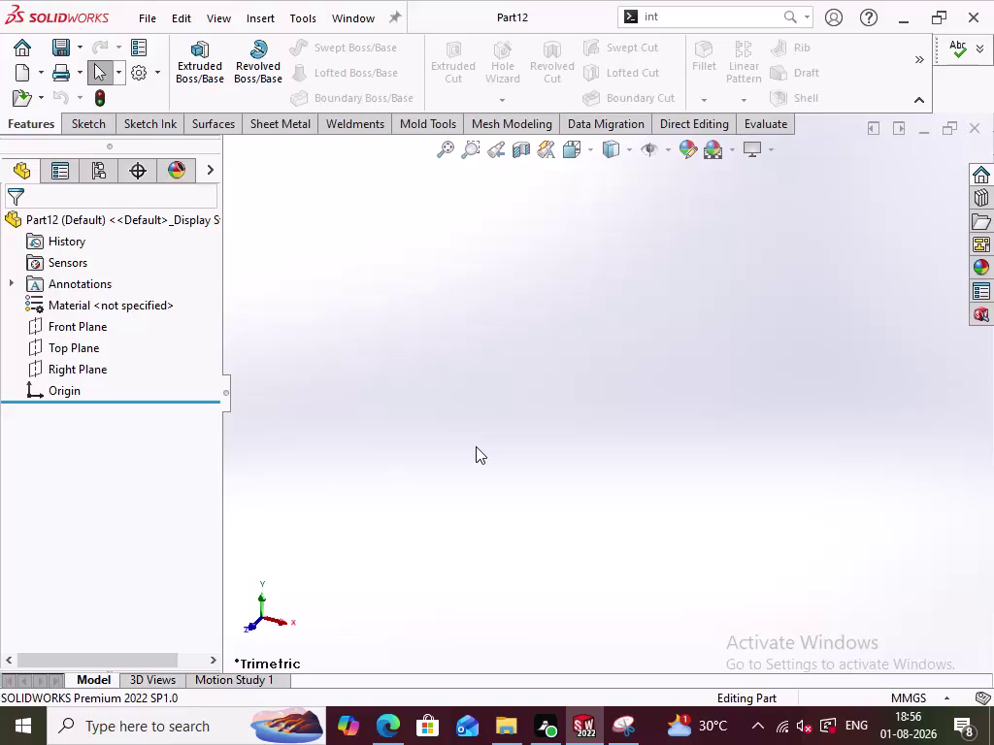
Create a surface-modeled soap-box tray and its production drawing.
Start a new sketch on the Top Plane.
click(79, 348)
click(96, 313)
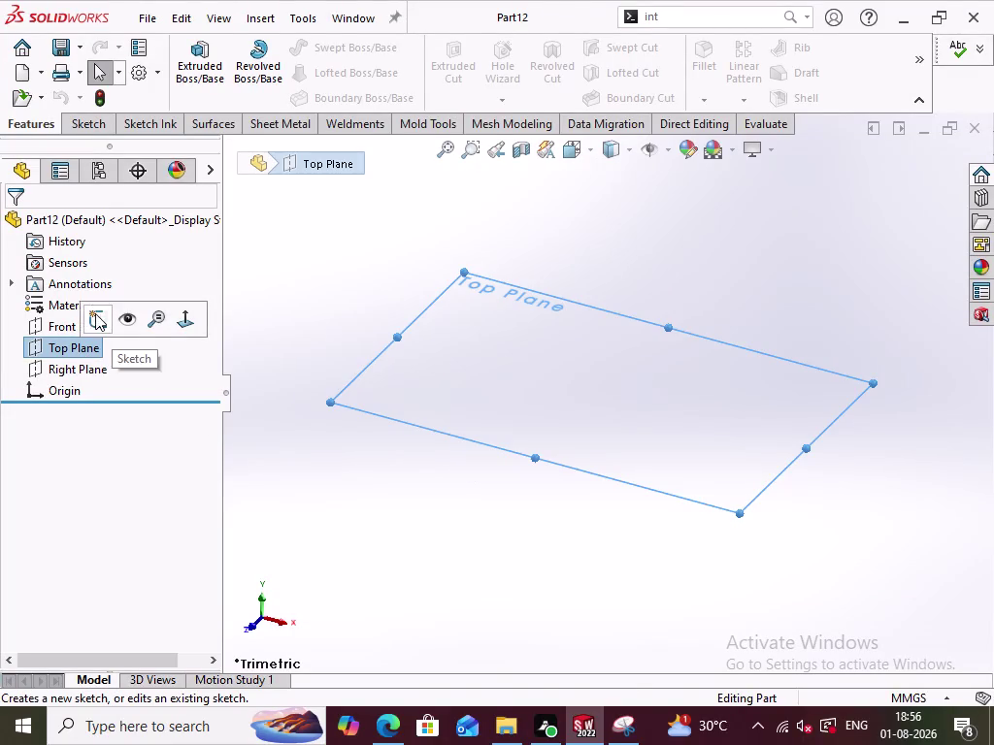
scroll(up, 3)
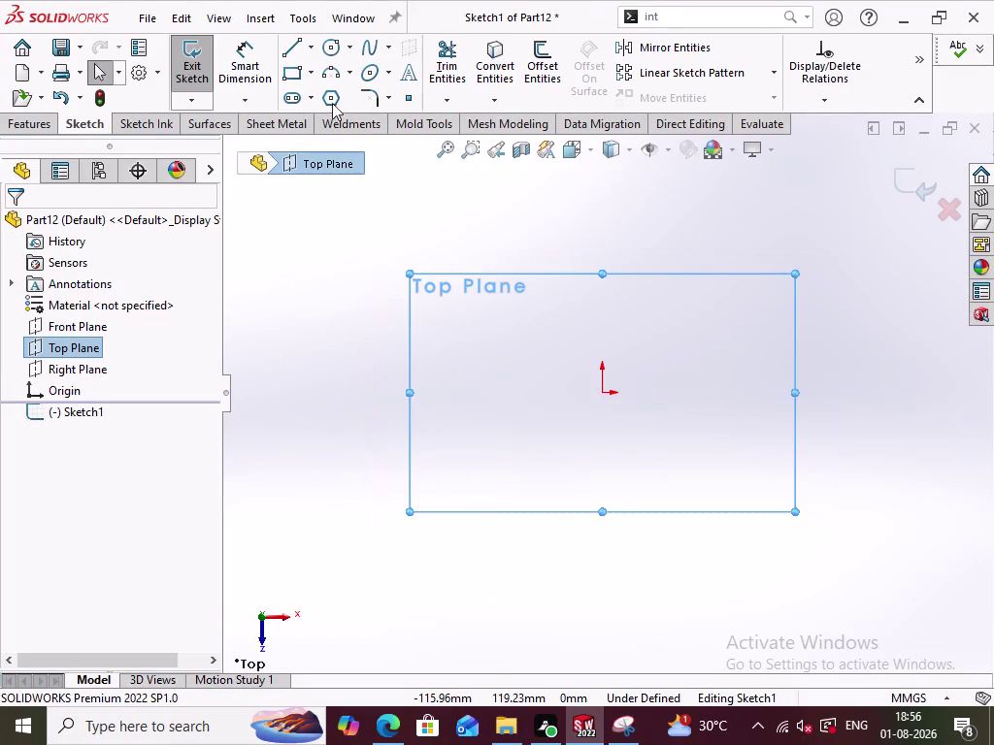
Draw a center rectangle anchored at the origin.
click(306, 70)
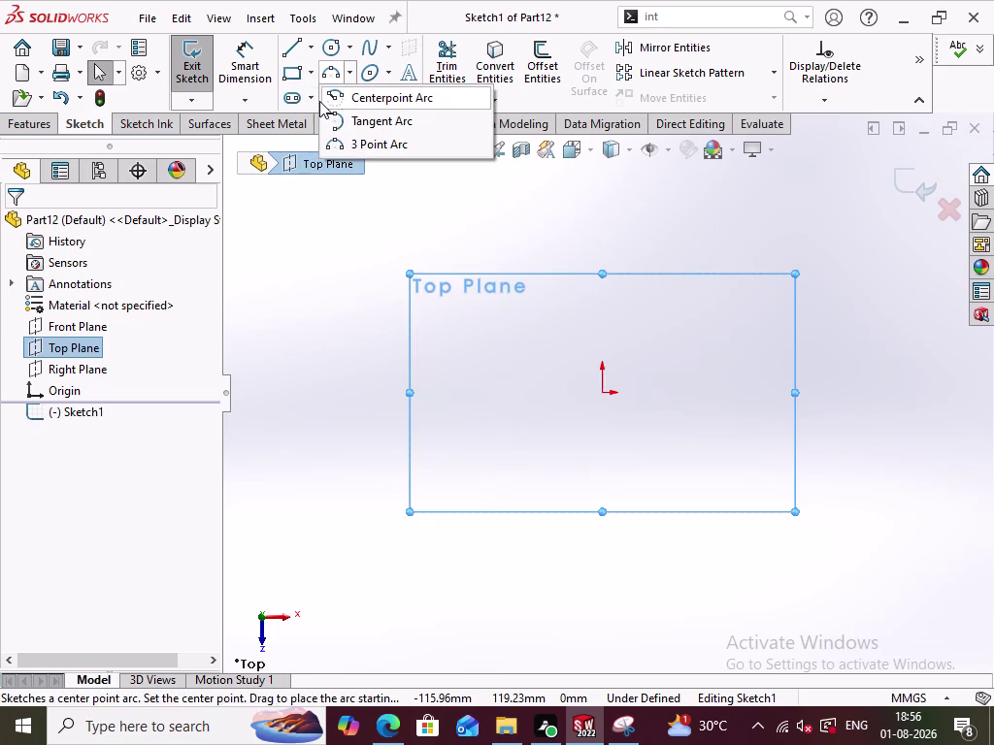
double_click(309, 74)
click(312, 73)
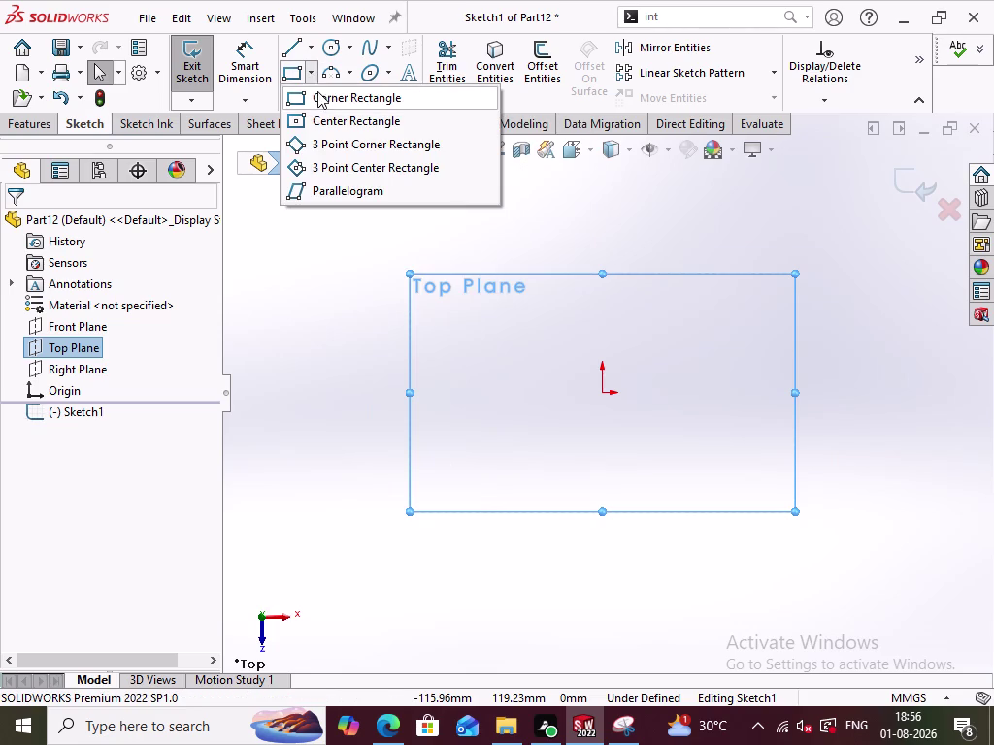
click(317, 118)
click(601, 392)
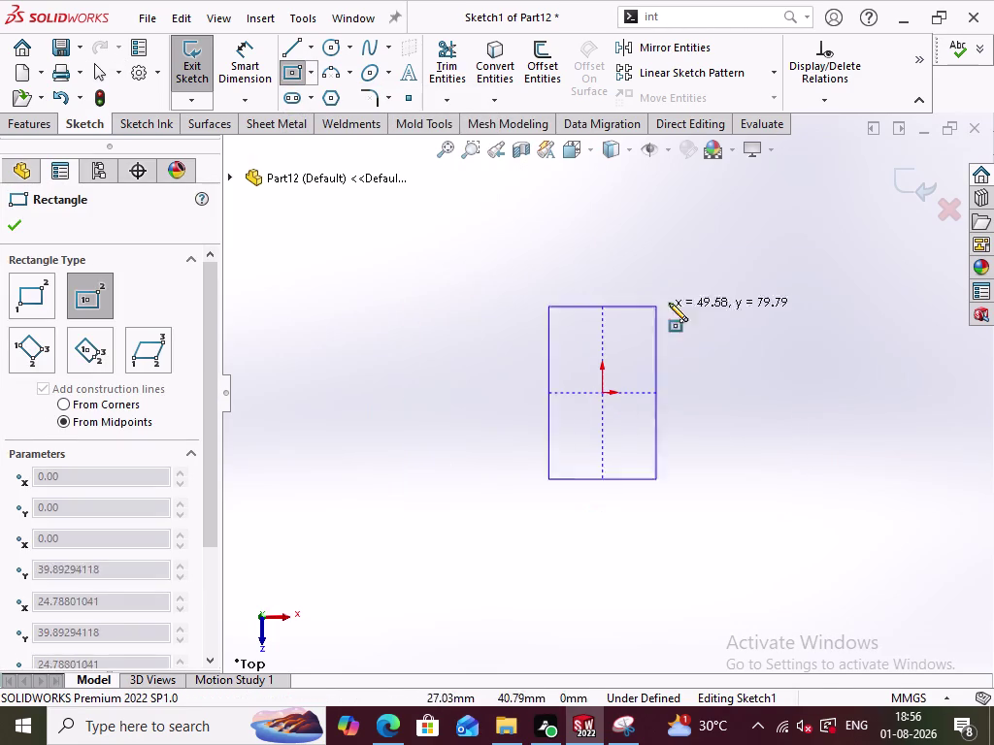
click(783, 290)
click(810, 320)
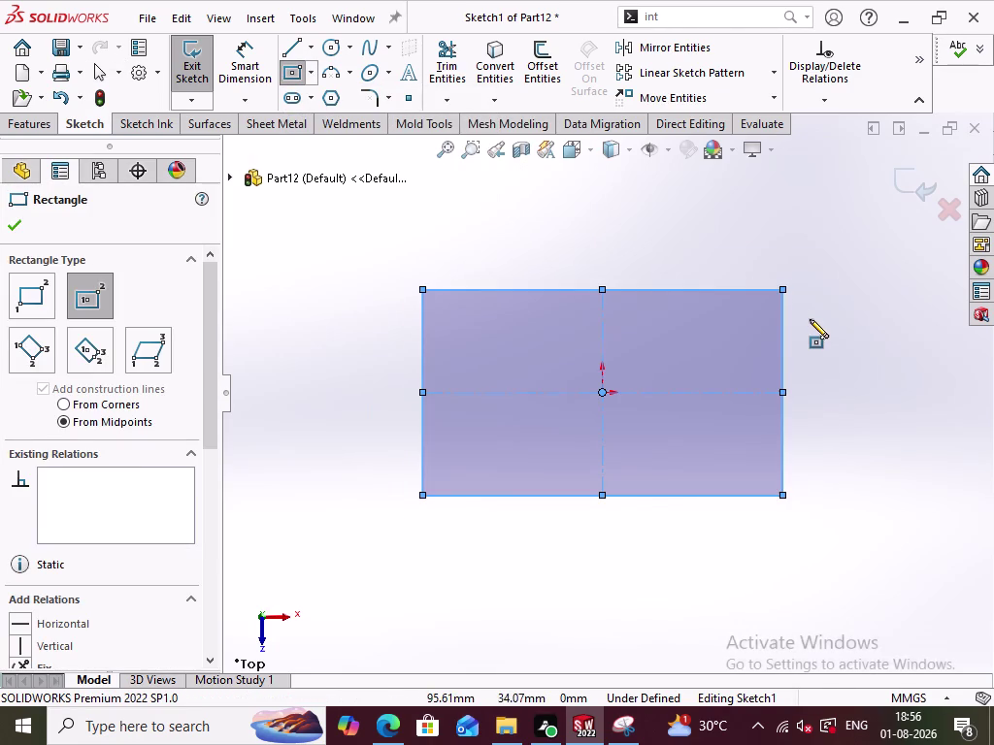
click(293, 67)
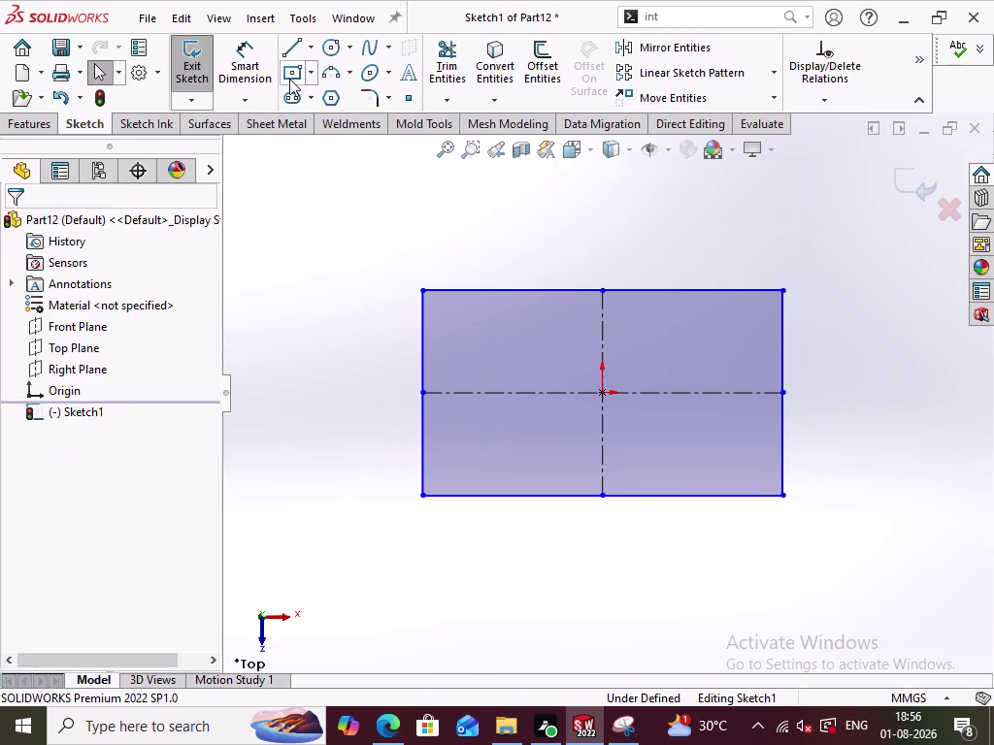
click(255, 66)
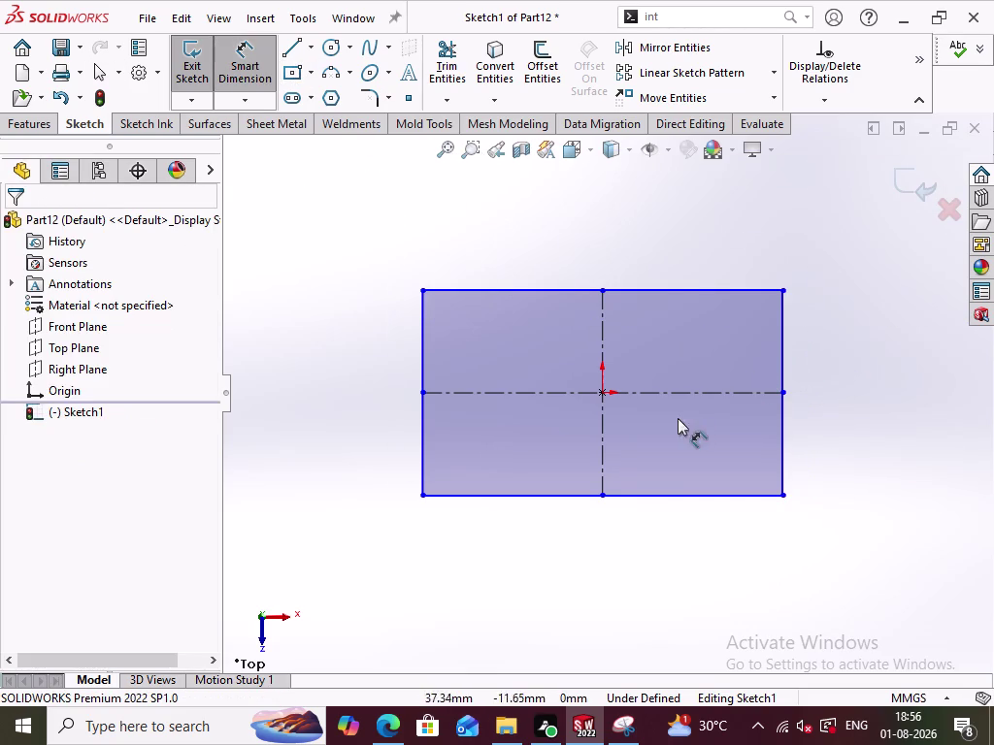
Dimension the rectangle's right edge to a 75 mm height.
click(695, 290)
click(717, 493)
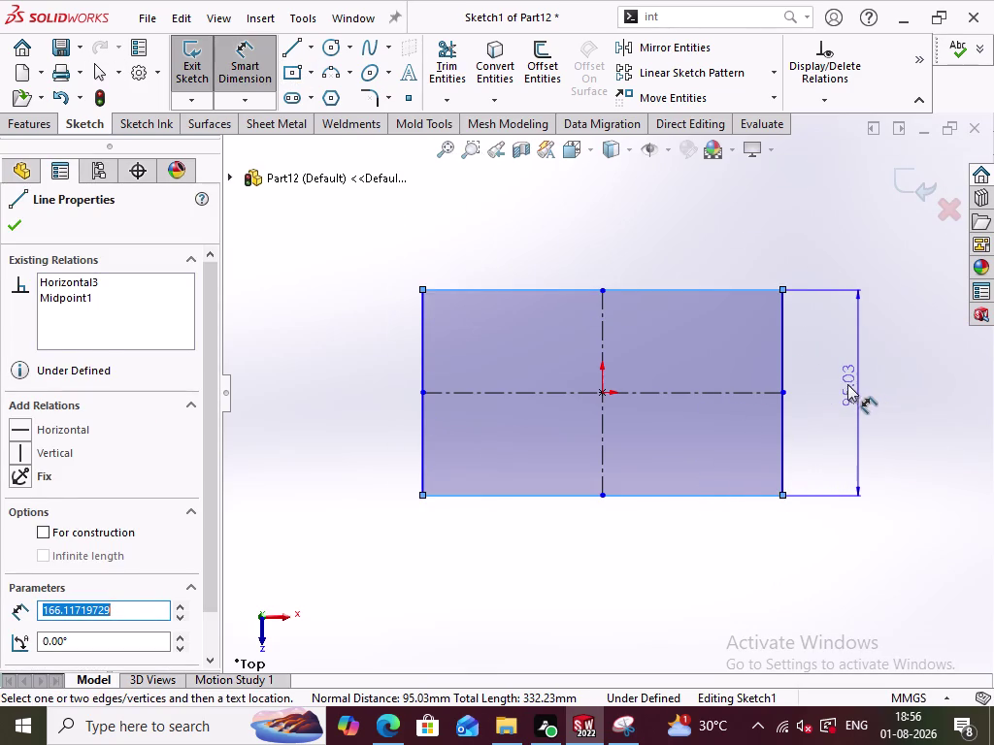
click(844, 384)
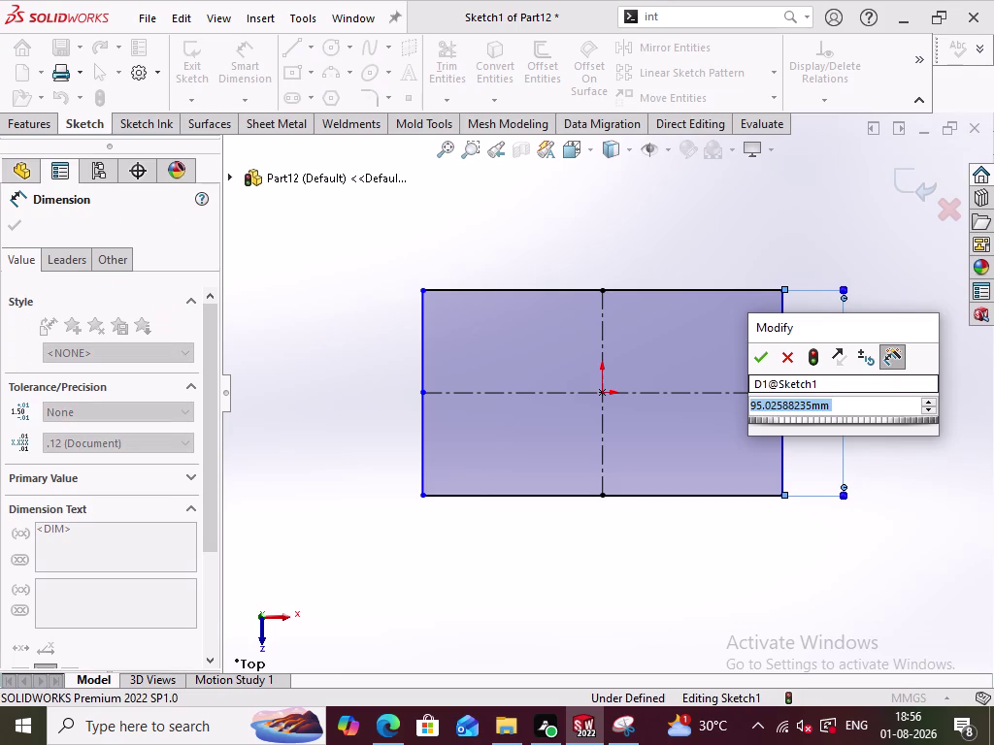
text(75)
key(Return)
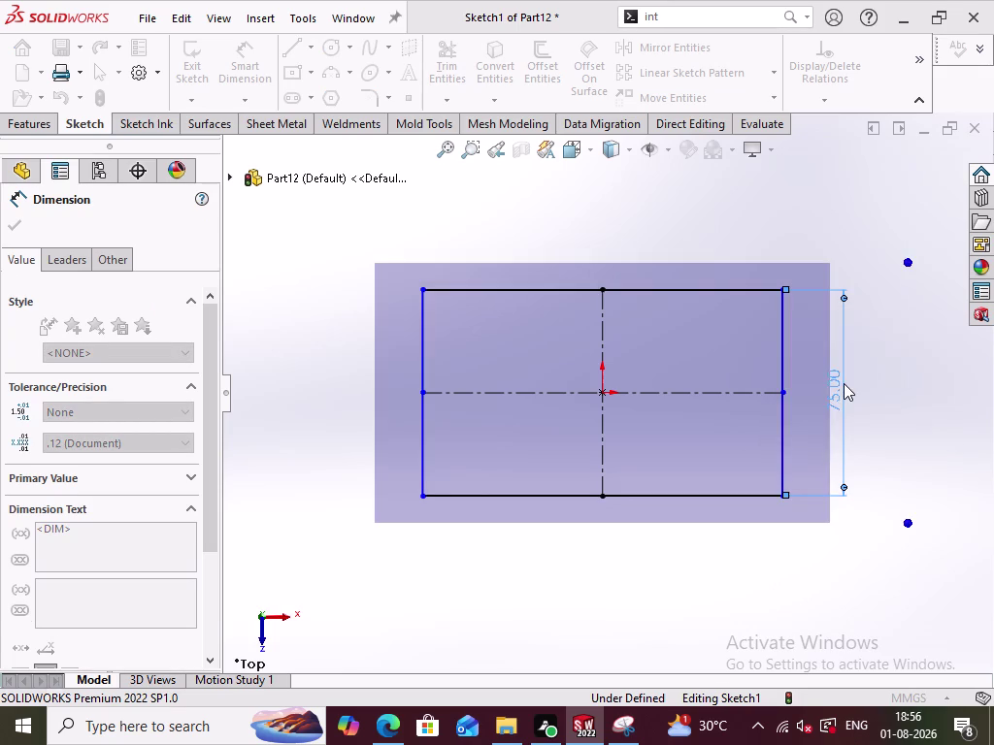
click(786, 343)
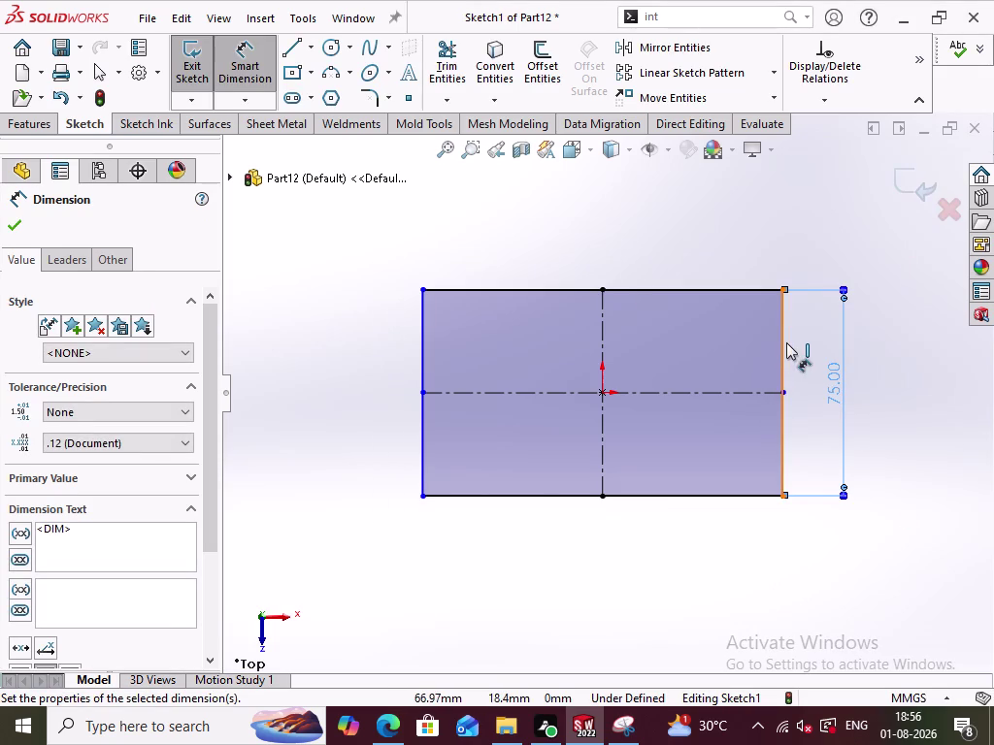
Dimension the top edge to a 150 mm width, fully defining the sketch.
click(423, 333)
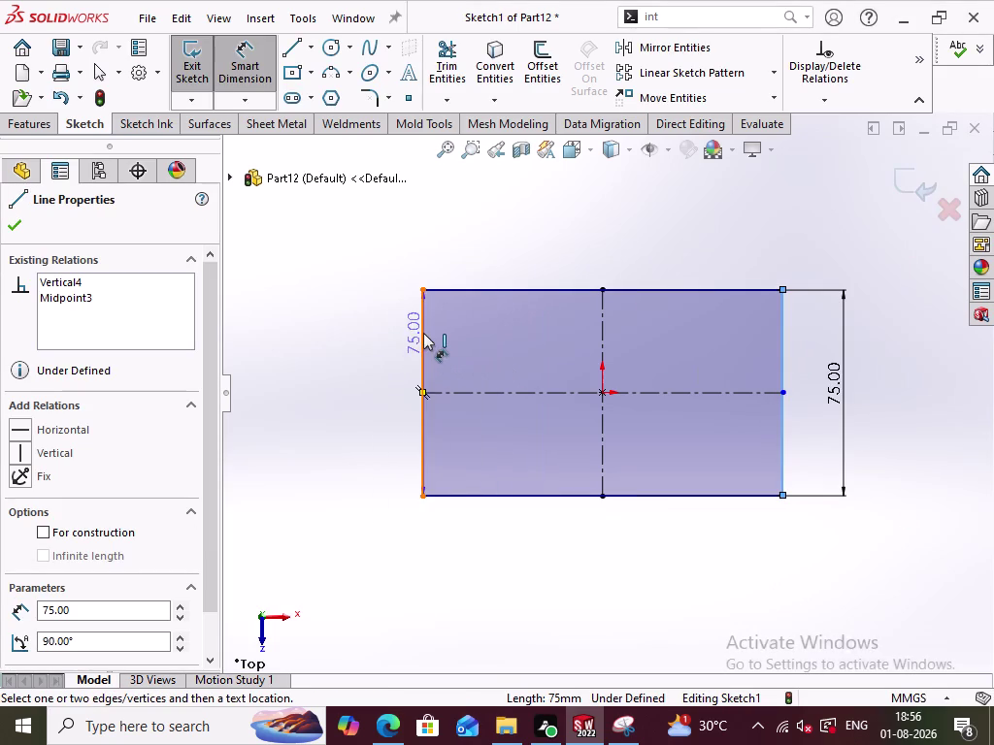
click(597, 251)
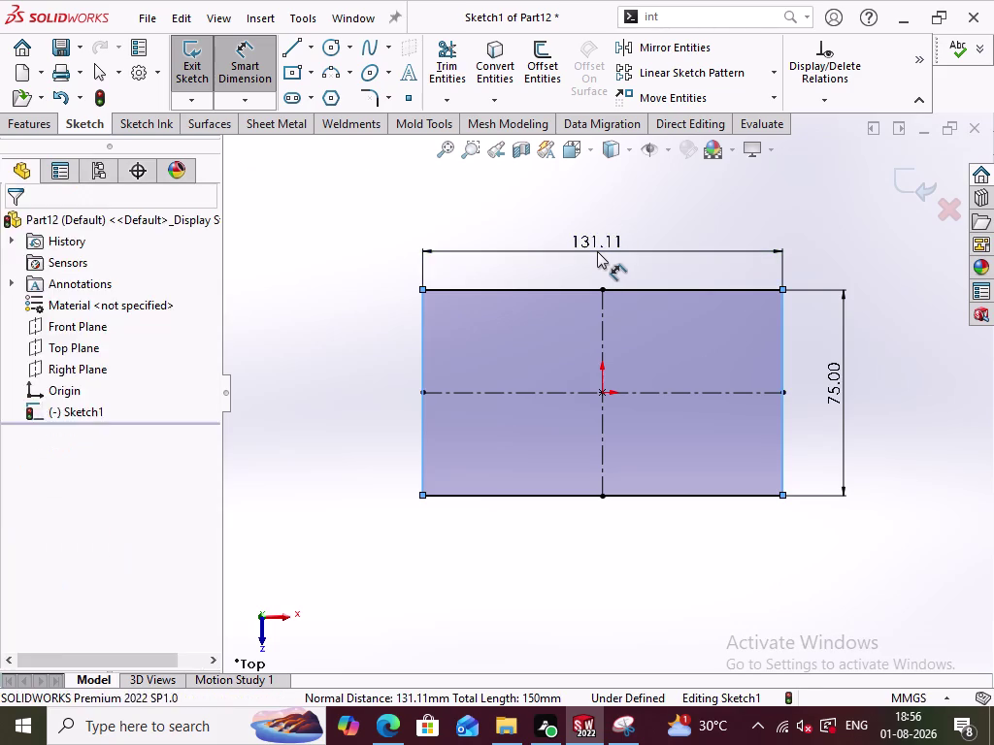
text(1)
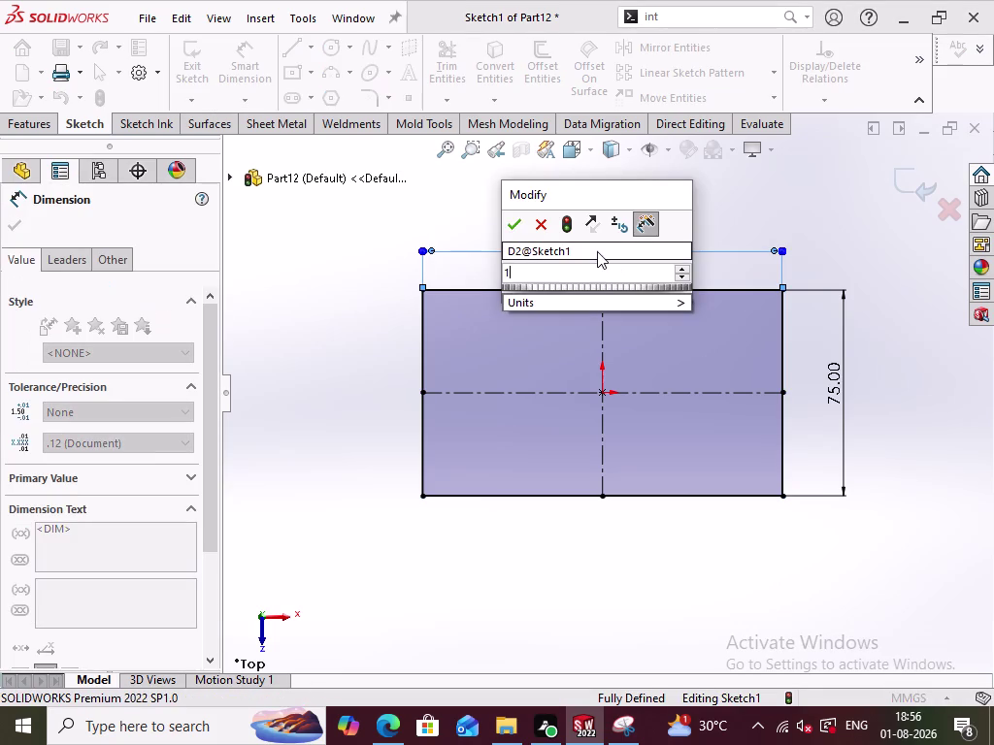
text(50)
key(Return)
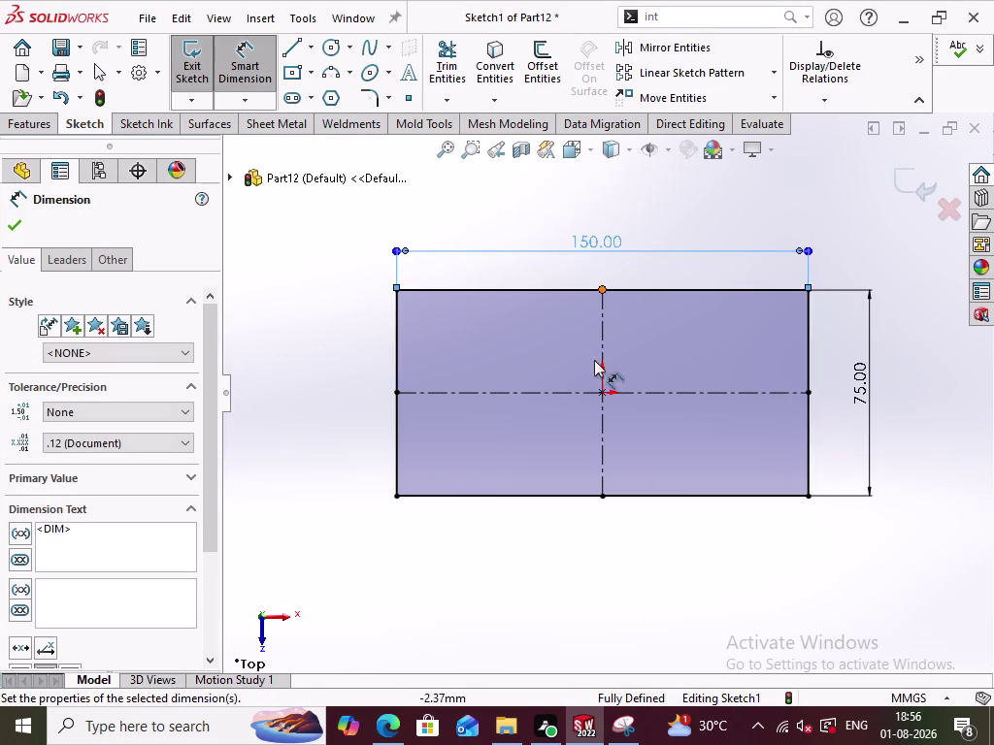
click(659, 595)
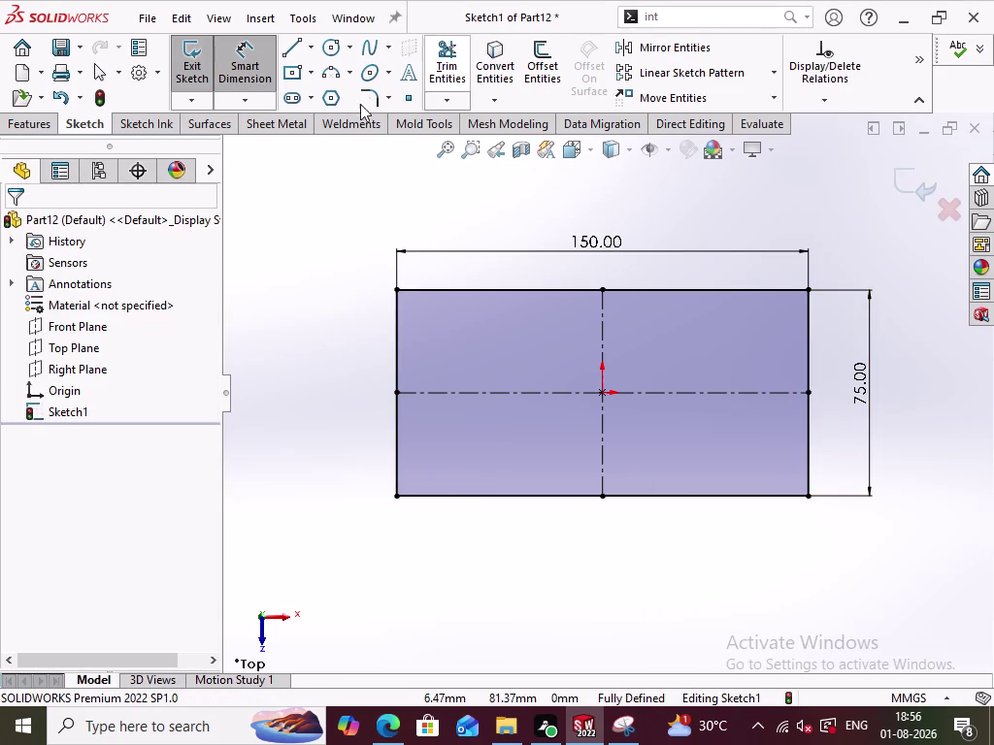
click(244, 66)
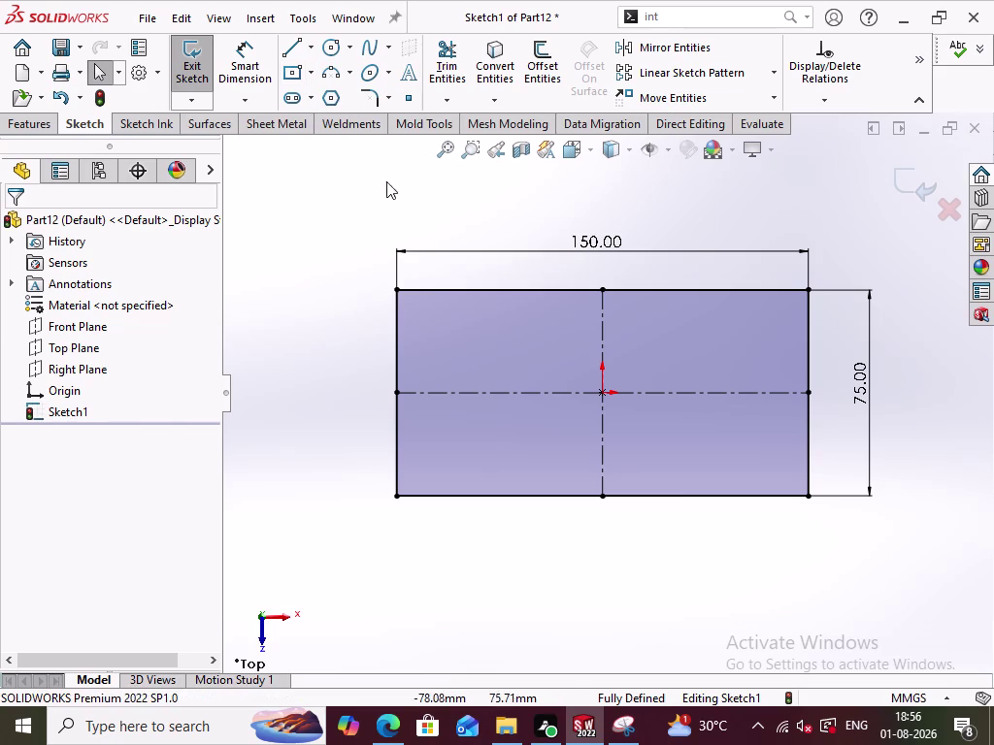
Select all four rectangle corners for a sketch fillet and accept the relations warning.
click(370, 97)
drag(874, 541, 332, 226)
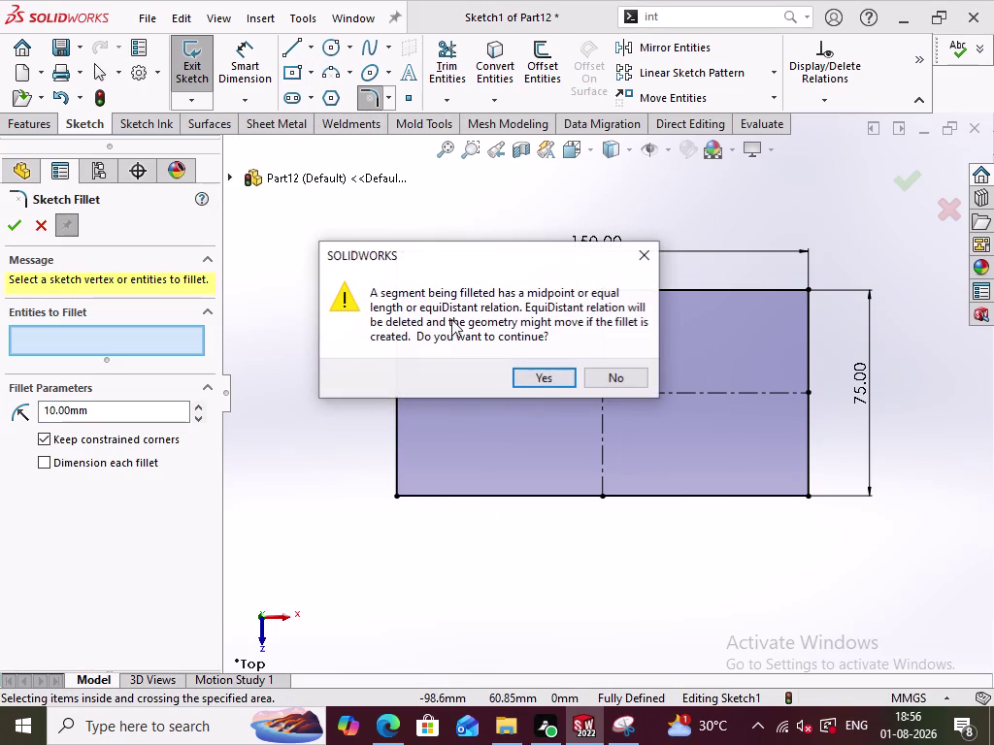
click(547, 384)
click(547, 380)
click(548, 380)
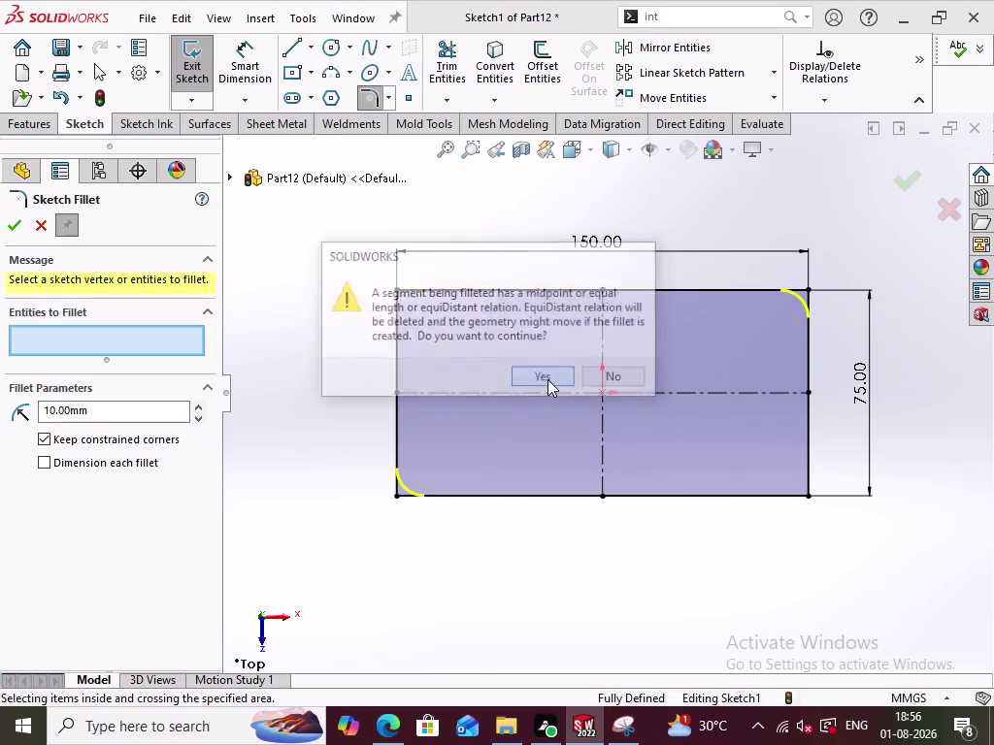
click(547, 380)
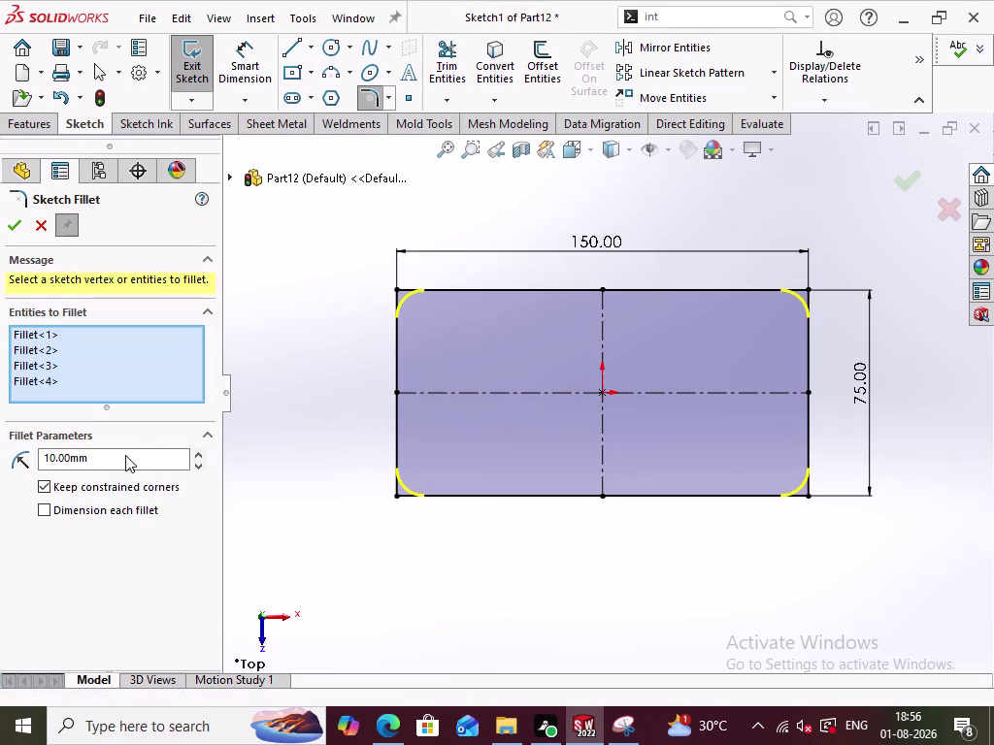
Round the corners with 25 mm fillets and exit the sketch.
drag(131, 466, 22, 461)
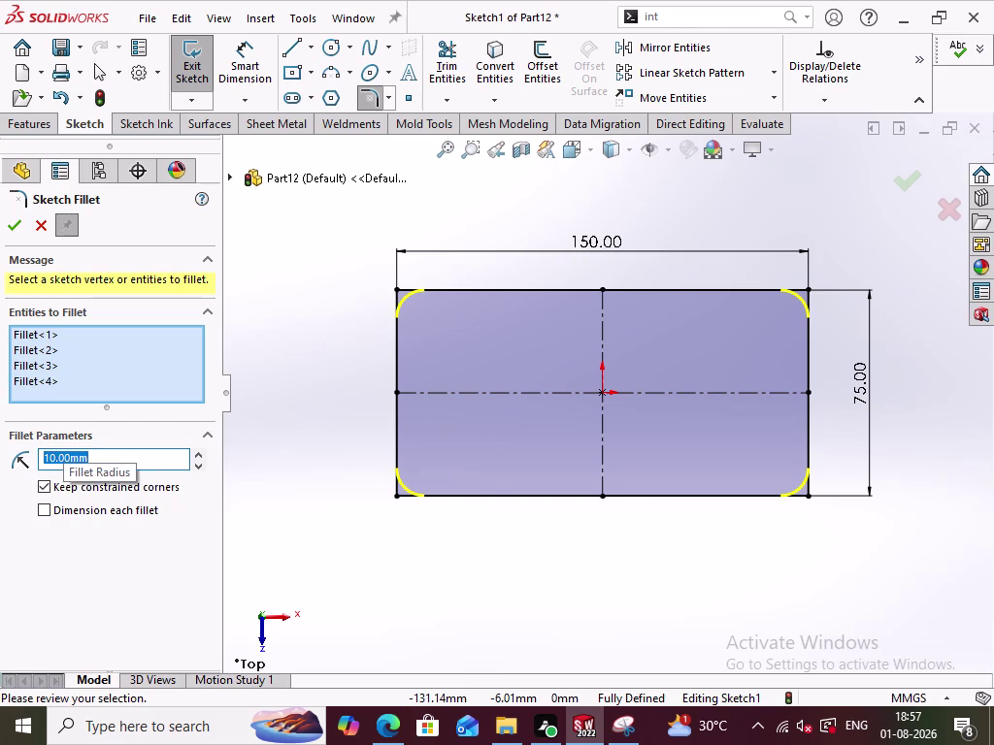
text(25)
click(269, 416)
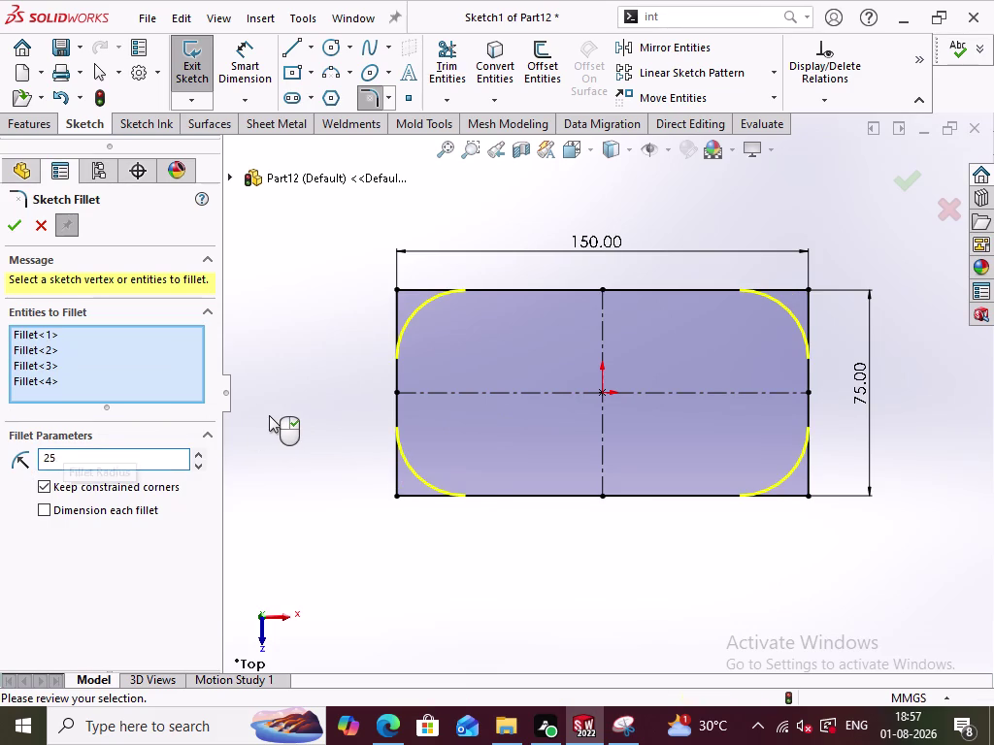
click(19, 226)
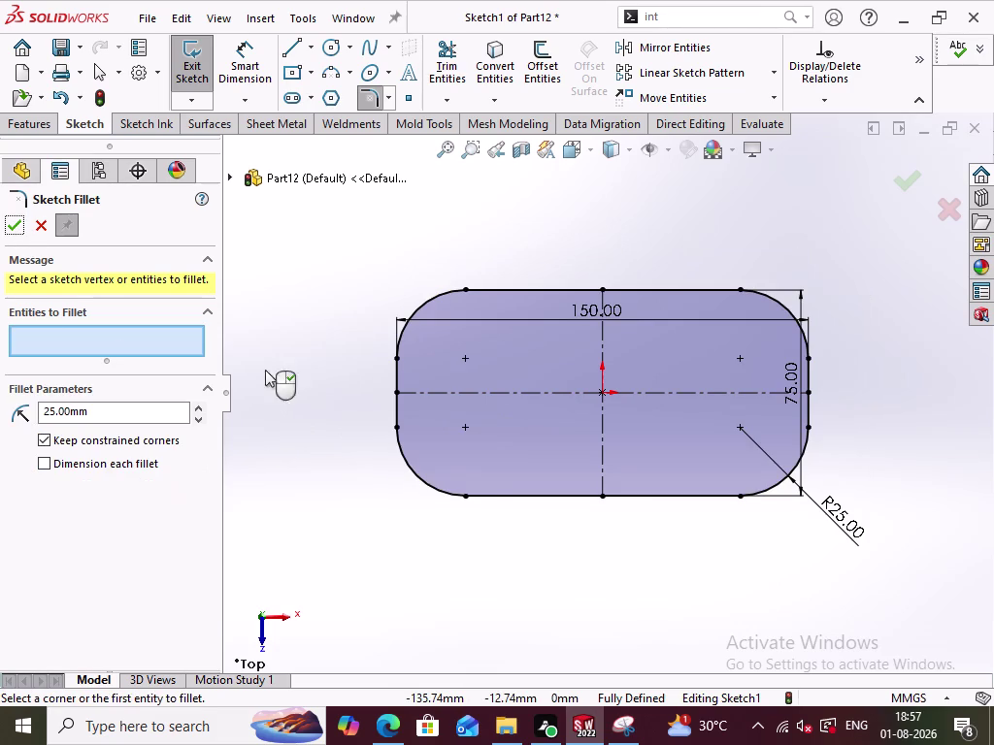
double_click(385, 511)
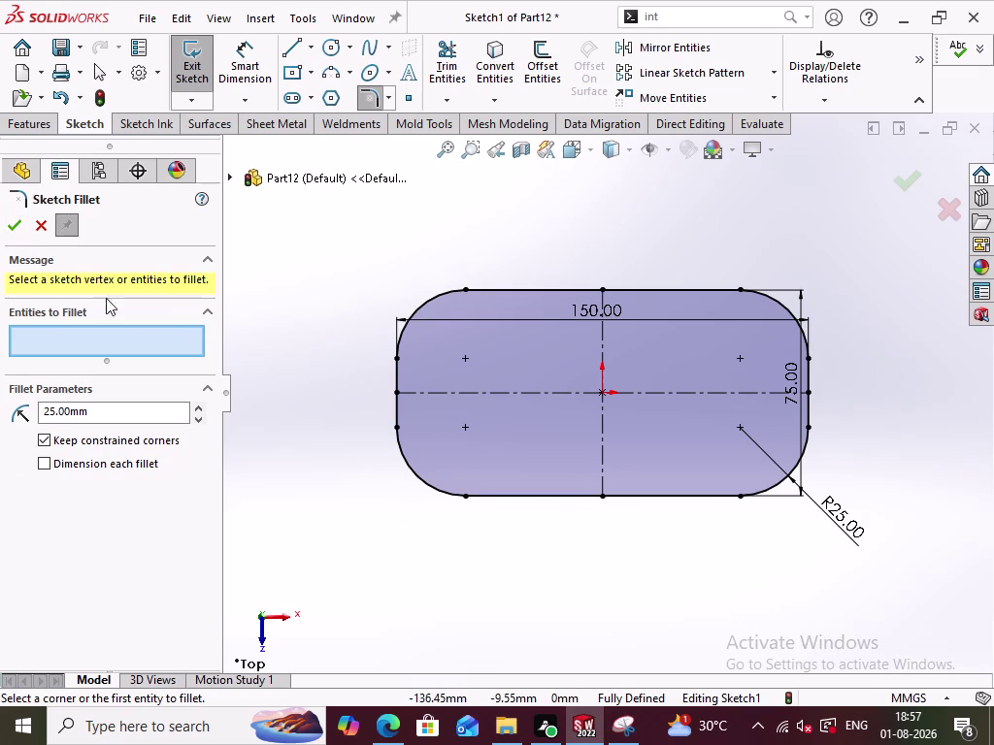
click(34, 222)
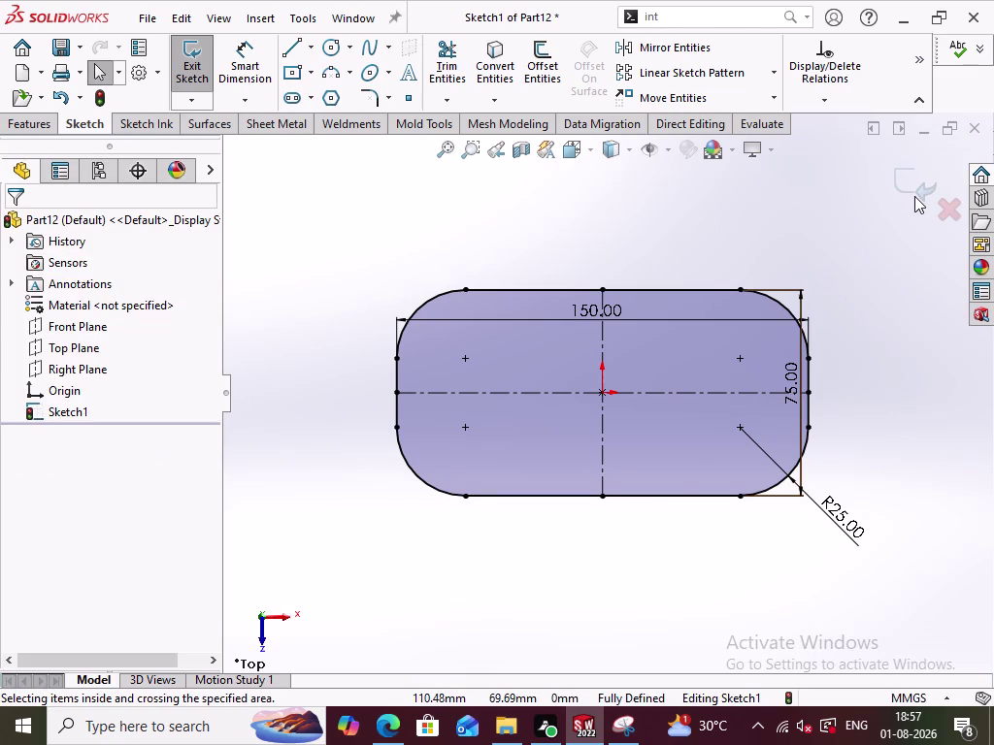
click(914, 197)
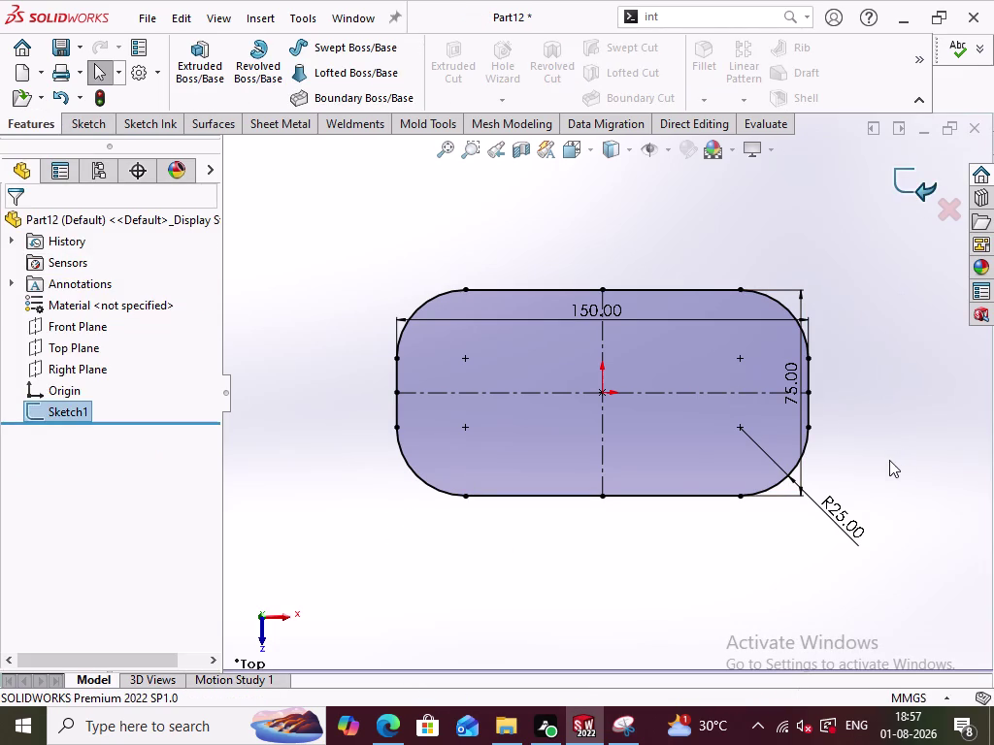
View the slot sketch isometrically, clear the selection, and pick the Front Plane.
key(ctrl+7)
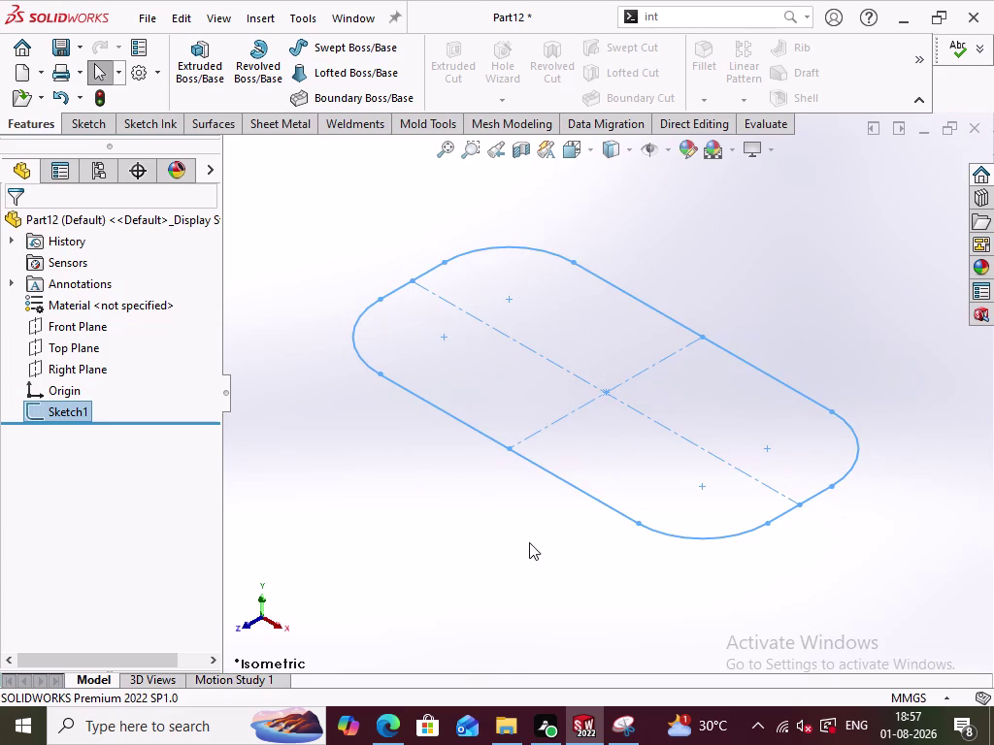
click(529, 543)
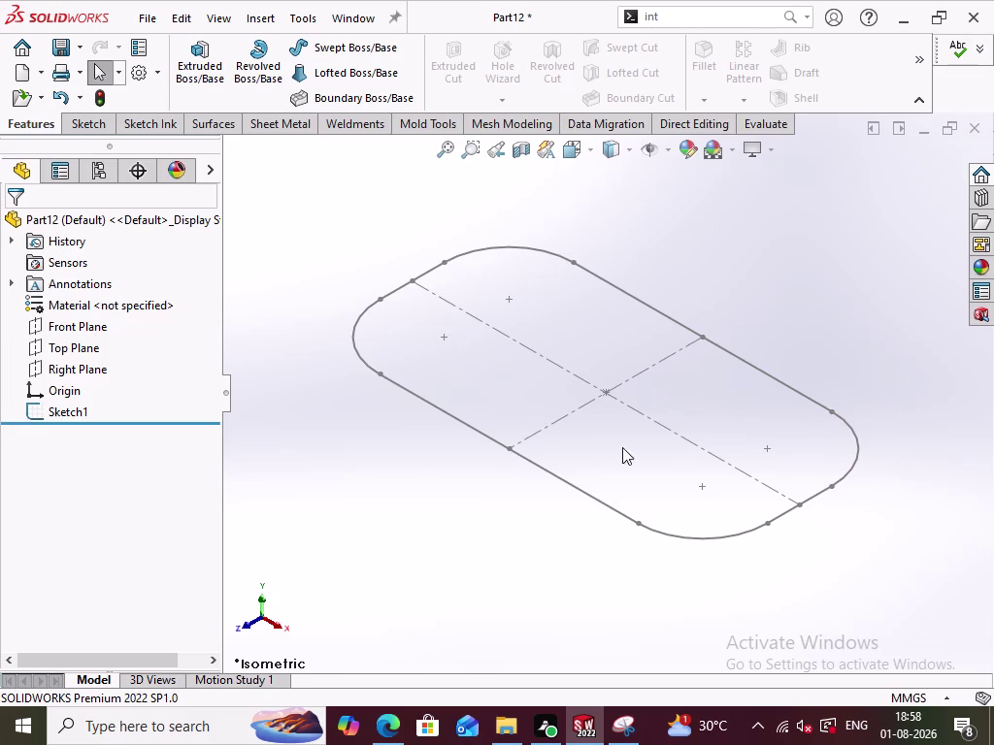
click(75, 330)
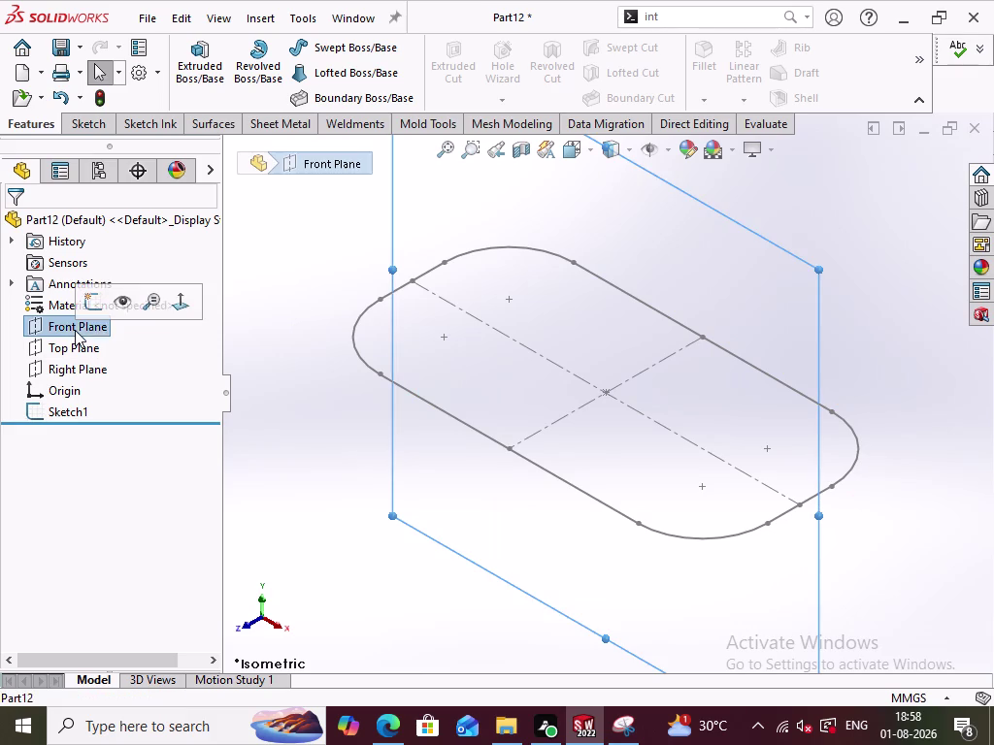
Open a new sketch, Sketch2, on the Front Plane and start the Line tool.
click(99, 309)
scroll(up, 3)
click(479, 492)
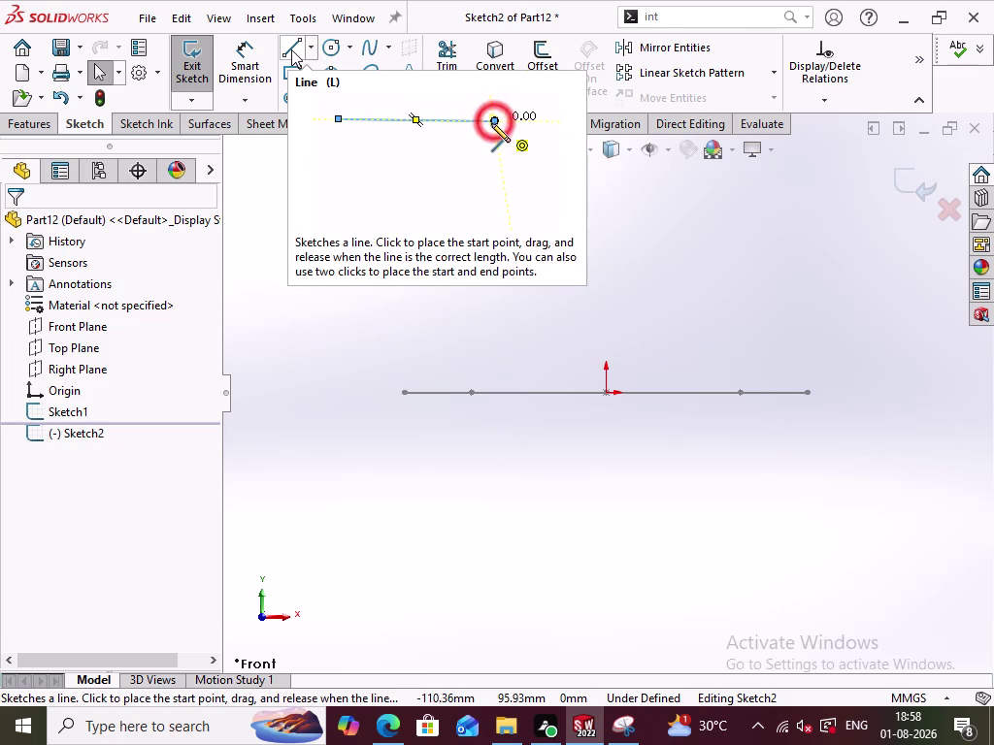
click(294, 50)
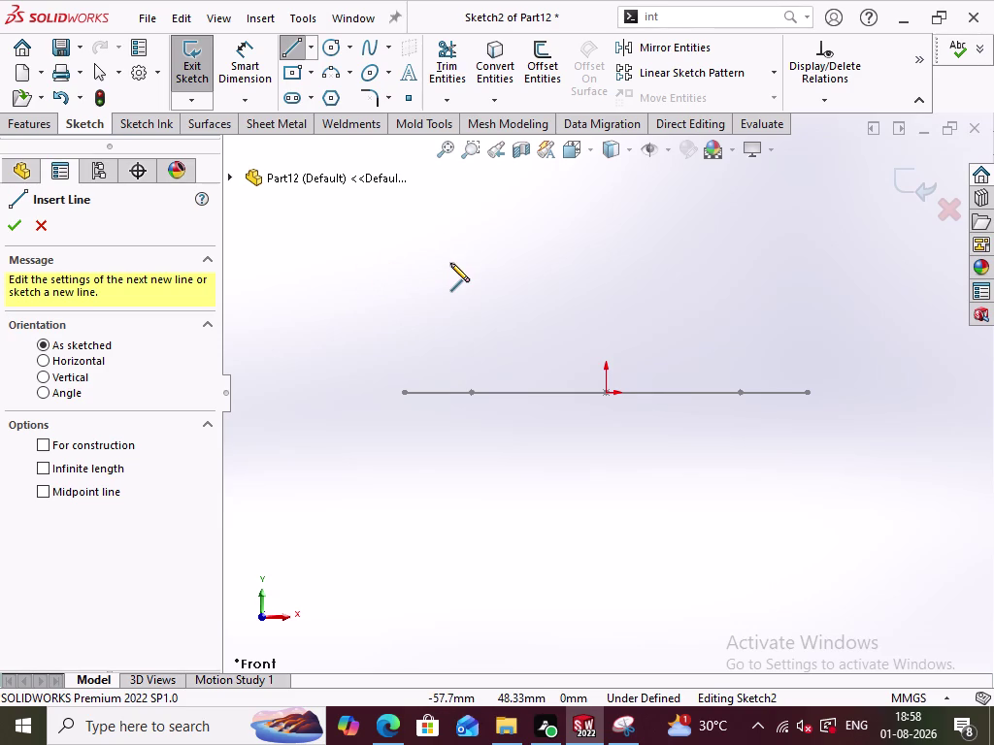
click(388, 277)
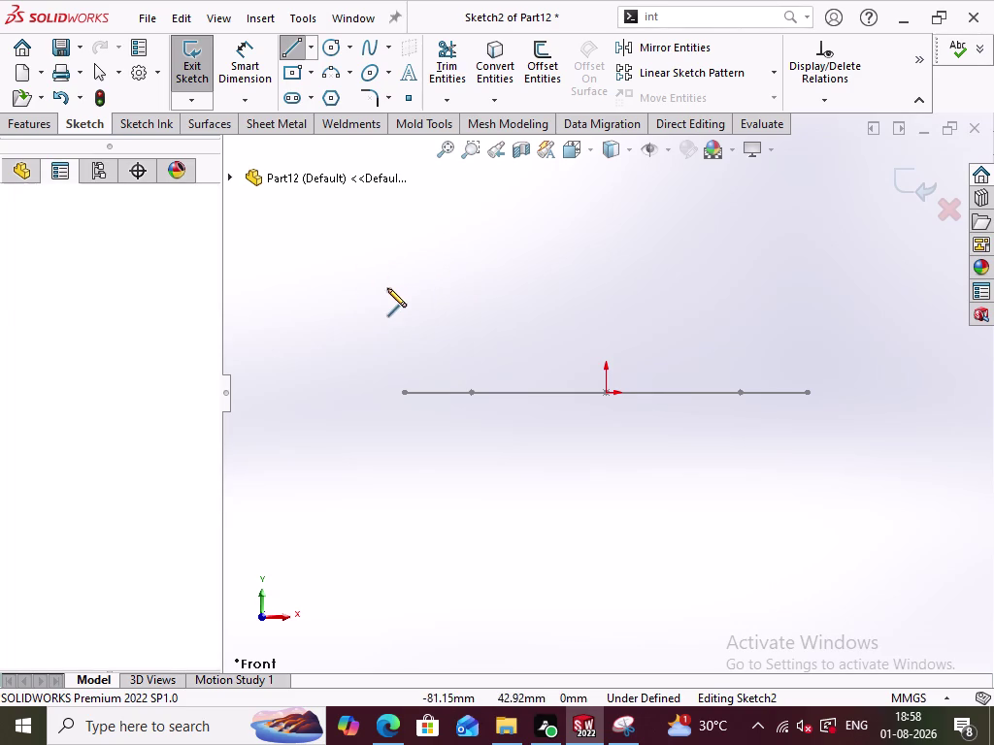
Draw a vertical line left of the profile and add a 3-point arc on its top end.
click(392, 376)
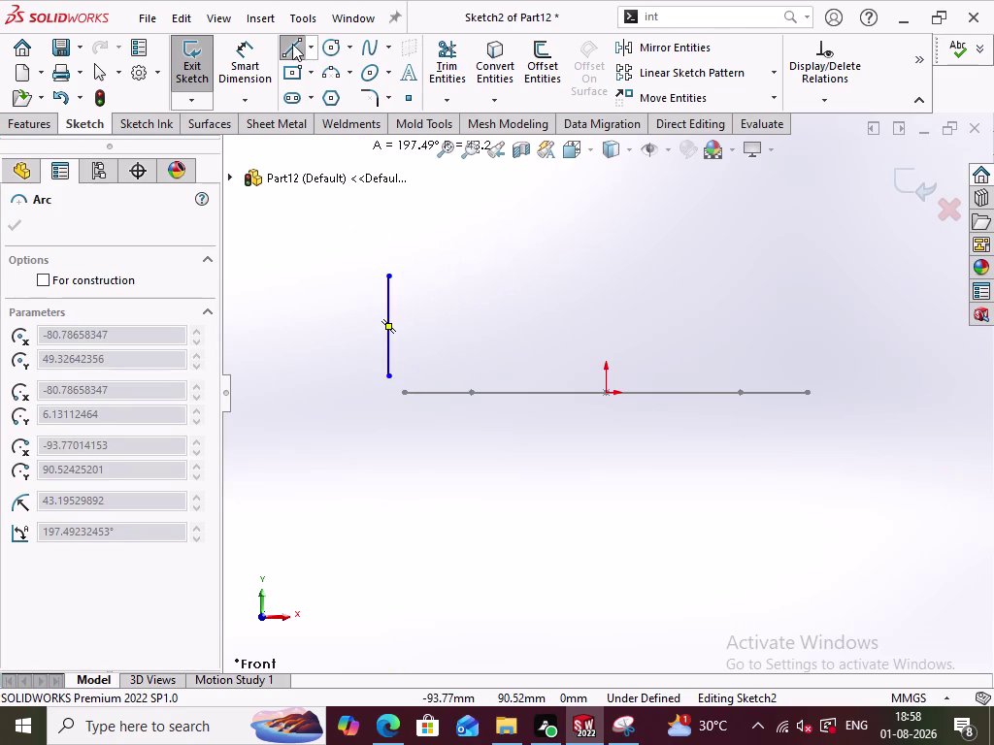
click(295, 48)
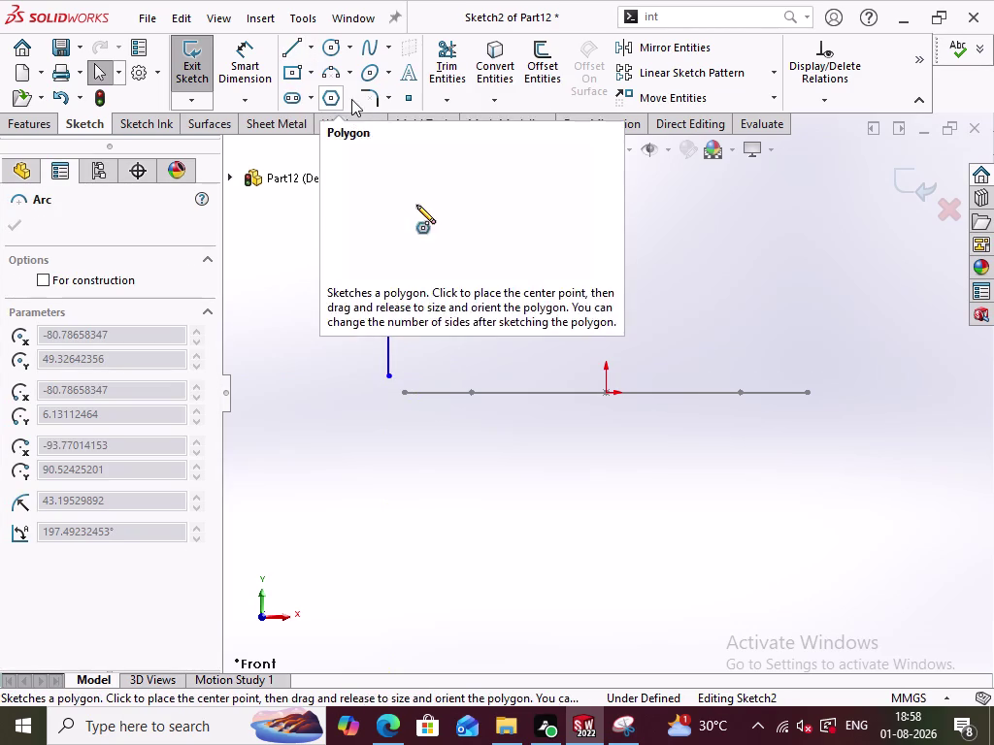
click(330, 73)
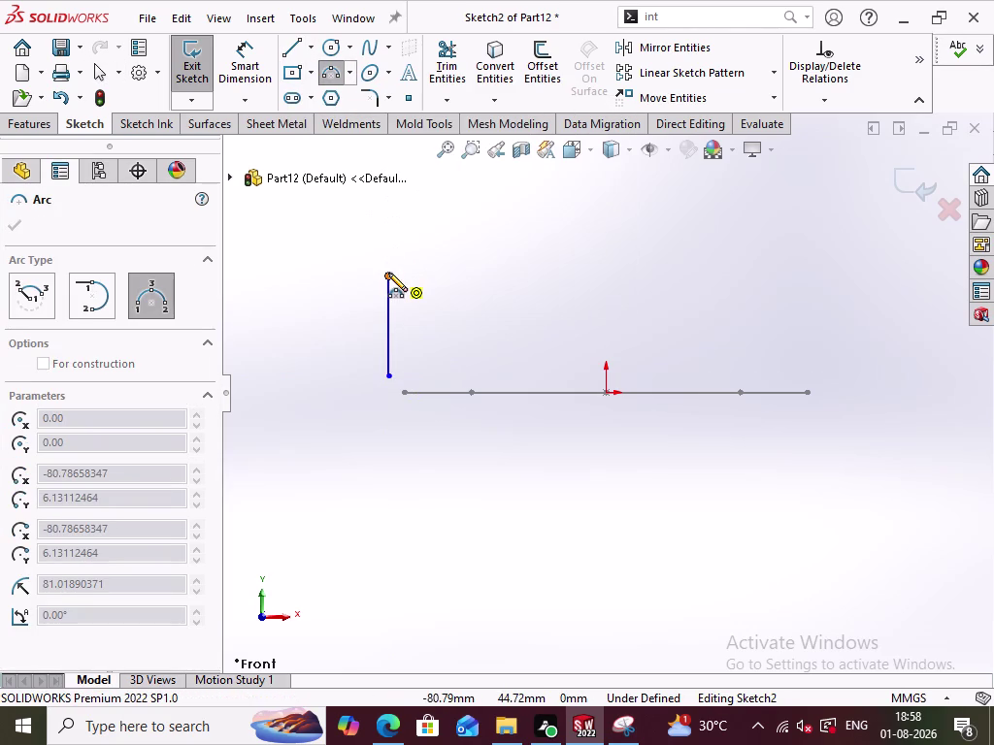
click(388, 273)
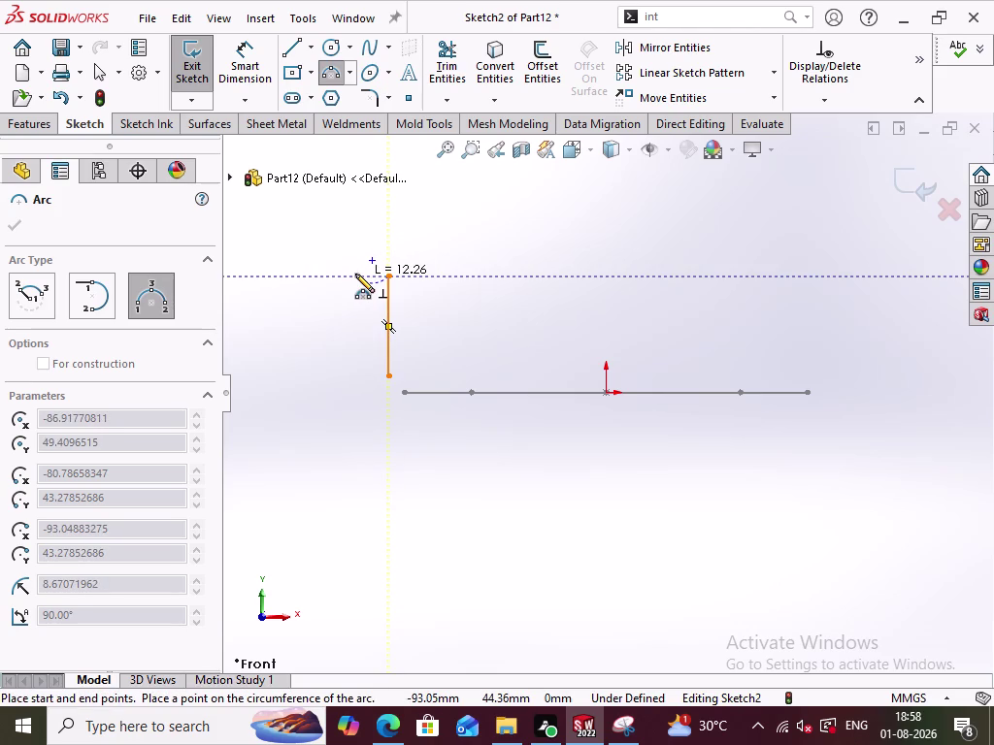
click(355, 274)
click(373, 263)
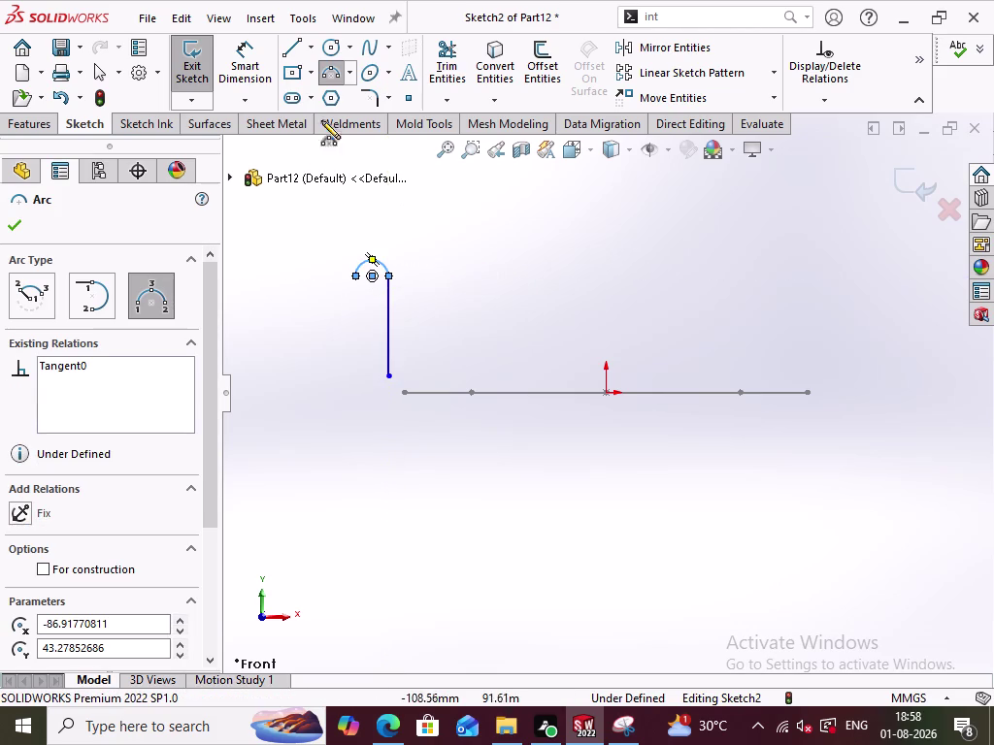
click(330, 73)
click(391, 378)
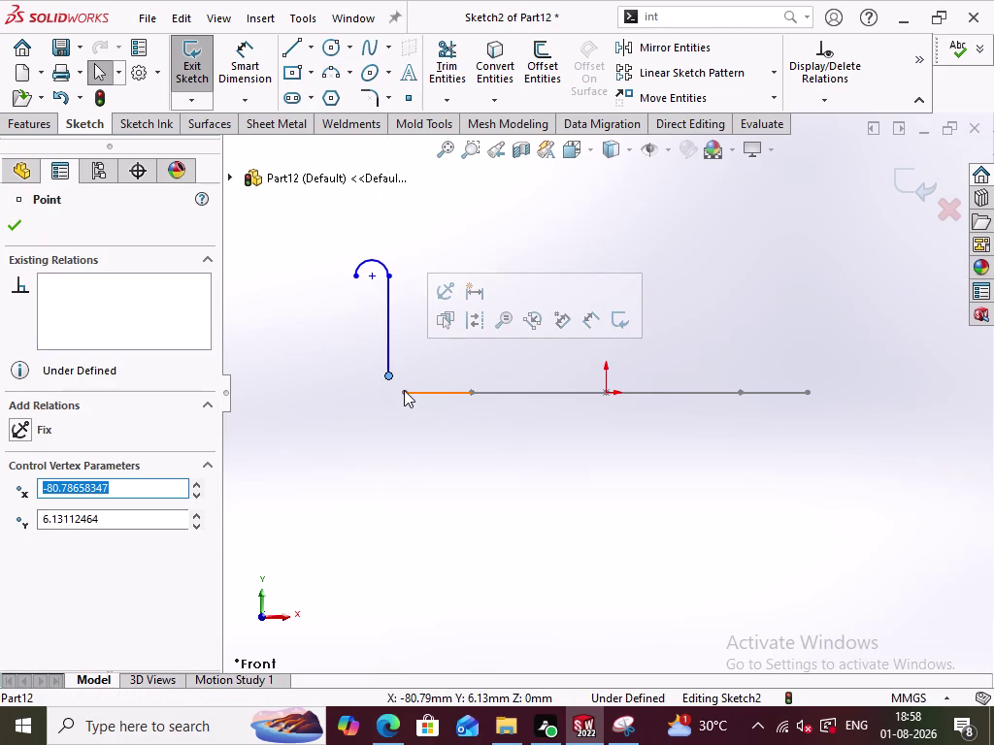
double_click(404, 390)
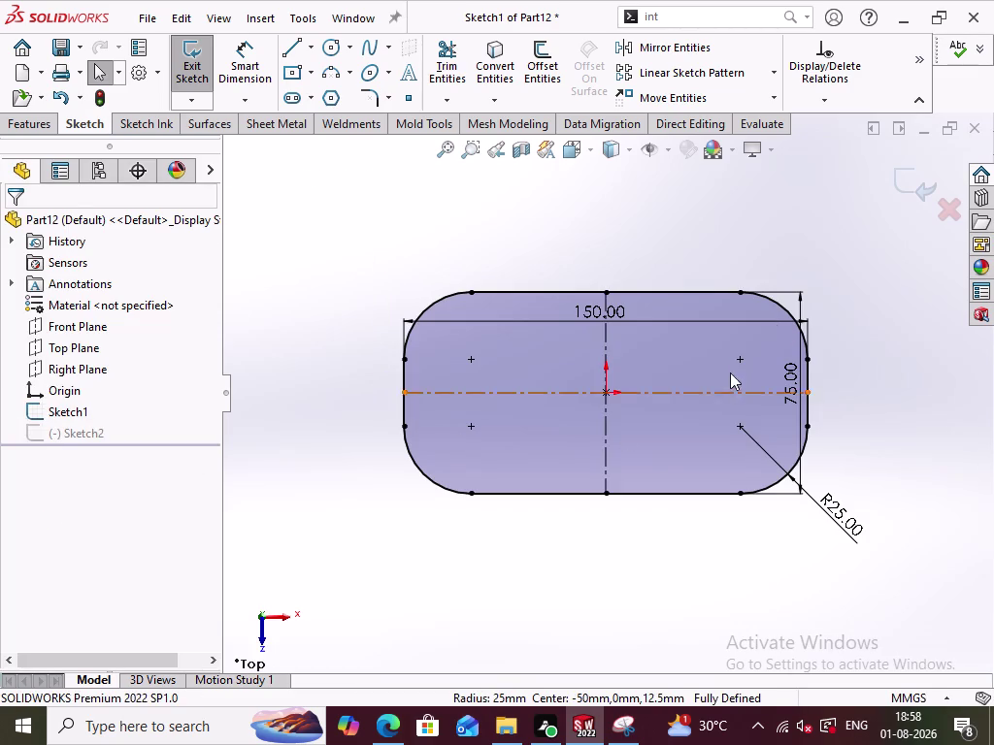
Exit the sketch, switch to isometric view, and reopen Sketch2 for editing.
double_click(901, 184)
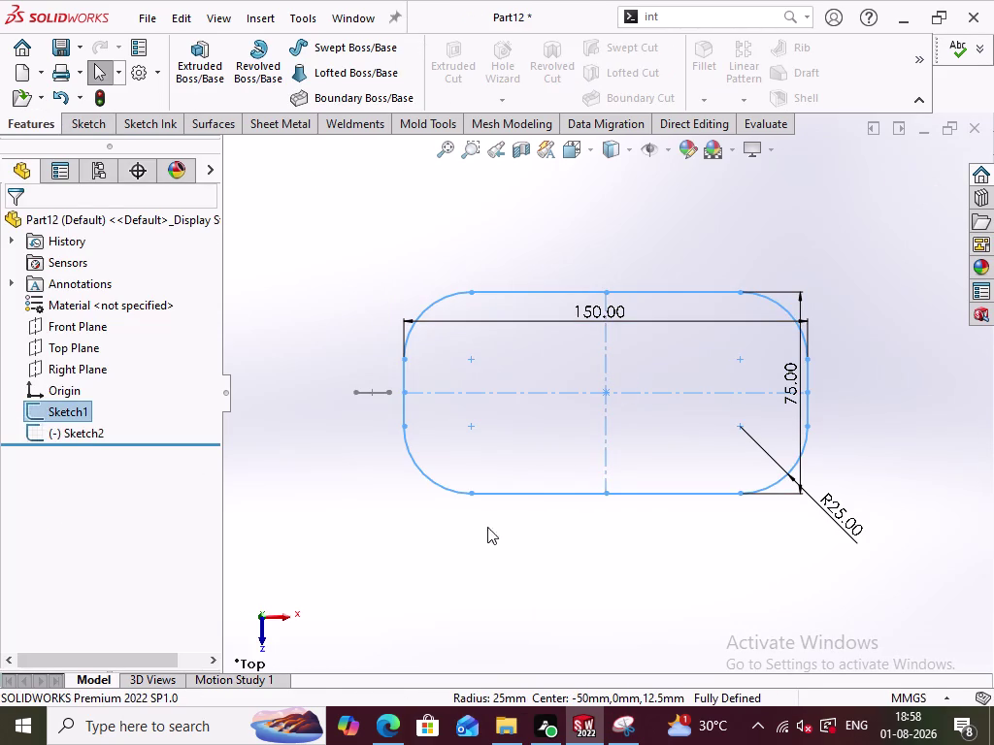
key(ctrl+7)
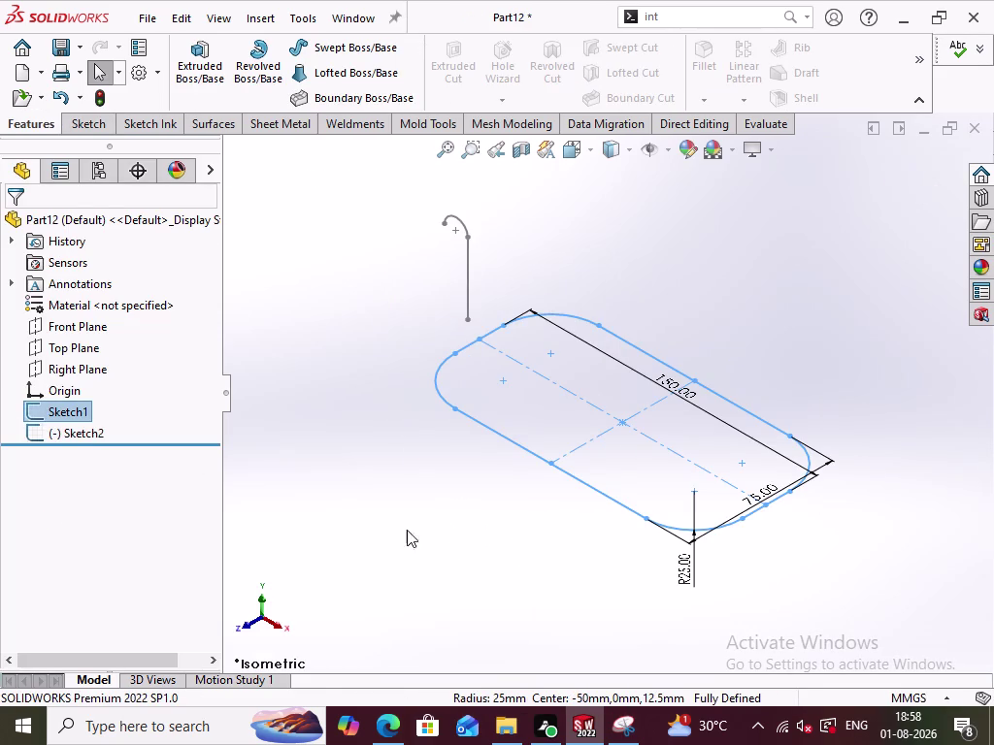
click(435, 505)
double_click(467, 279)
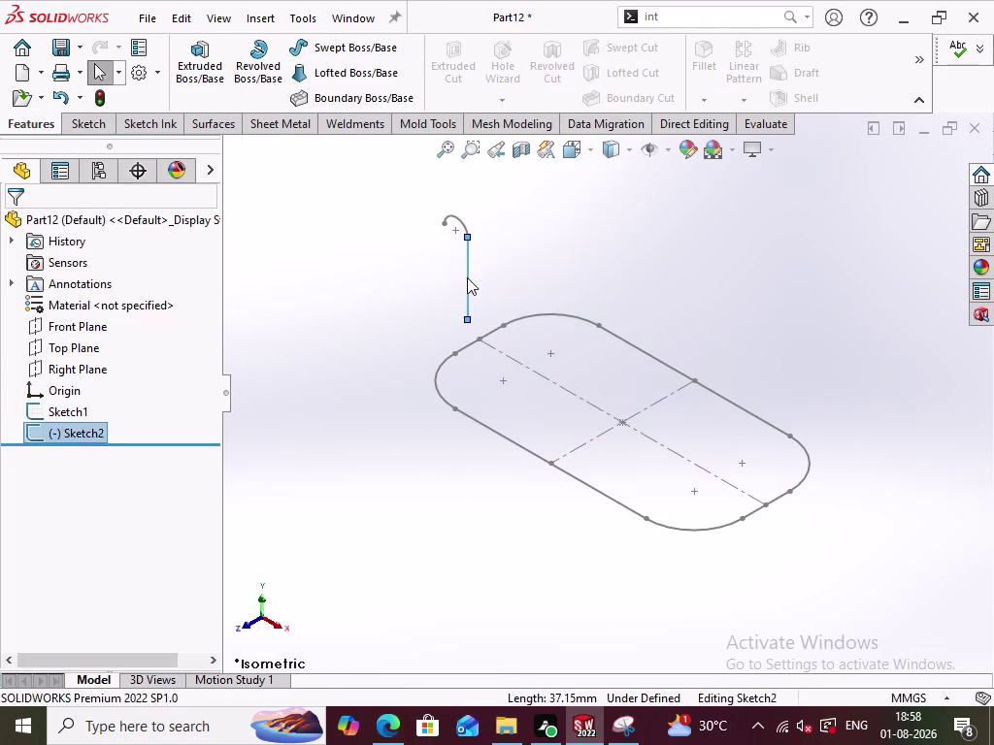
click(334, 67)
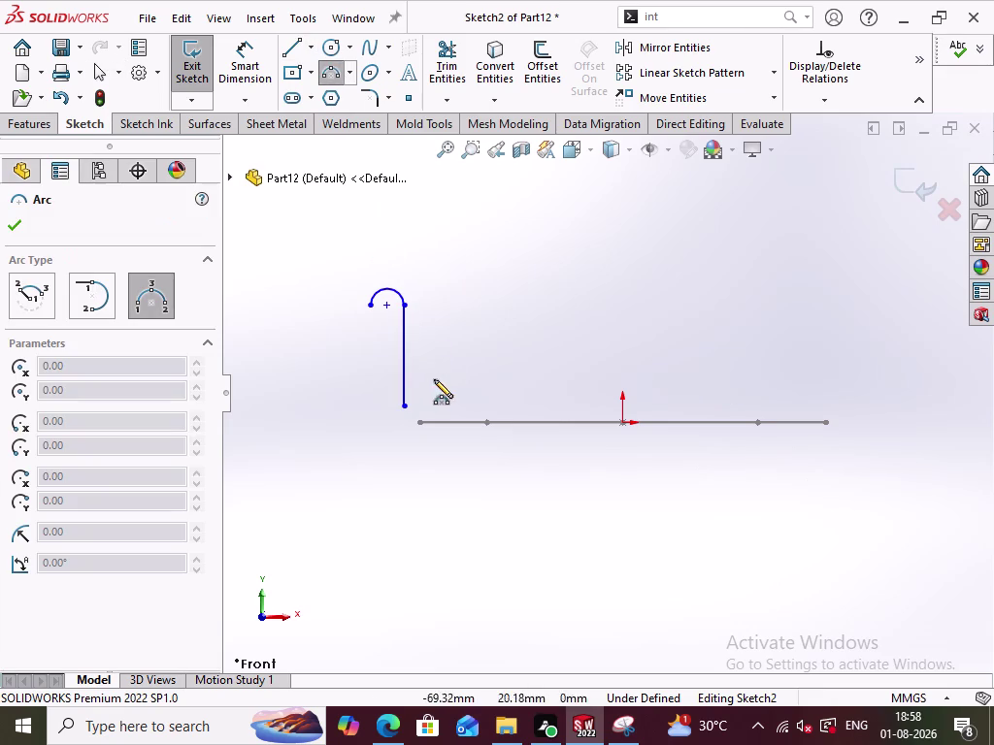
Draw a 3-point arc from the line's bottom end to the profile's left end.
click(404, 407)
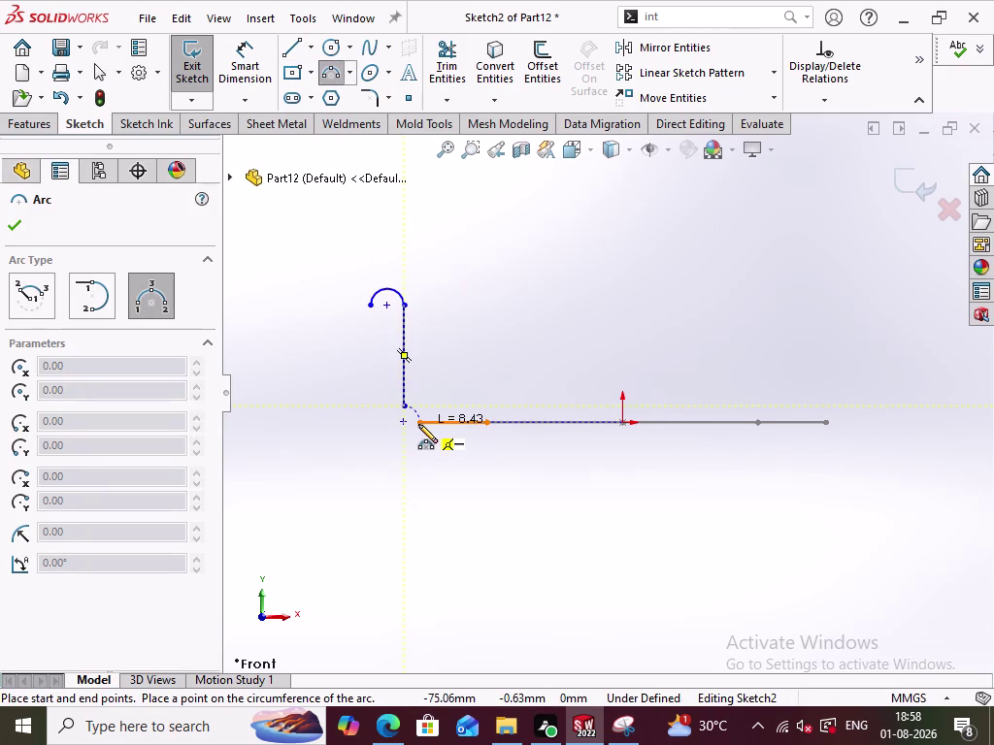
click(418, 422)
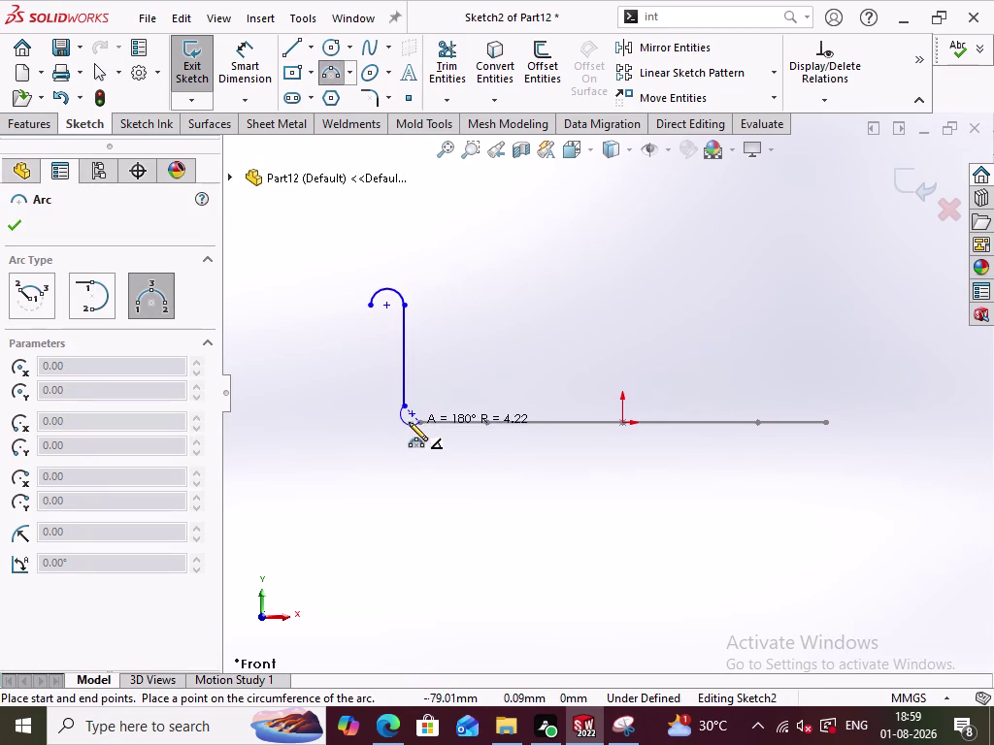
click(411, 419)
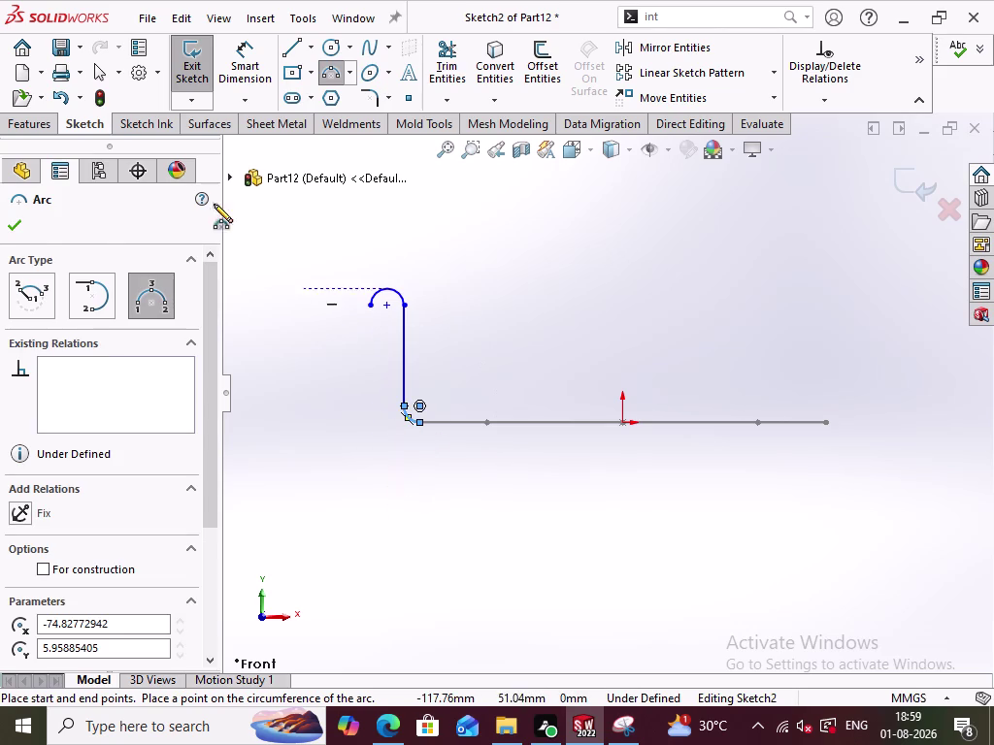
click(12, 227)
click(332, 422)
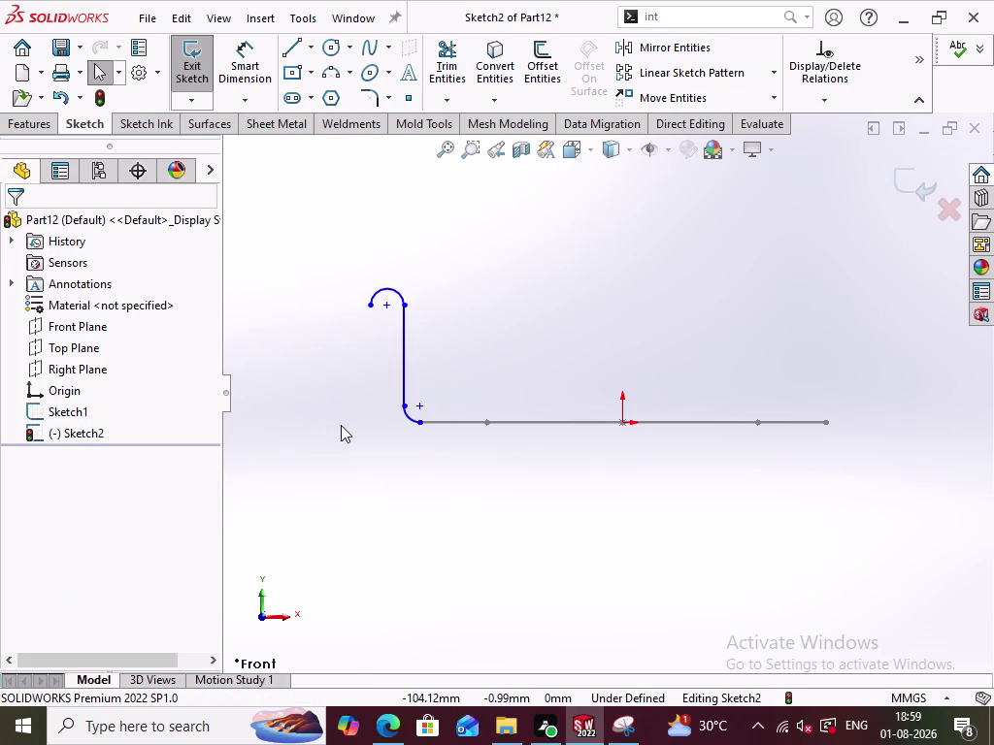
Make the lower arc tangent to the vertical line.
scroll(down, 3)
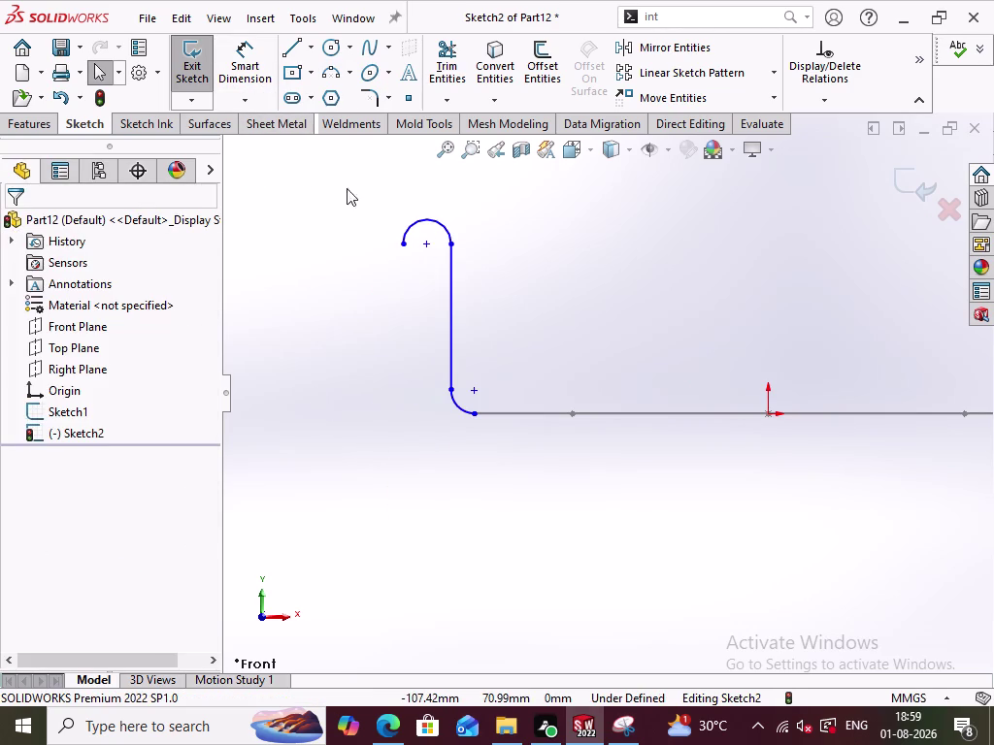
drag(479, 354, 457, 387)
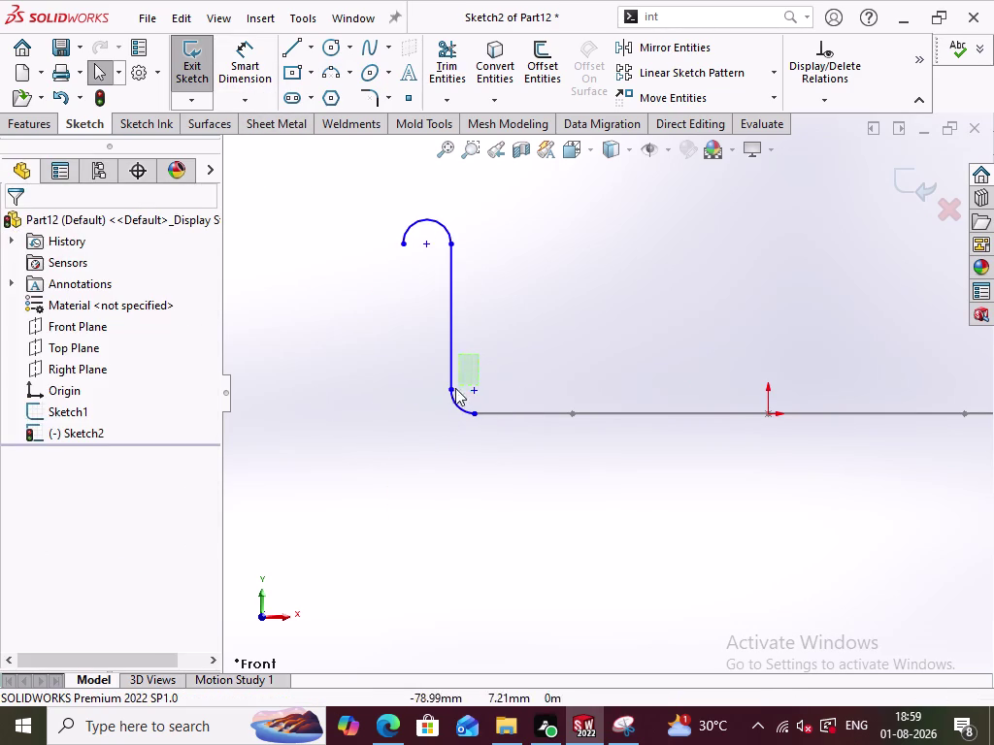
drag(457, 386, 447, 399)
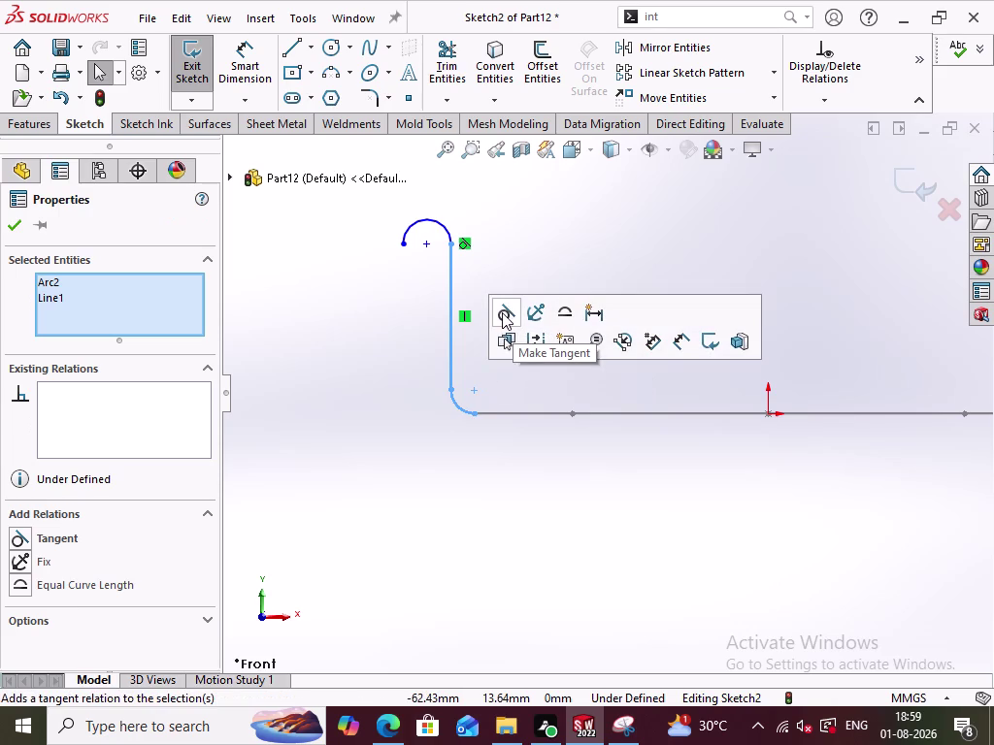
click(502, 313)
click(519, 387)
drag(496, 396, 466, 430)
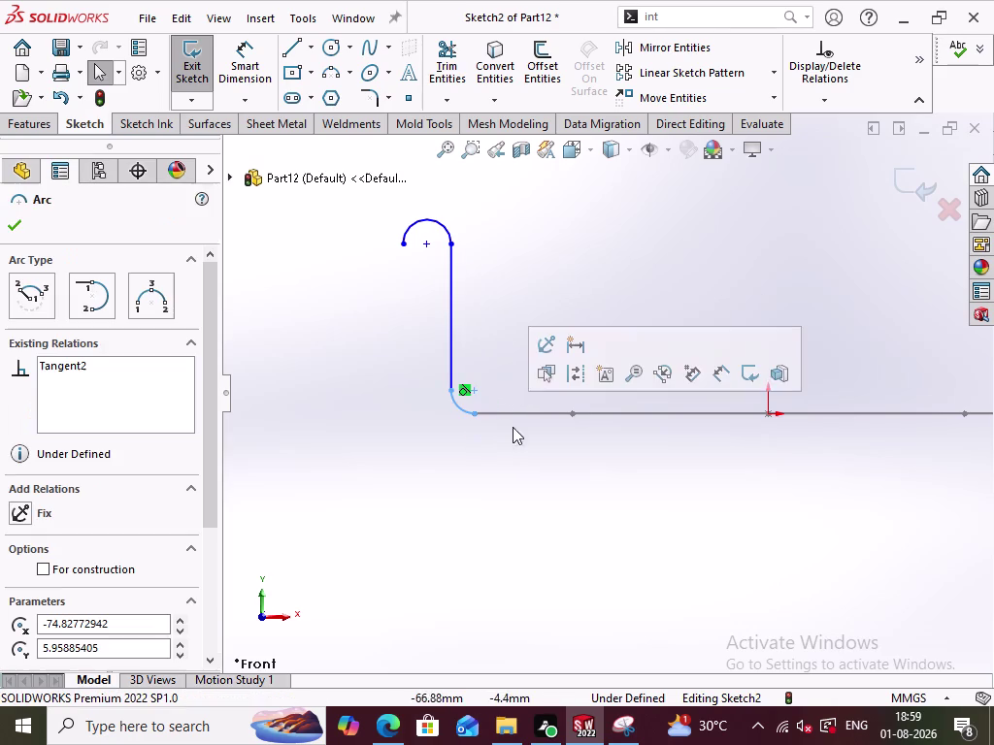
click(357, 521)
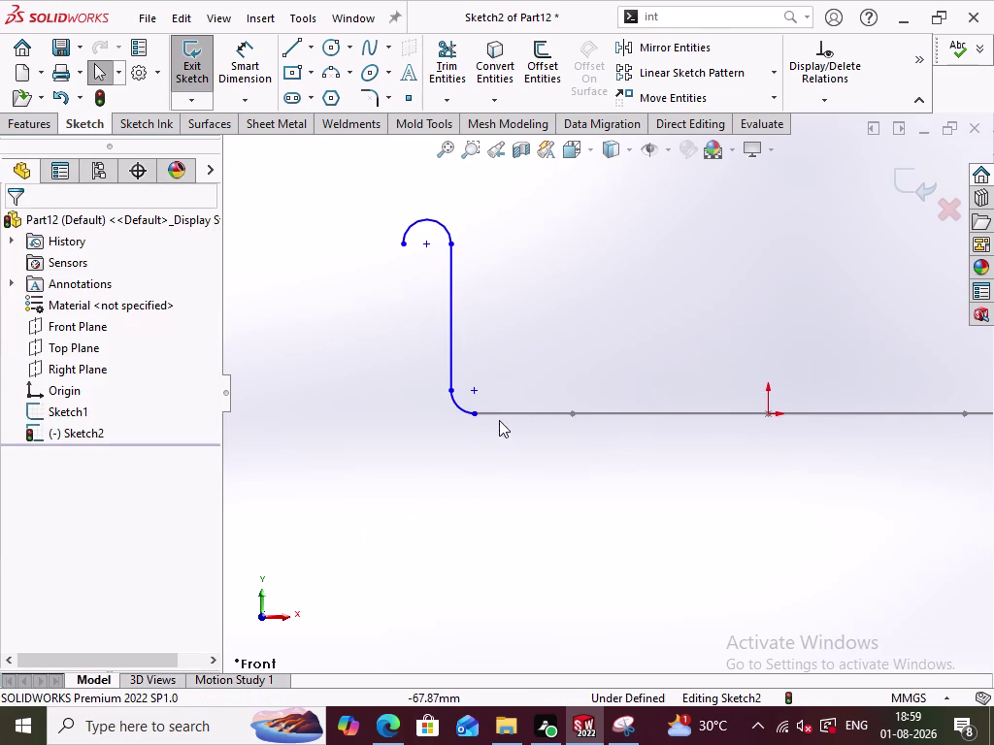
Make the lower arc tangent to the profile's curve.
click(498, 418)
click(465, 411)
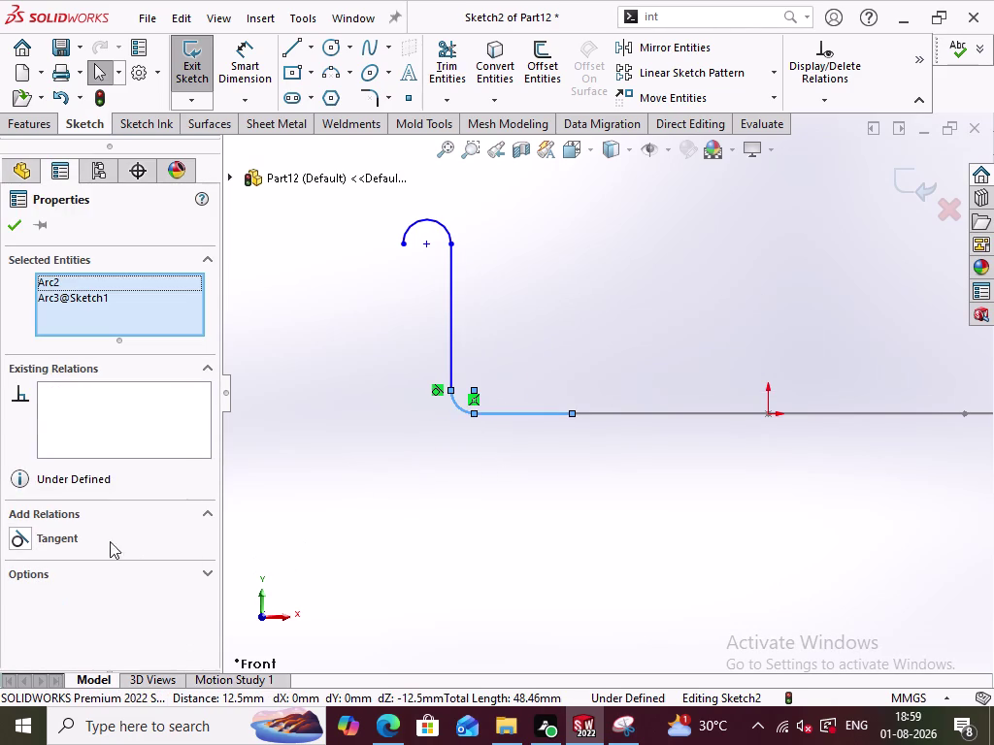
click(62, 536)
click(586, 511)
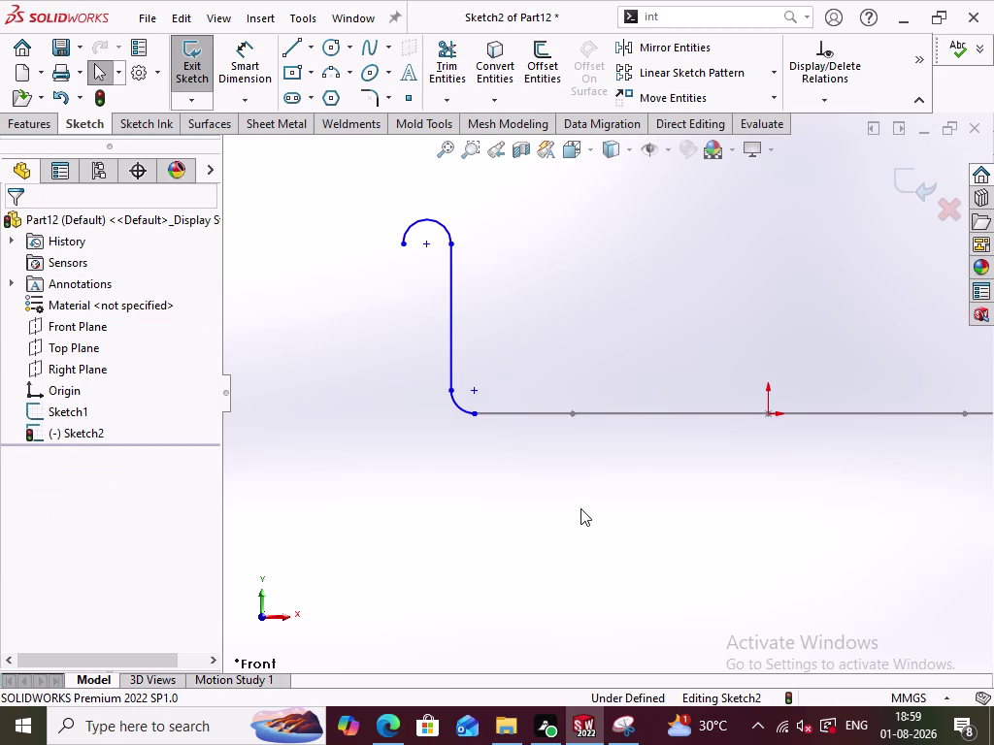
Make the lower arc's endpoint coincident with the profile curve.
click(475, 419)
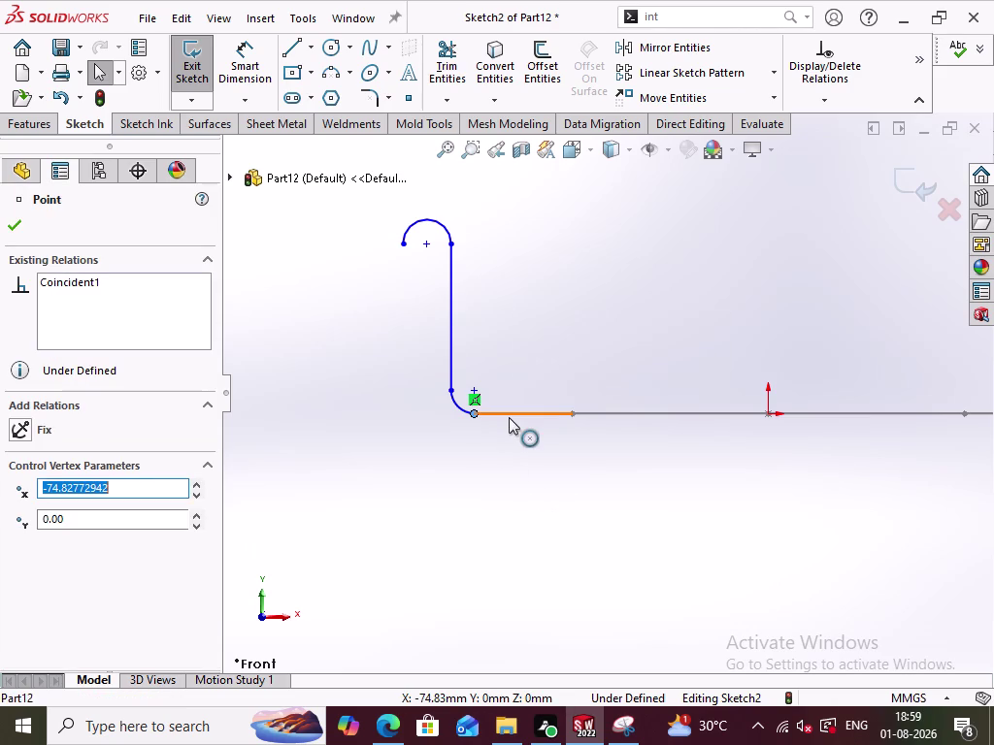
click(509, 418)
click(65, 563)
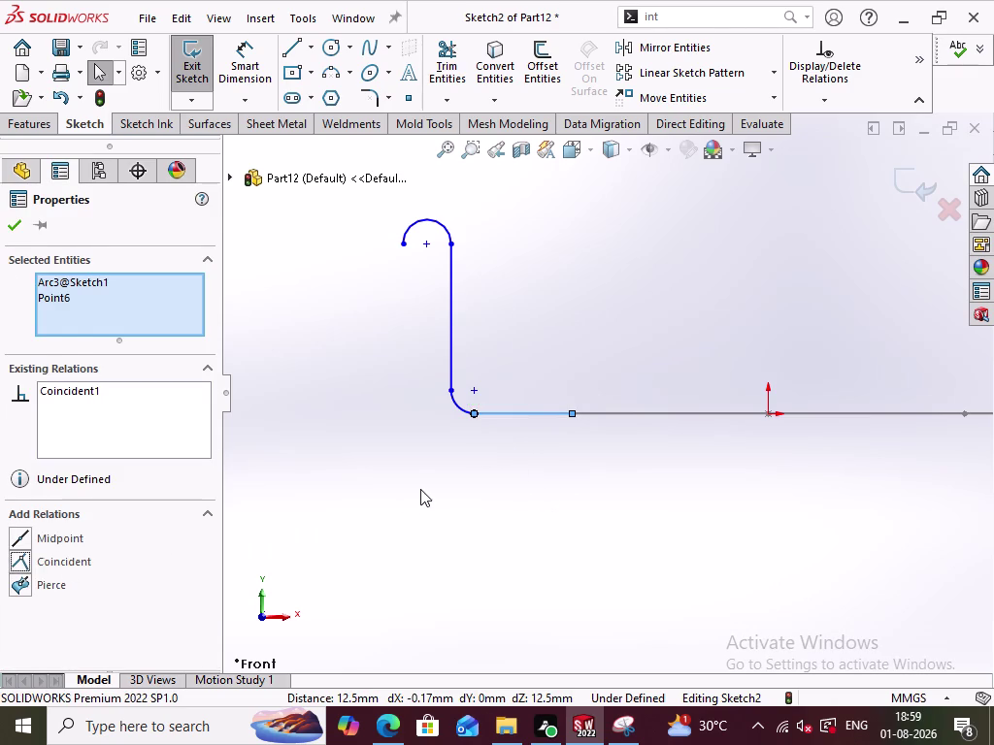
click(420, 489)
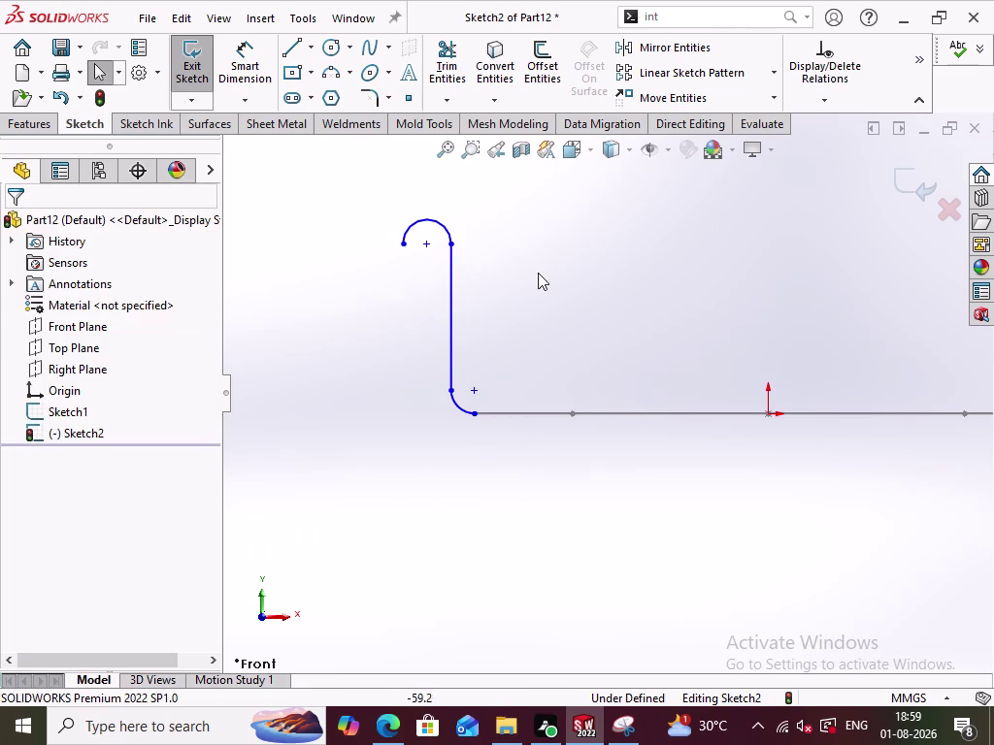
click(262, 69)
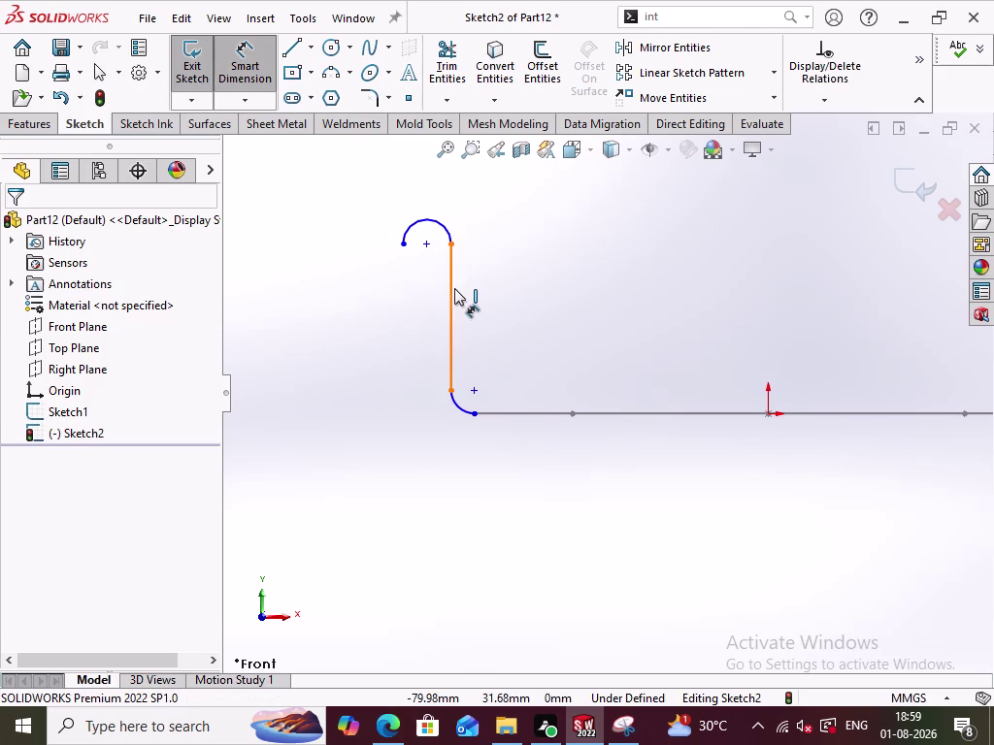
Dimension the vertical line to 25 mm and select the top arc for a radius dimension.
click(453, 287)
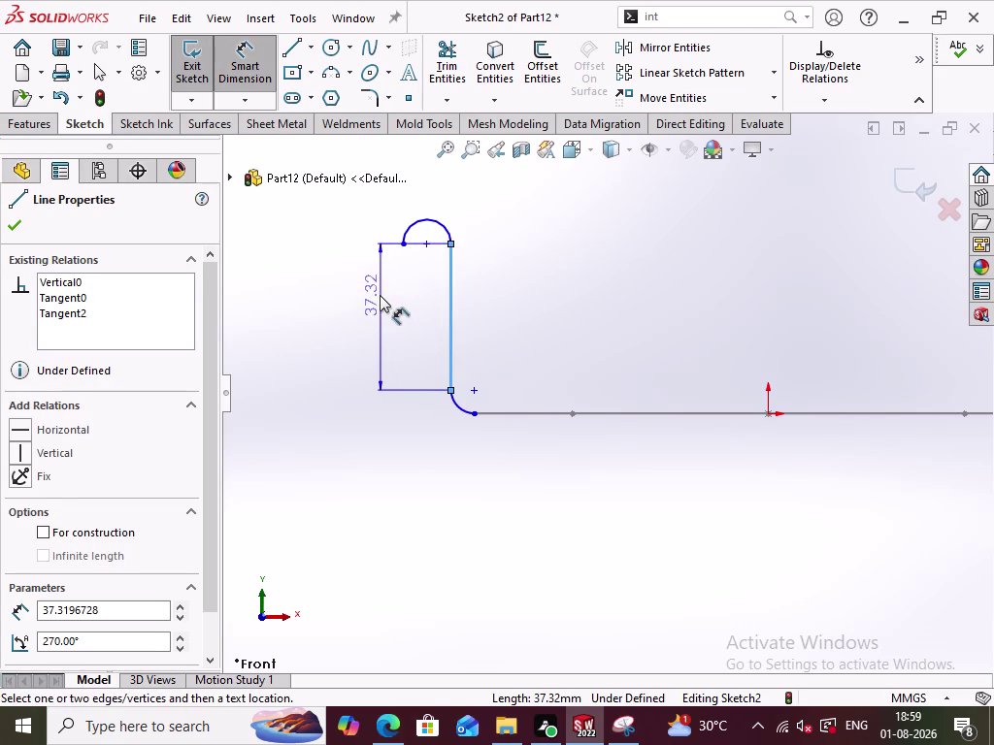
click(373, 298)
text(25)
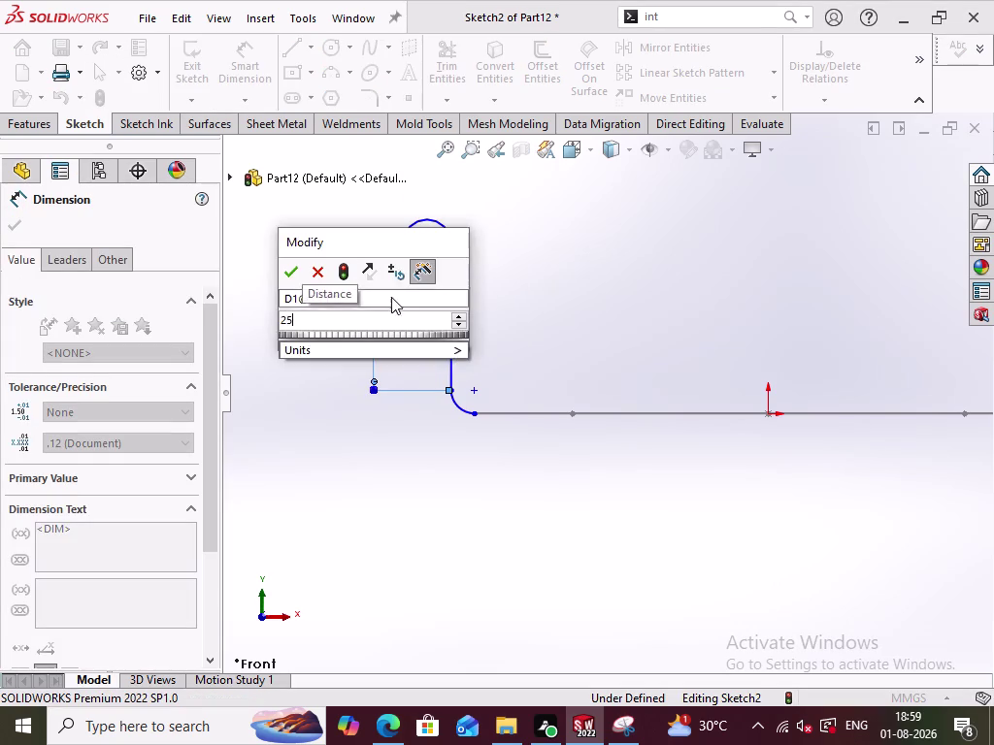
key(Return)
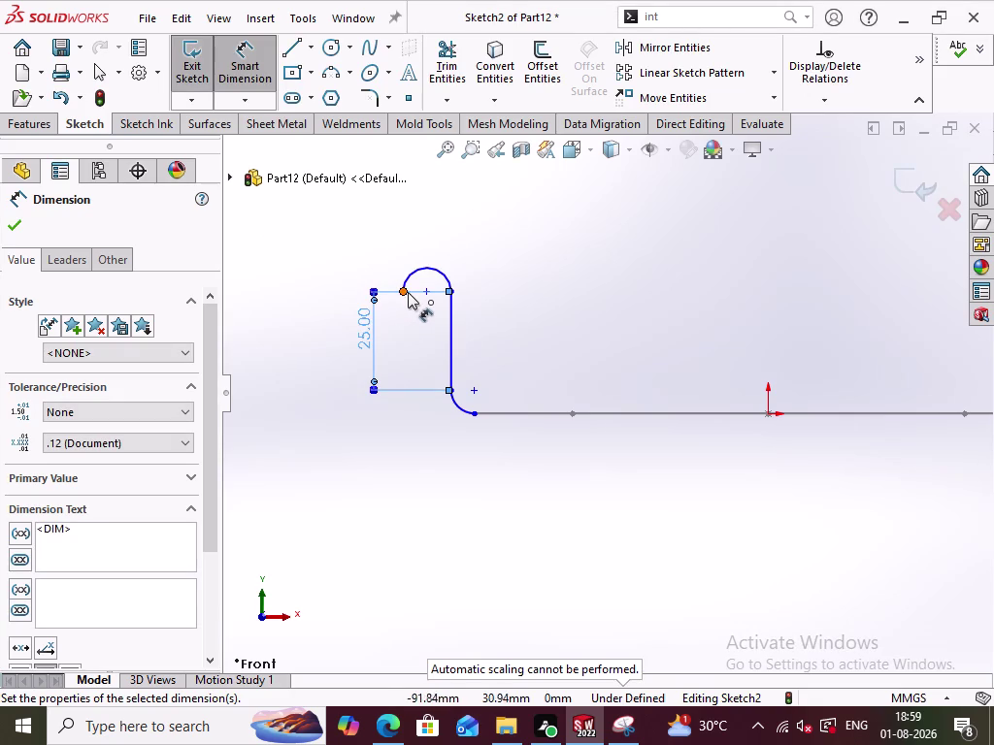
click(519, 340)
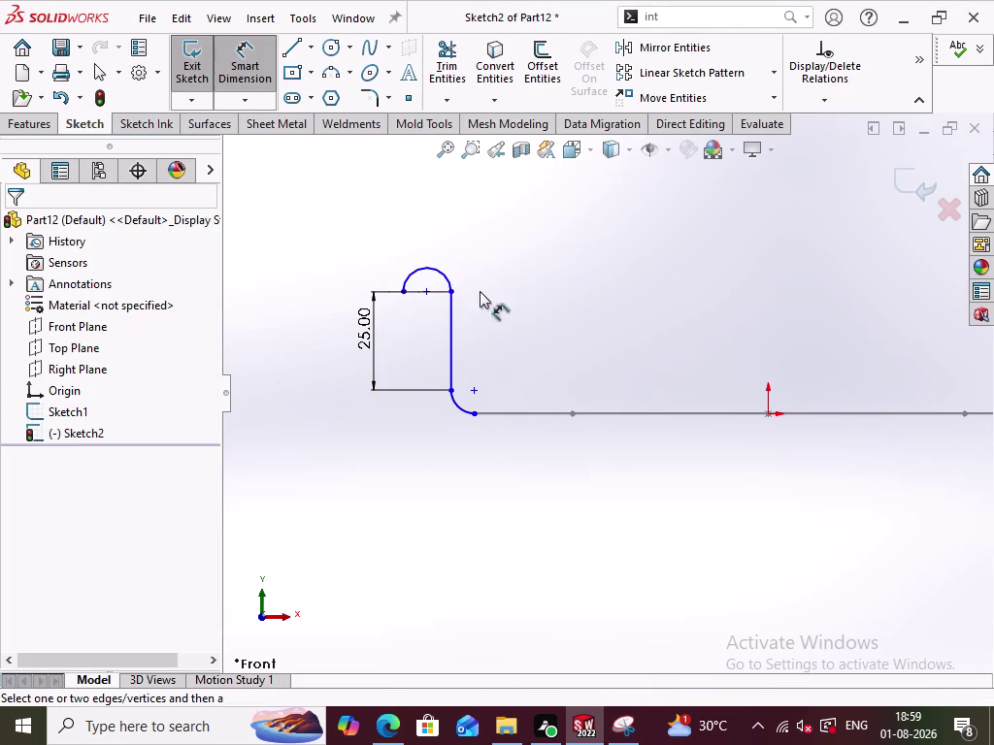
click(439, 268)
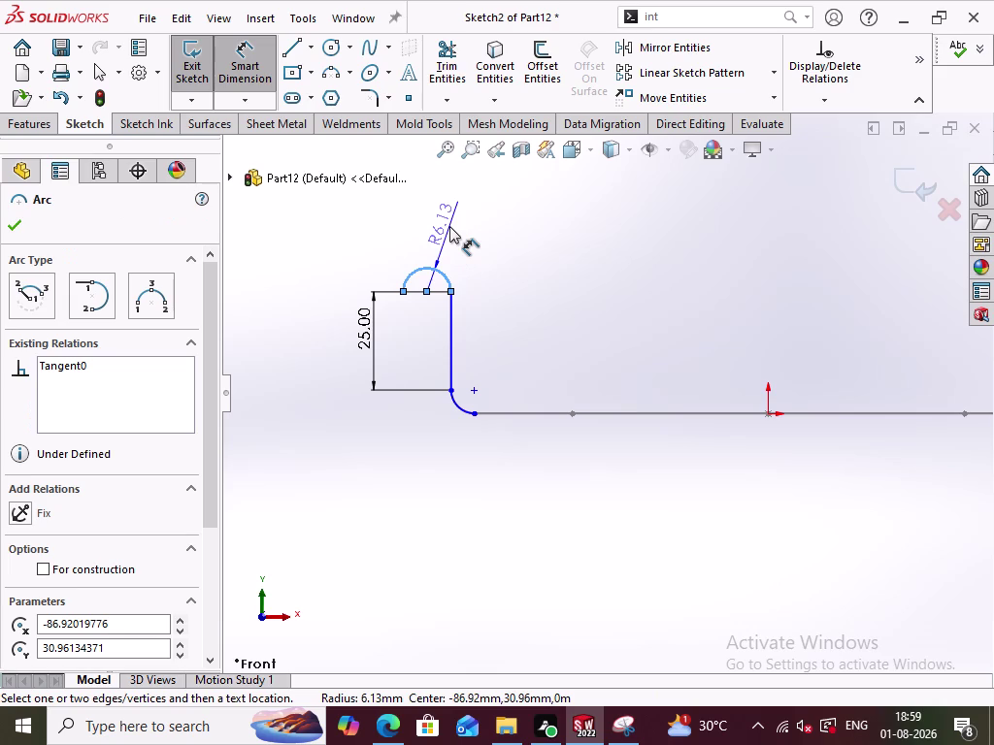
Give the top arc a 2 mm radius.
click(450, 226)
key(2)
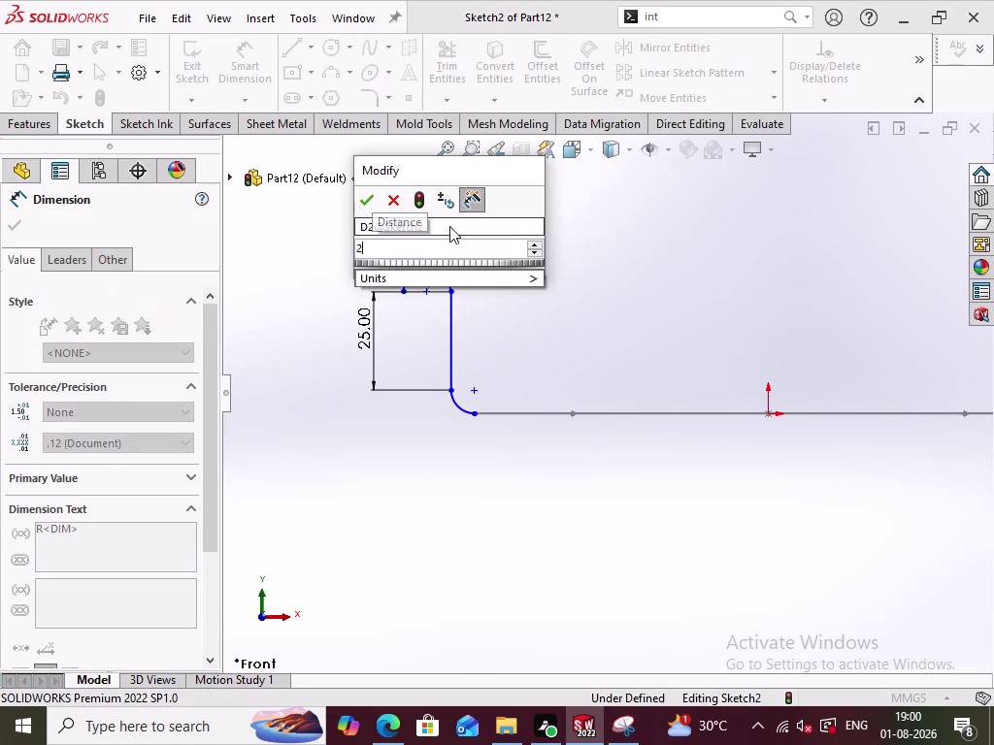
key(Return)
click(403, 434)
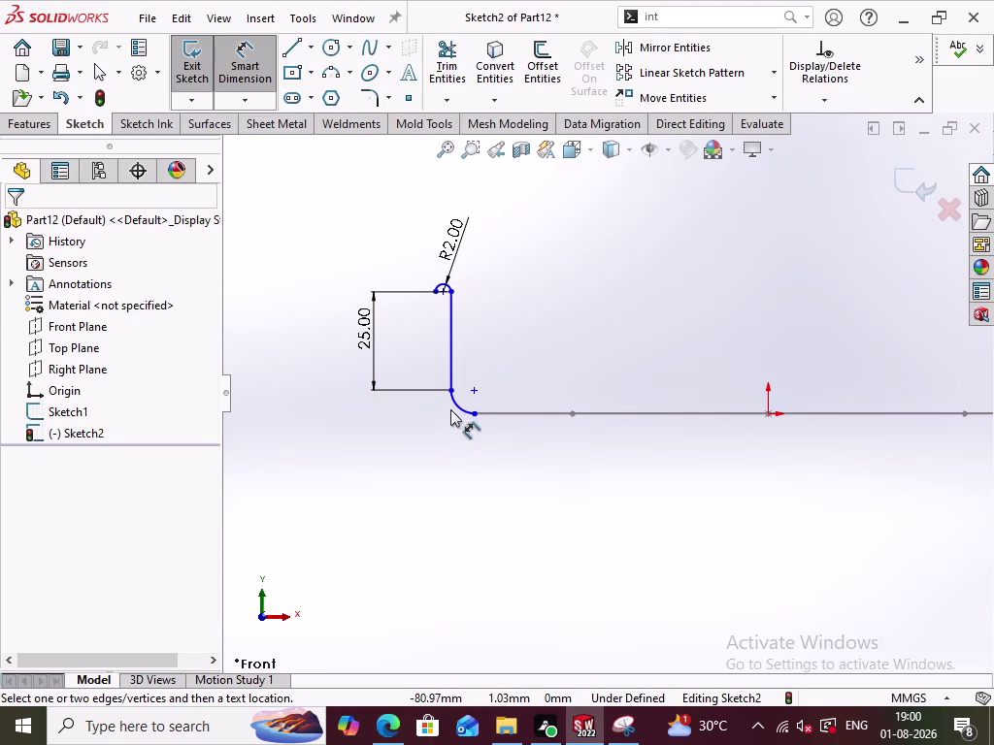
Give the bottom corner arc a 2 mm radius and leave Smart Dimension.
click(459, 406)
click(436, 438)
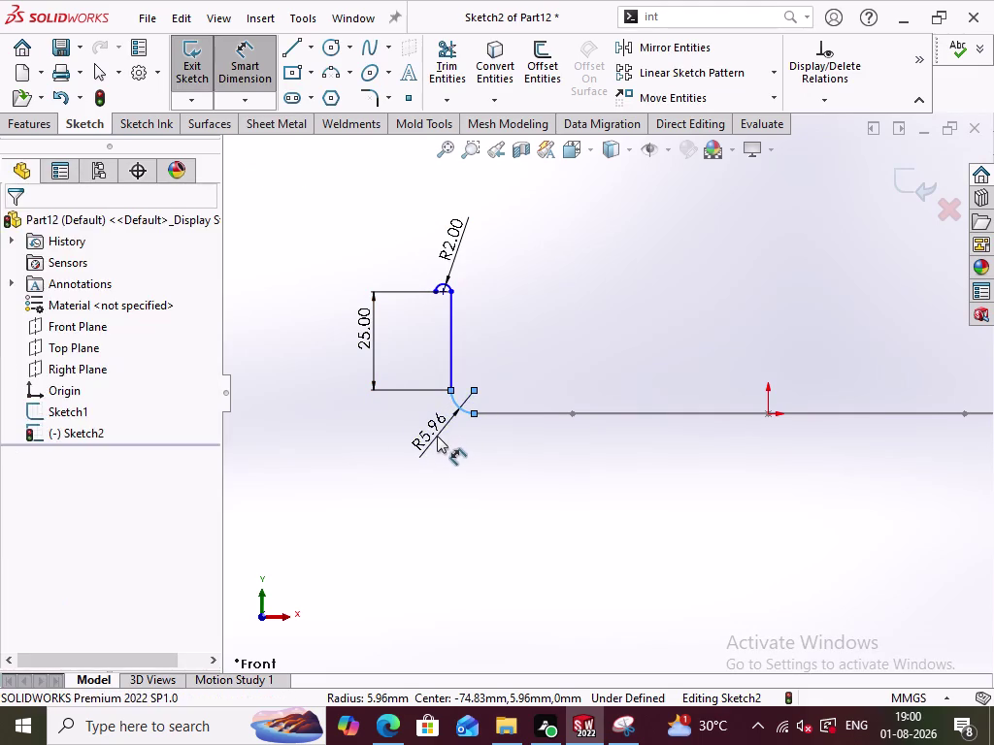
key(2)
key(Return)
click(493, 470)
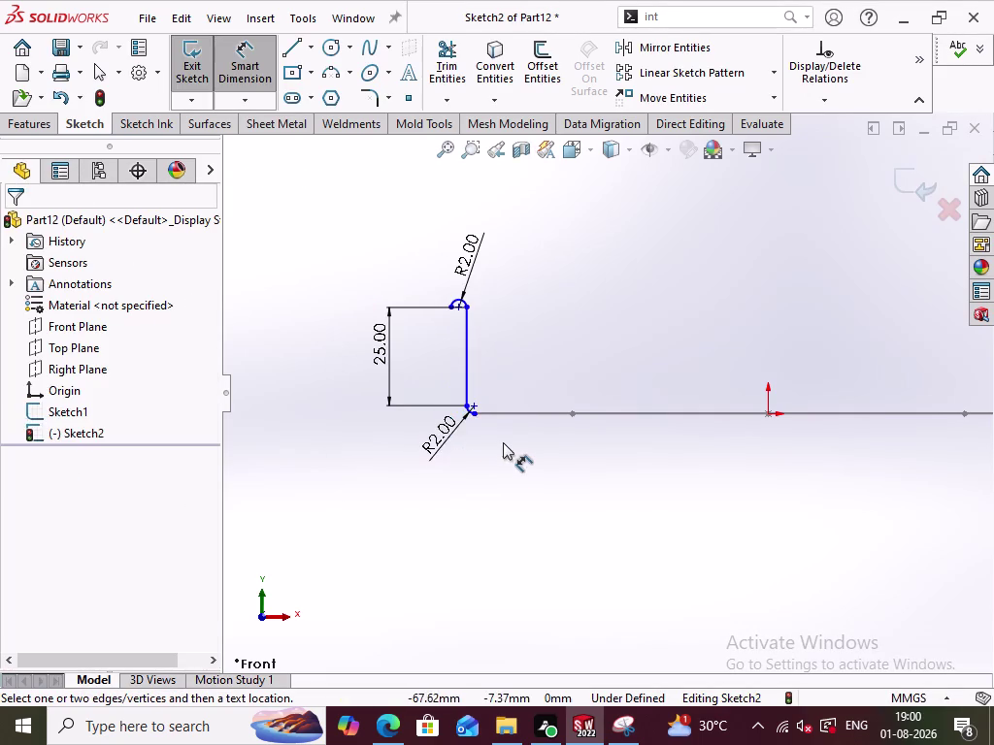
scroll(down, 3)
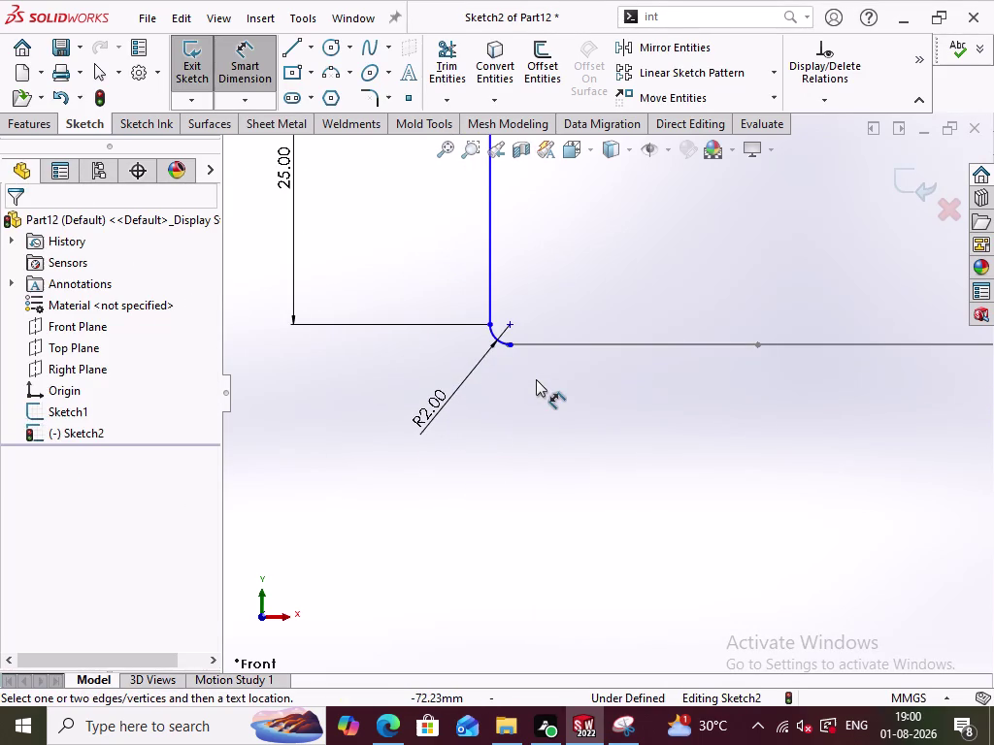
scroll(up, 3)
scroll(up, 3)
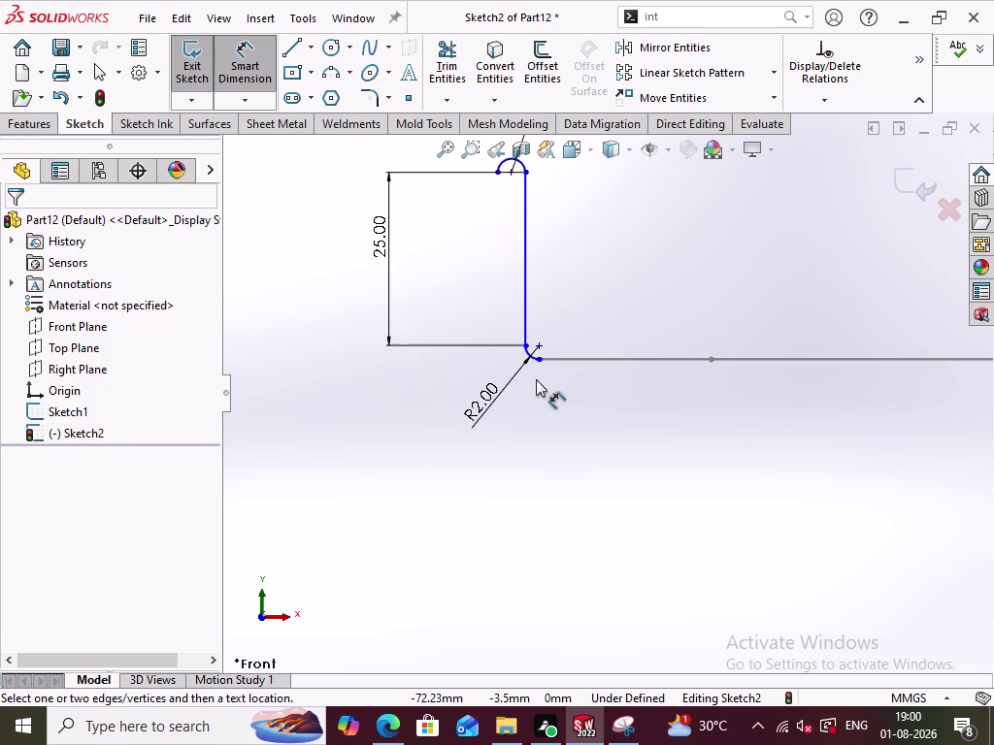
click(258, 71)
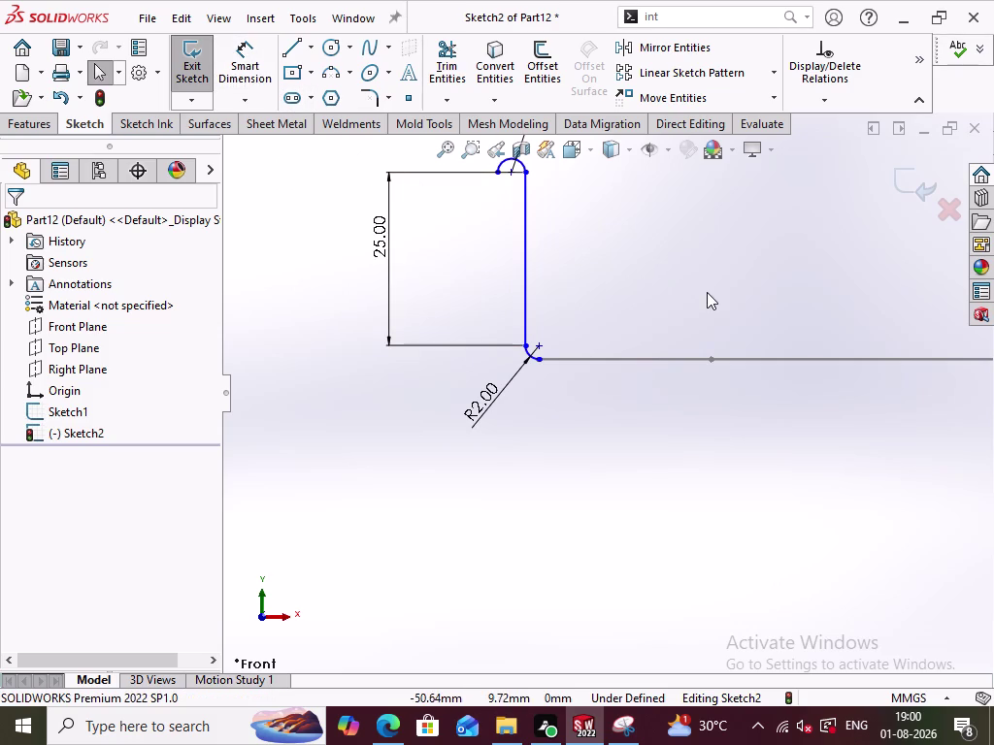
scroll(up, 3)
Select the profile's top arc endpoints and drag the profile away from the slot outline.
click(541, 212)
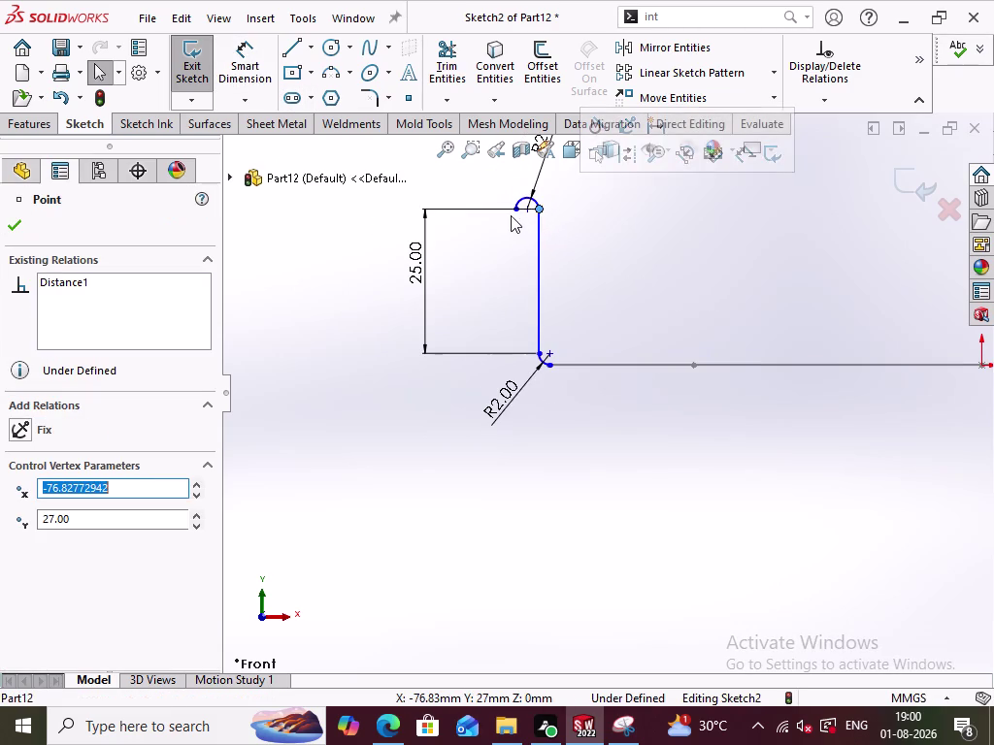
click(514, 211)
double_click(83, 535)
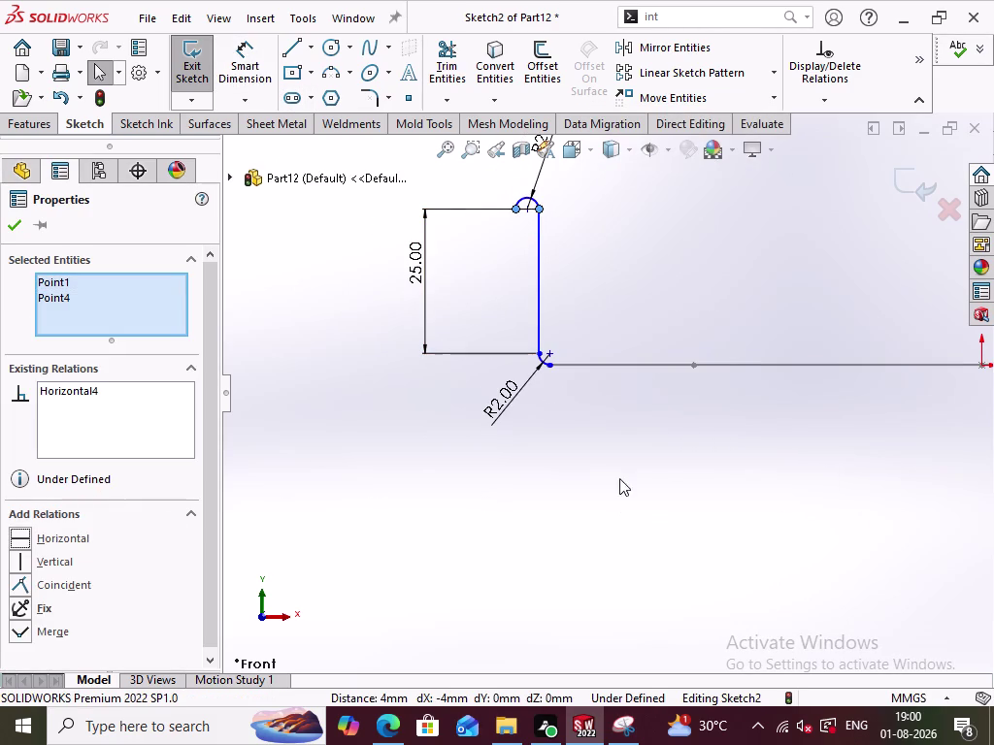
click(734, 454)
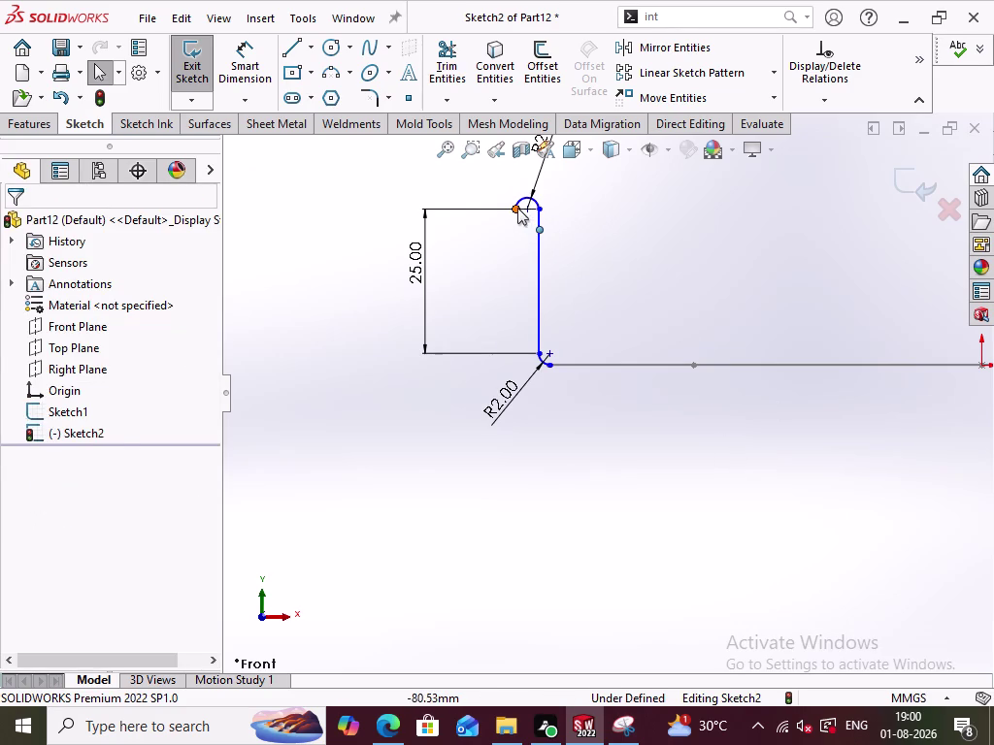
drag(518, 208, 512, 210)
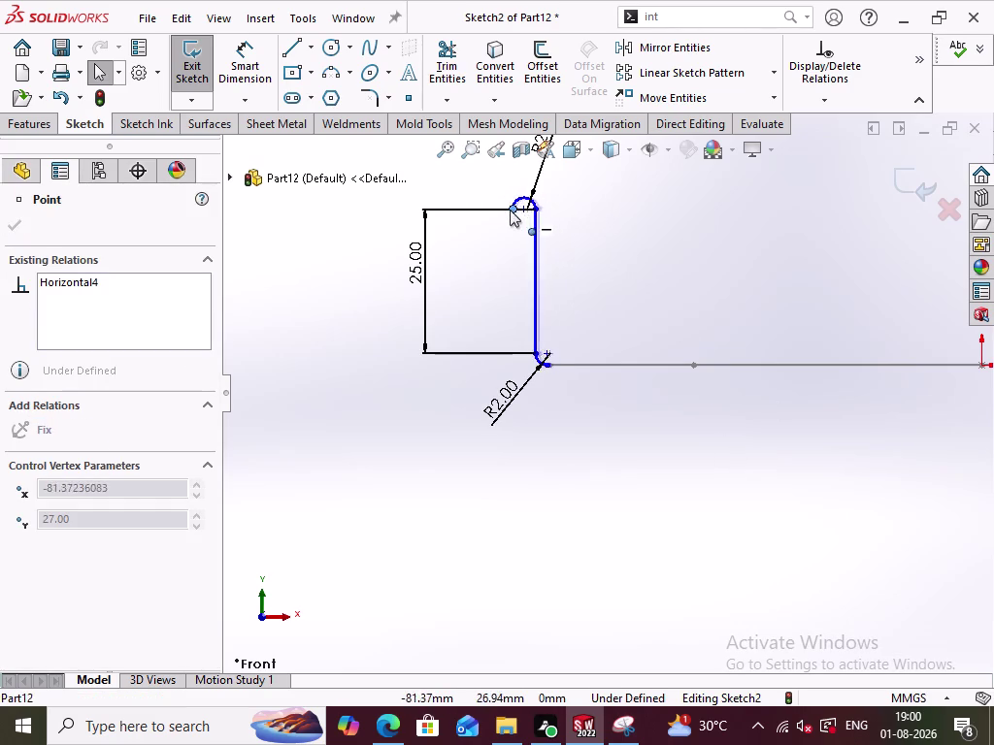
drag(513, 209, 479, 217)
click(595, 414)
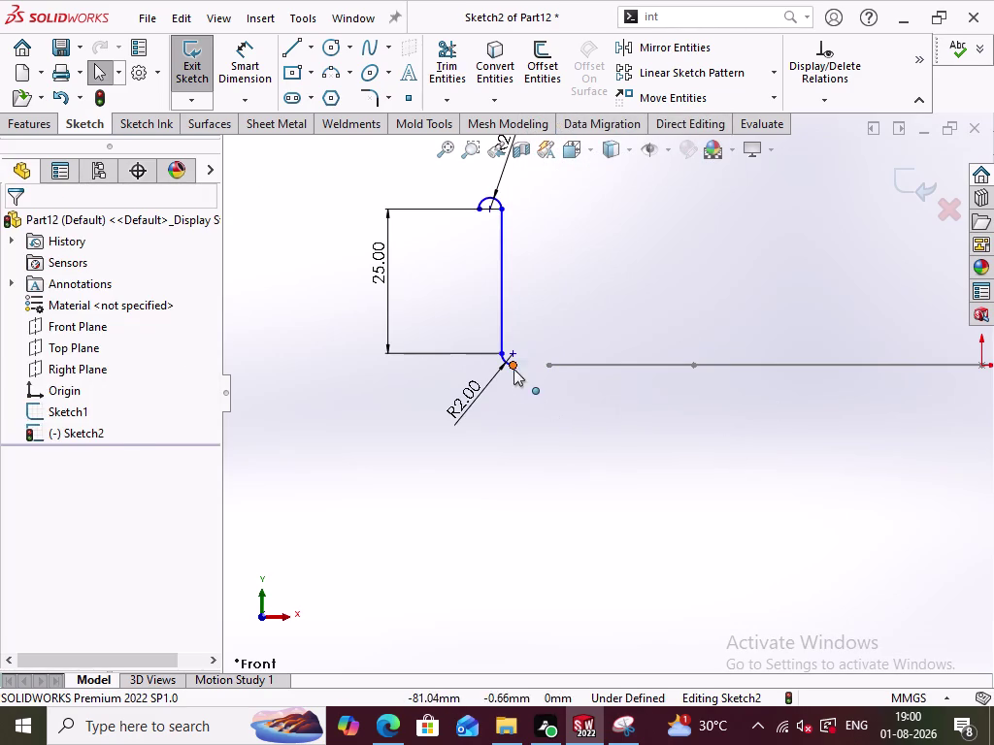
Try piercing the profile's bottom endpoint onto the outline's end arc; no intersection is found.
click(513, 364)
click(549, 367)
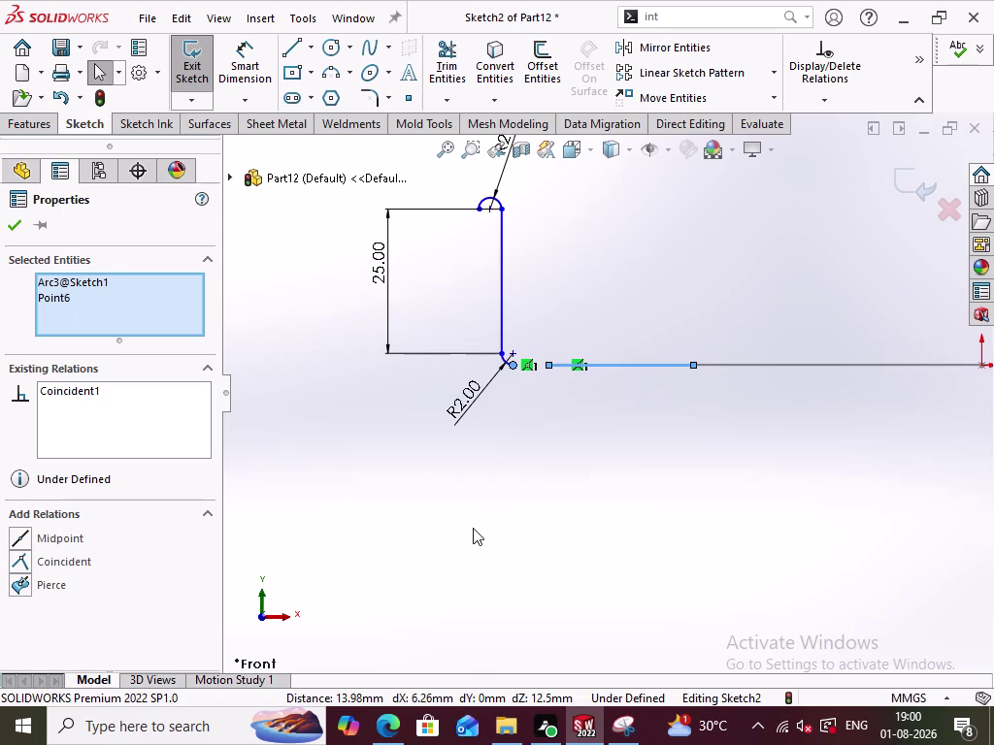
click(75, 564)
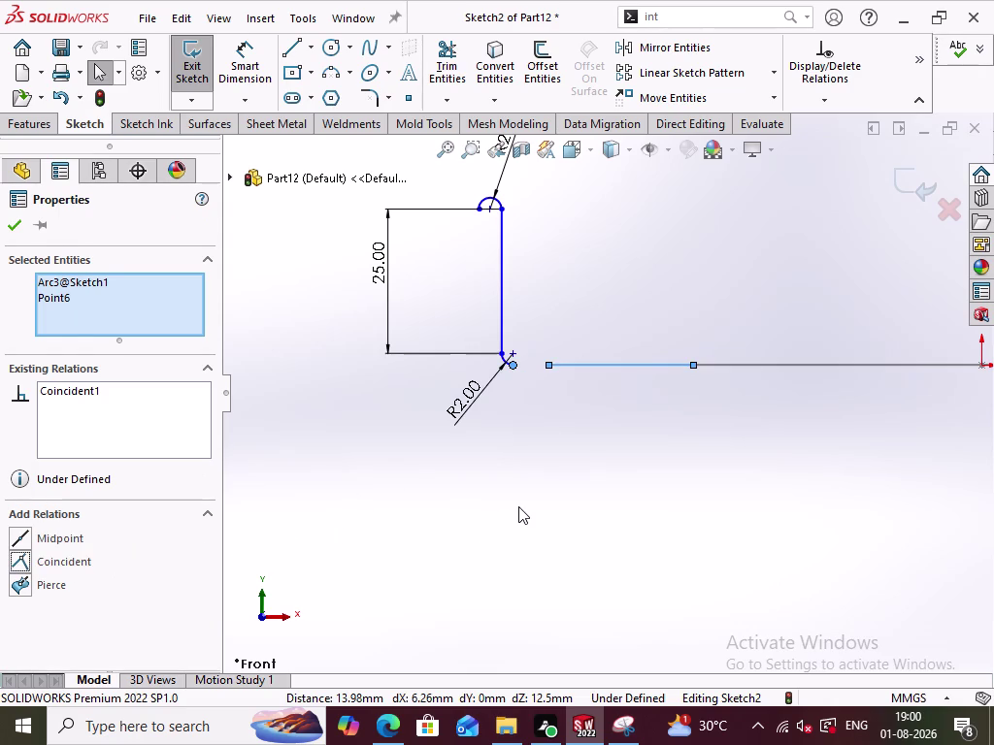
click(517, 509)
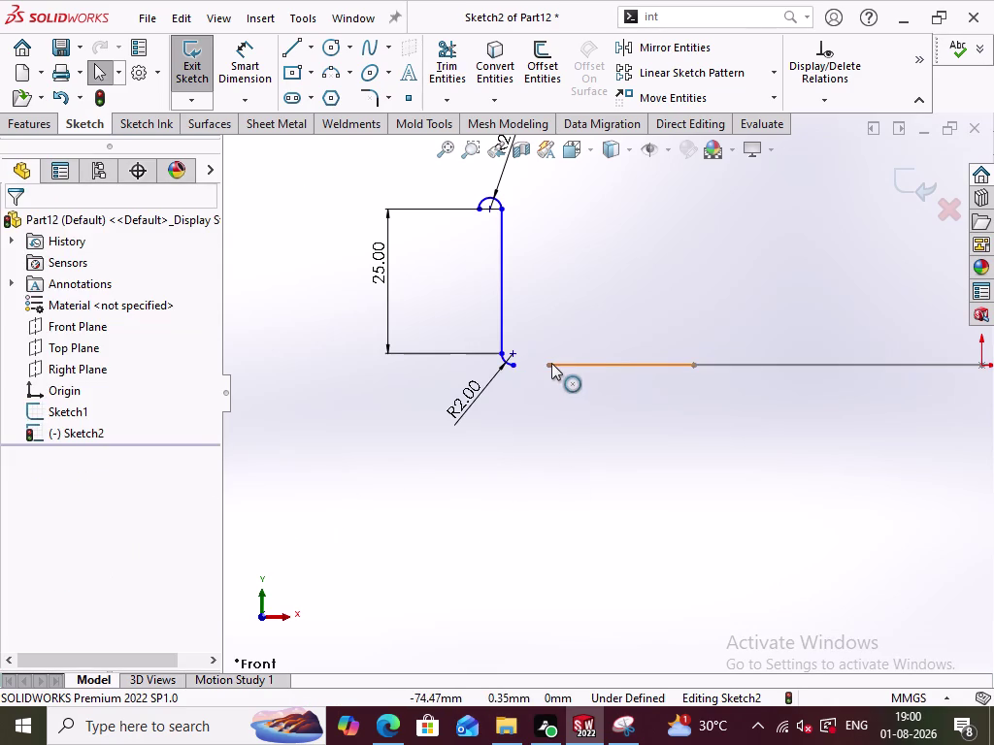
click(549, 367)
click(510, 366)
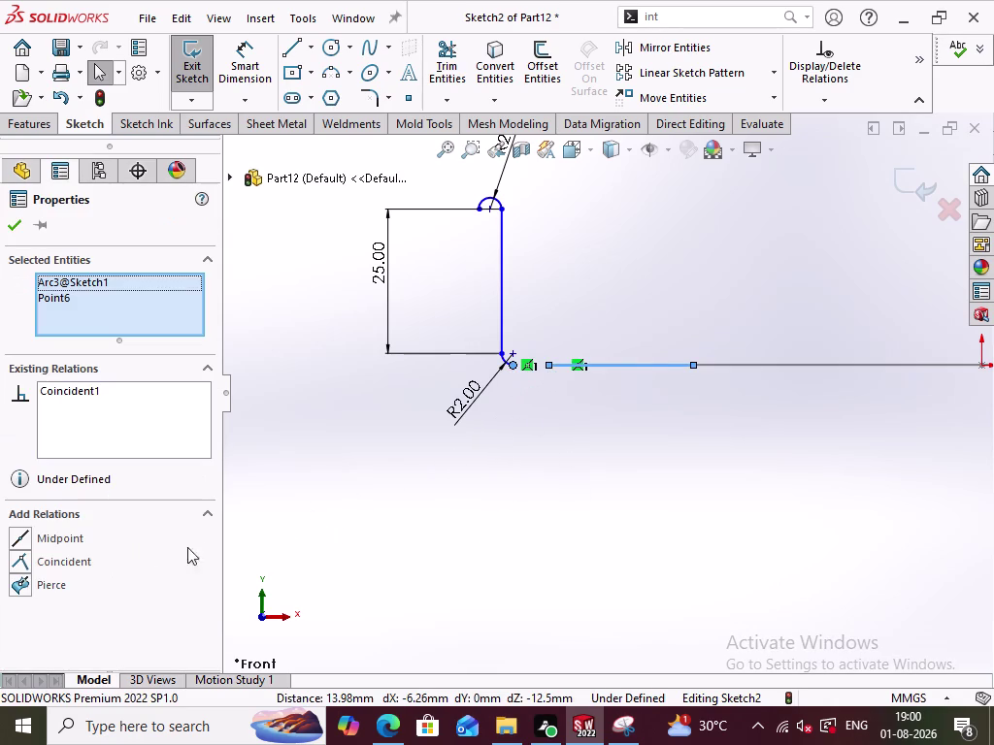
click(41, 580)
click(622, 361)
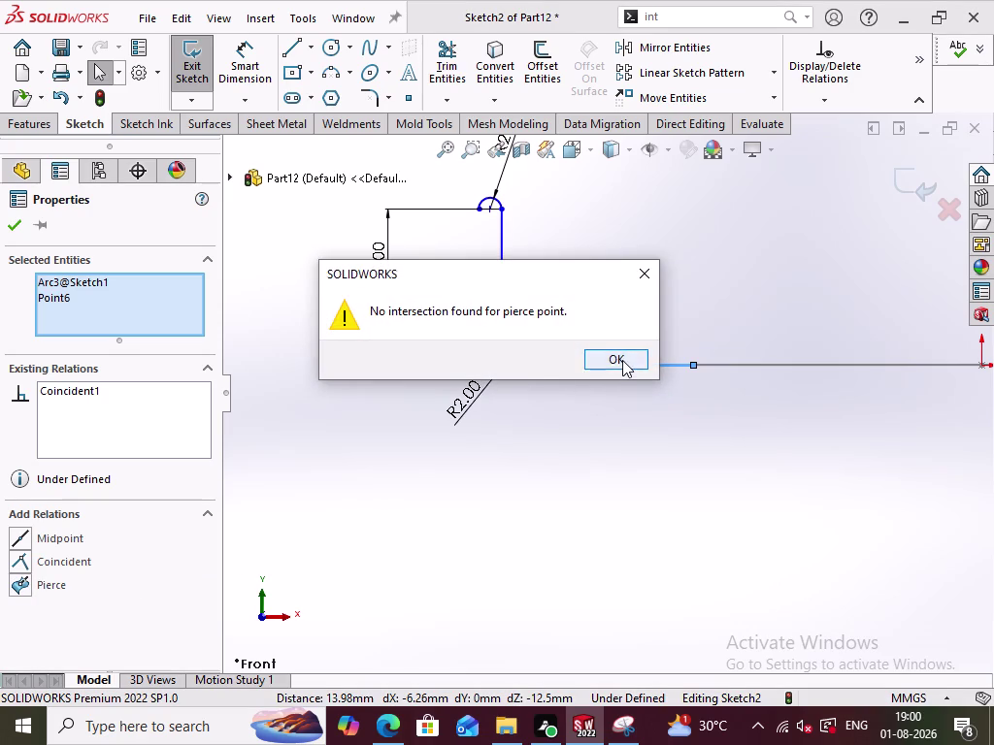
click(449, 488)
Pierce the profile's lower endpoint onto the slot outline's straight edge, Line2.
middle_drag(618, 454, 618, 471)
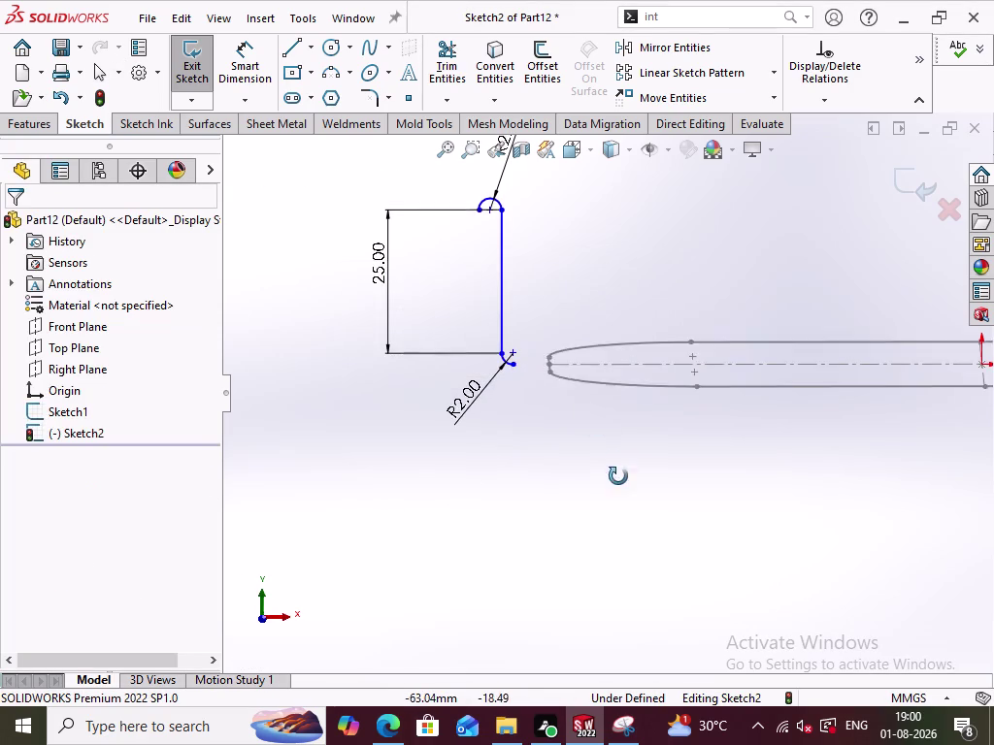
middle_drag(618, 471, 623, 479)
click(548, 361)
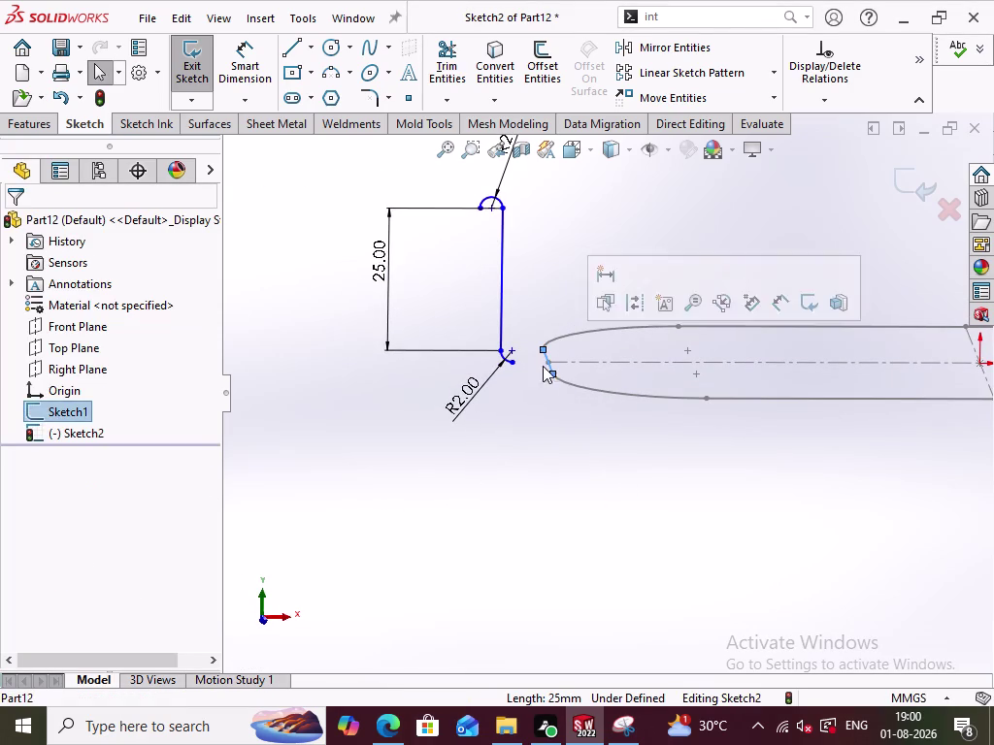
click(516, 364)
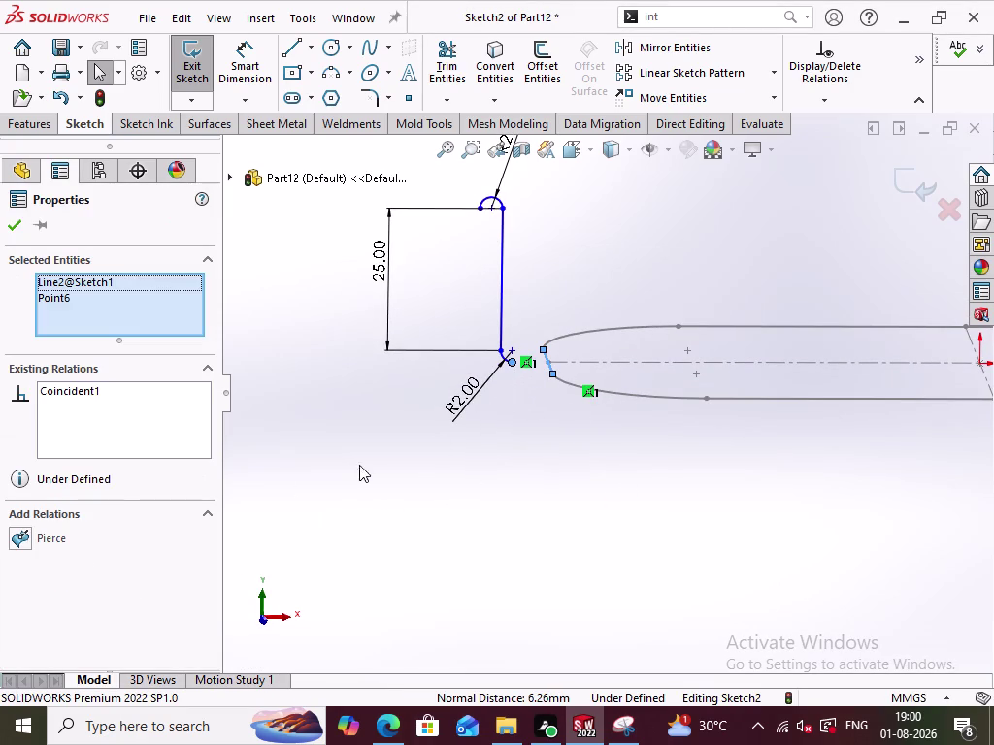
click(60, 540)
click(540, 471)
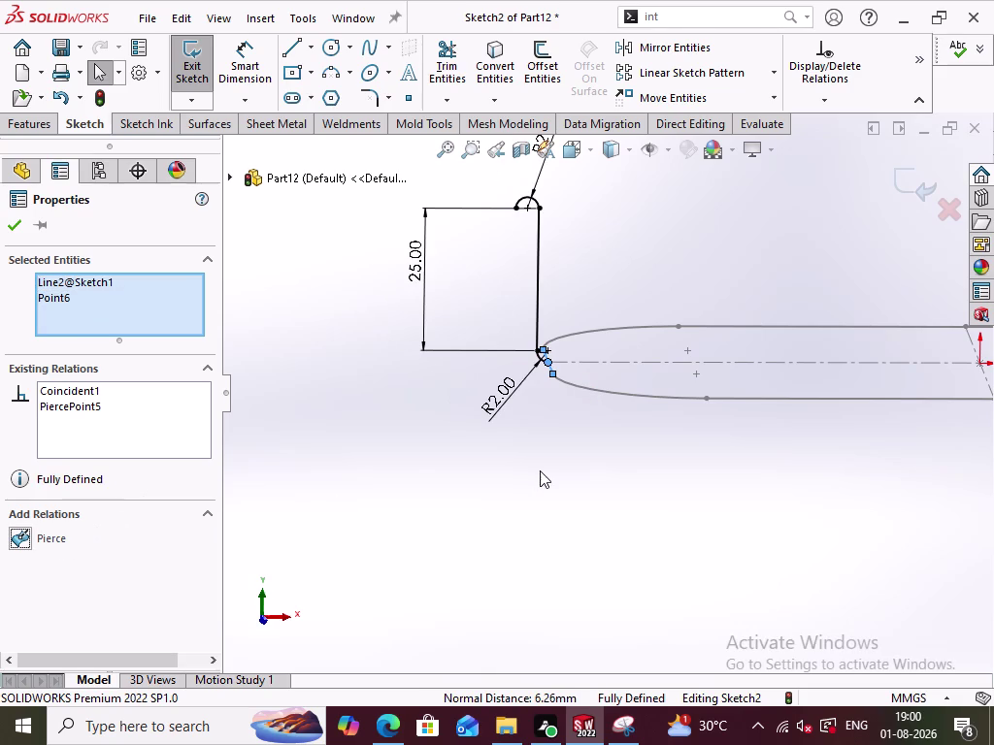
Exit the fully defined profile sketch and switch to Isometric view.
middle_drag(694, 525, 692, 502)
scroll(up, 3)
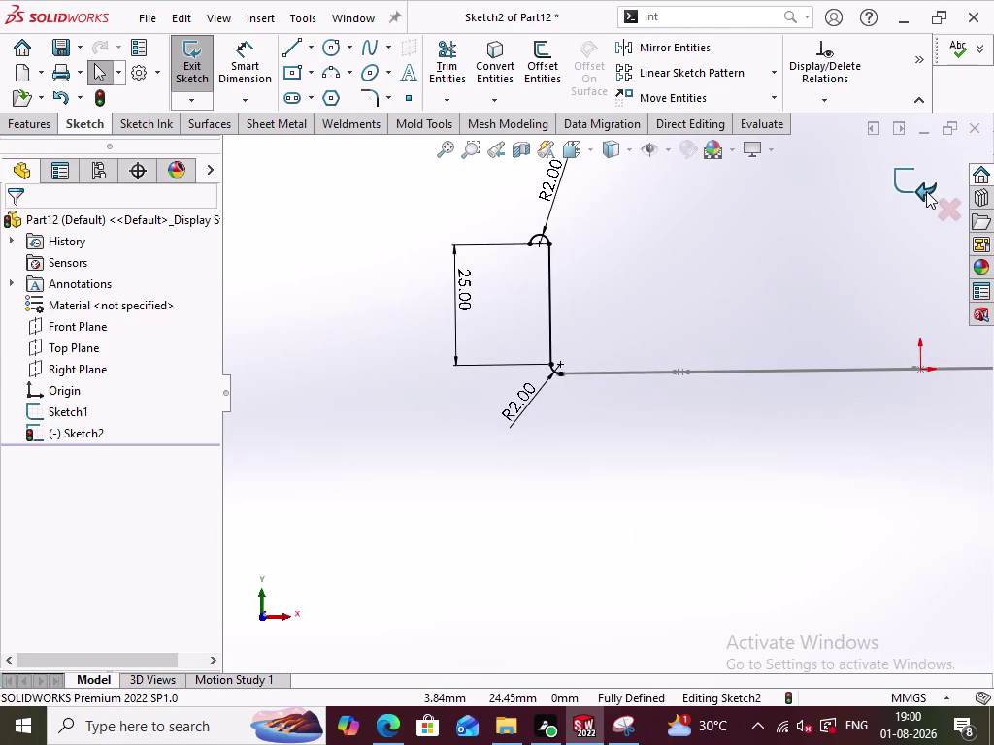
click(923, 186)
click(765, 456)
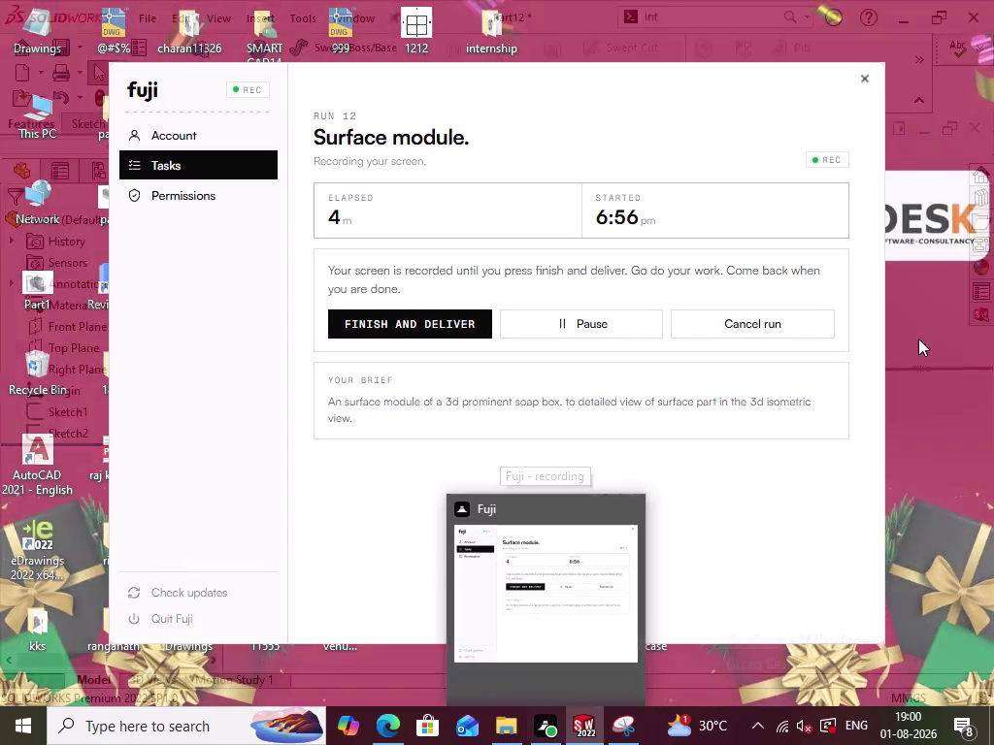
key(ctrl+7)
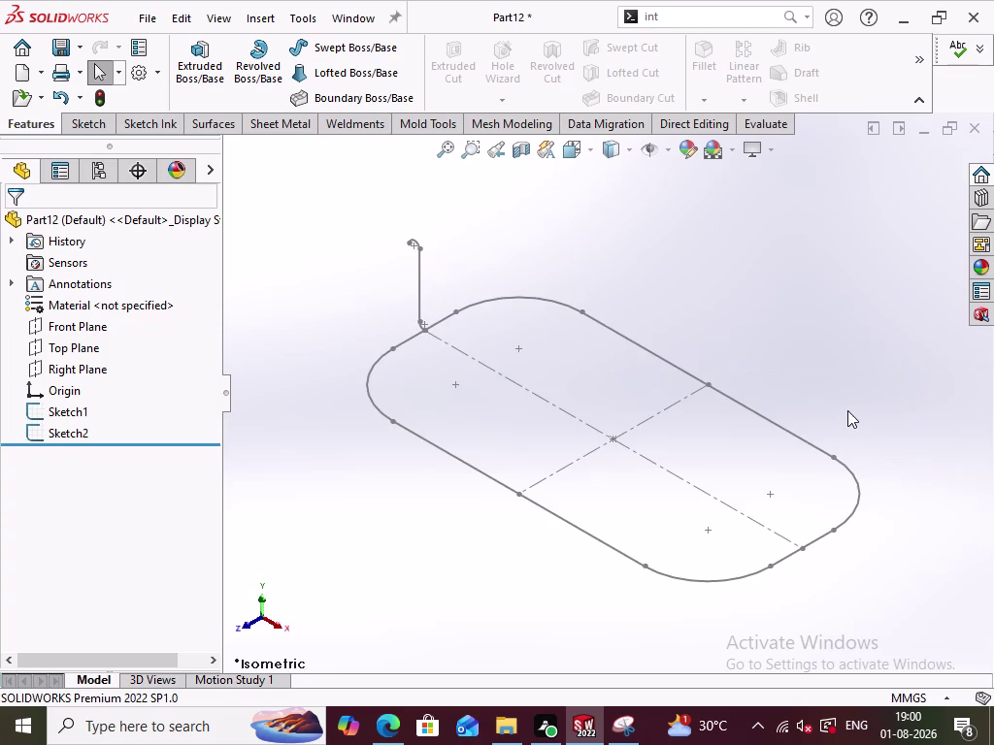
Start a sweep, pick the vertical profile and outline edge, then cancel that selection group.
click(819, 323)
click(369, 46)
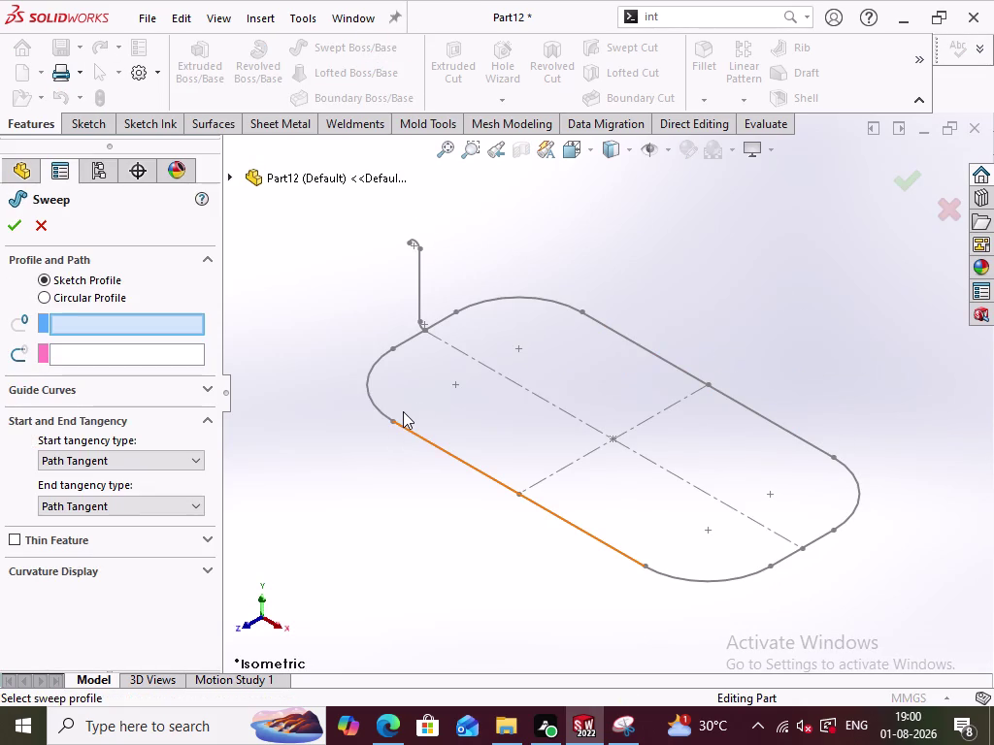
click(421, 273)
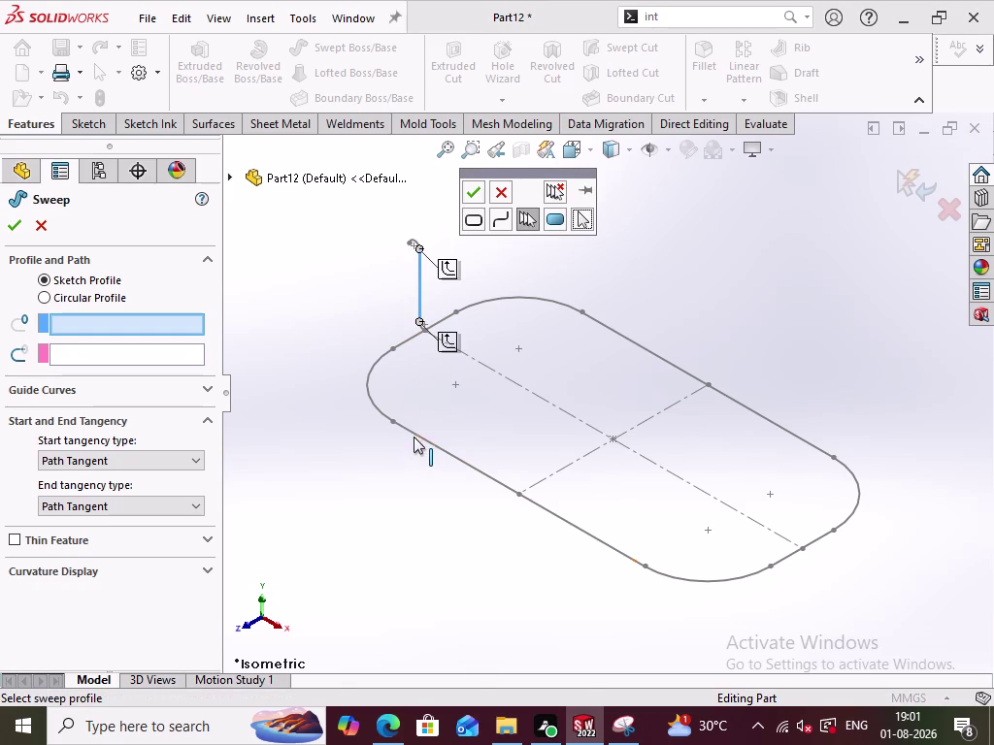
click(415, 435)
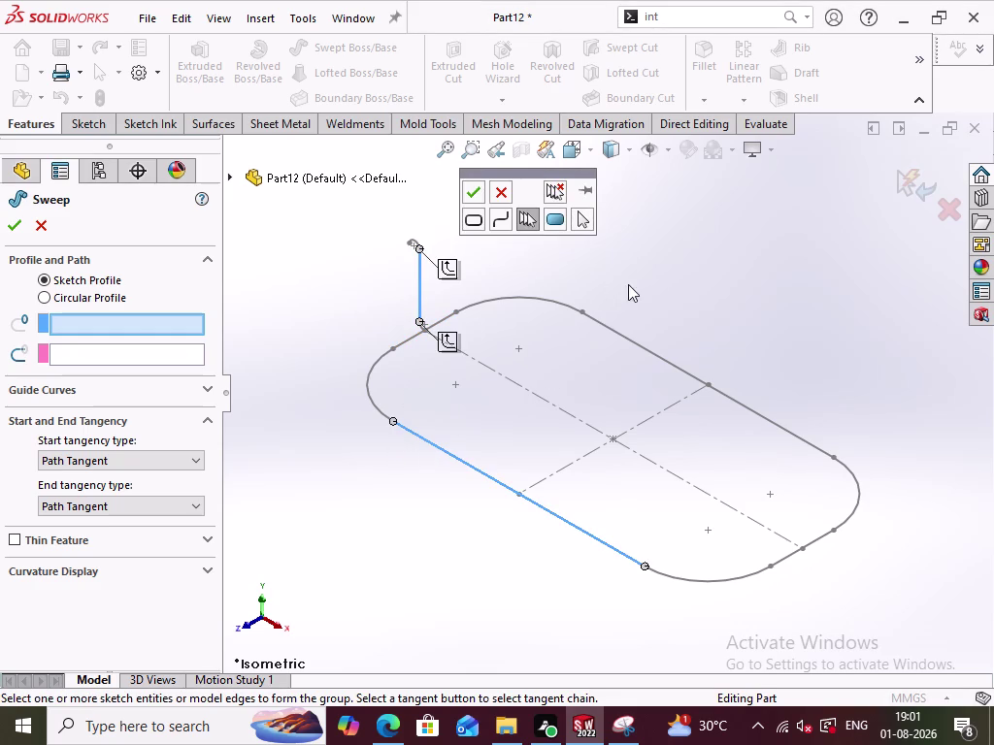
click(506, 178)
double_click(503, 186)
click(644, 248)
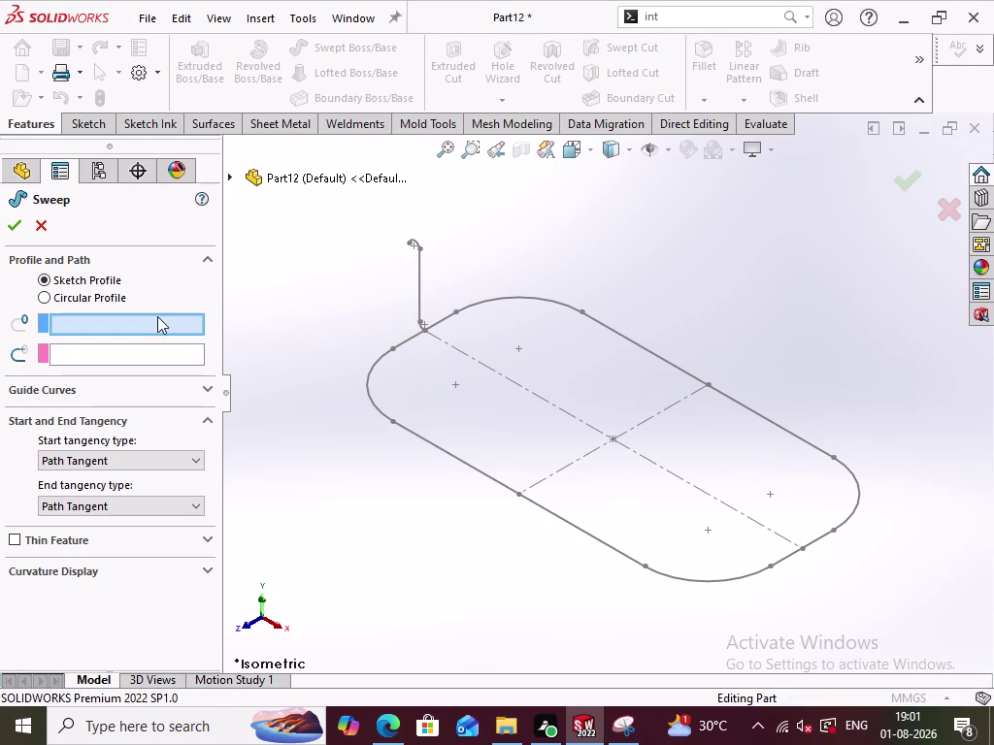
Pick the path entities via the SelectionManager; a missing profile-and-path warning appears.
click(146, 317)
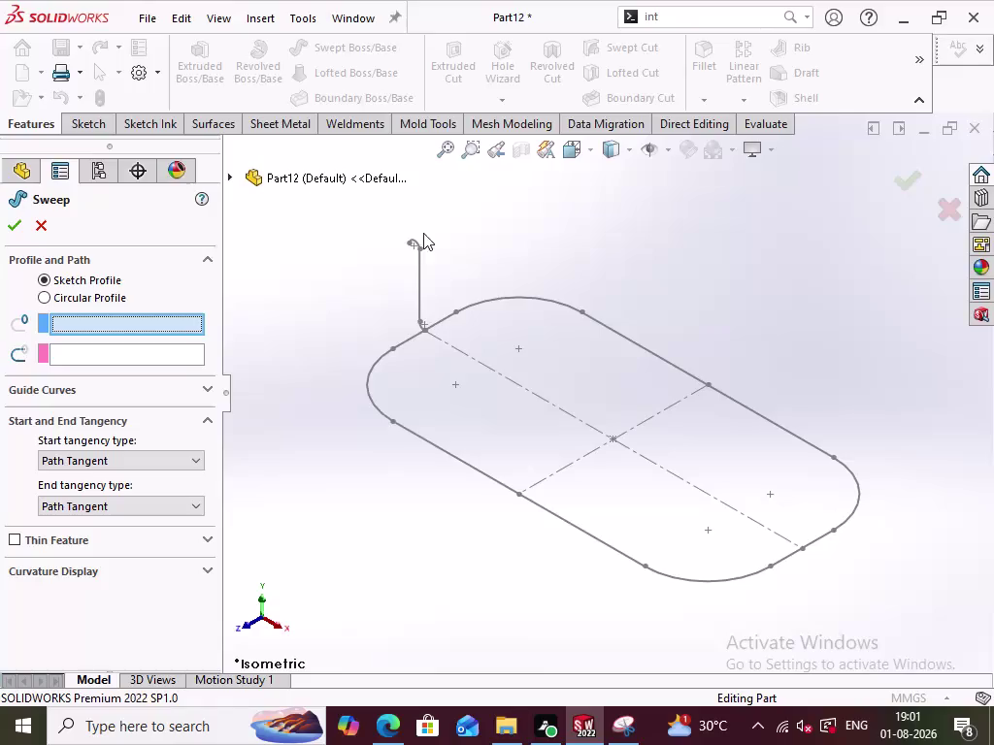
double_click(414, 243)
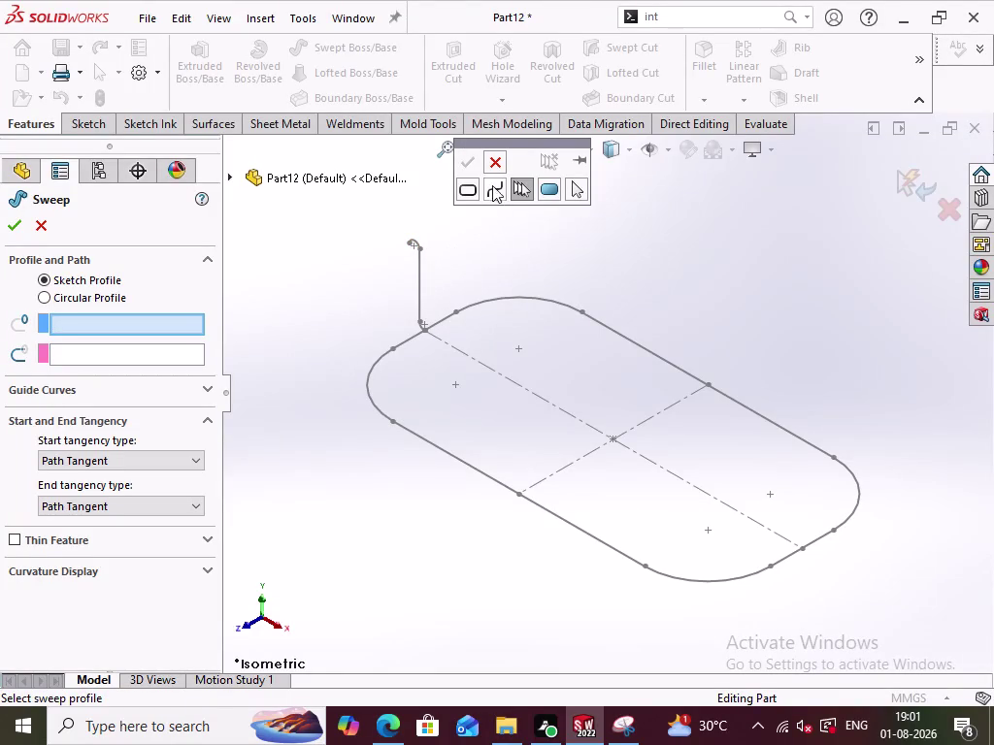
click(520, 189)
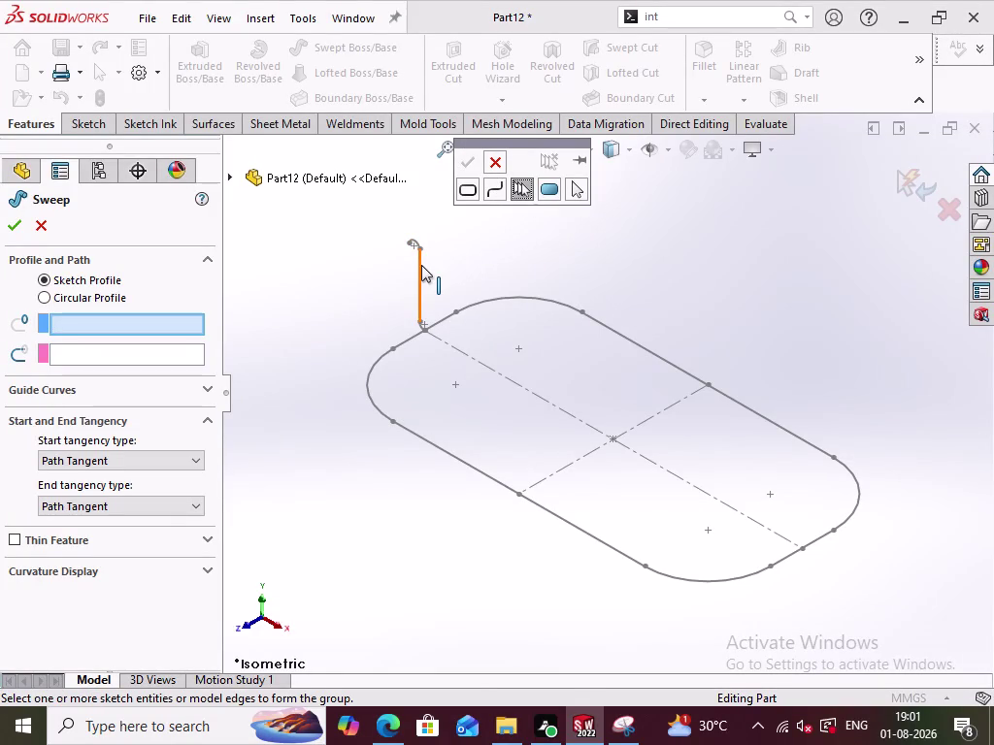
click(422, 265)
click(495, 189)
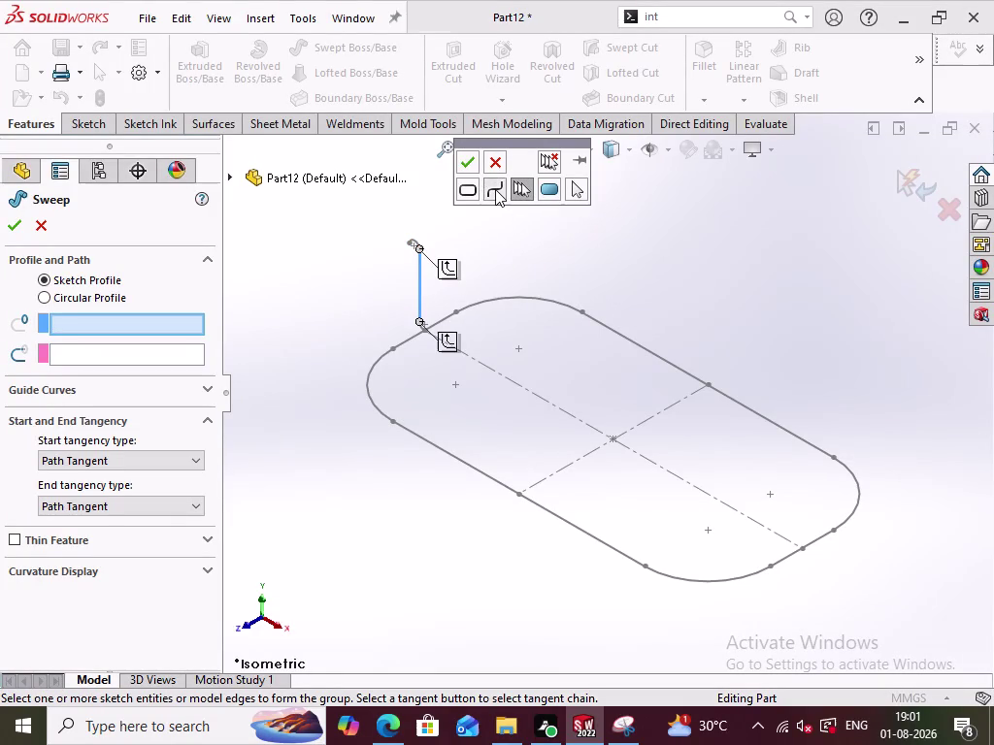
click(466, 166)
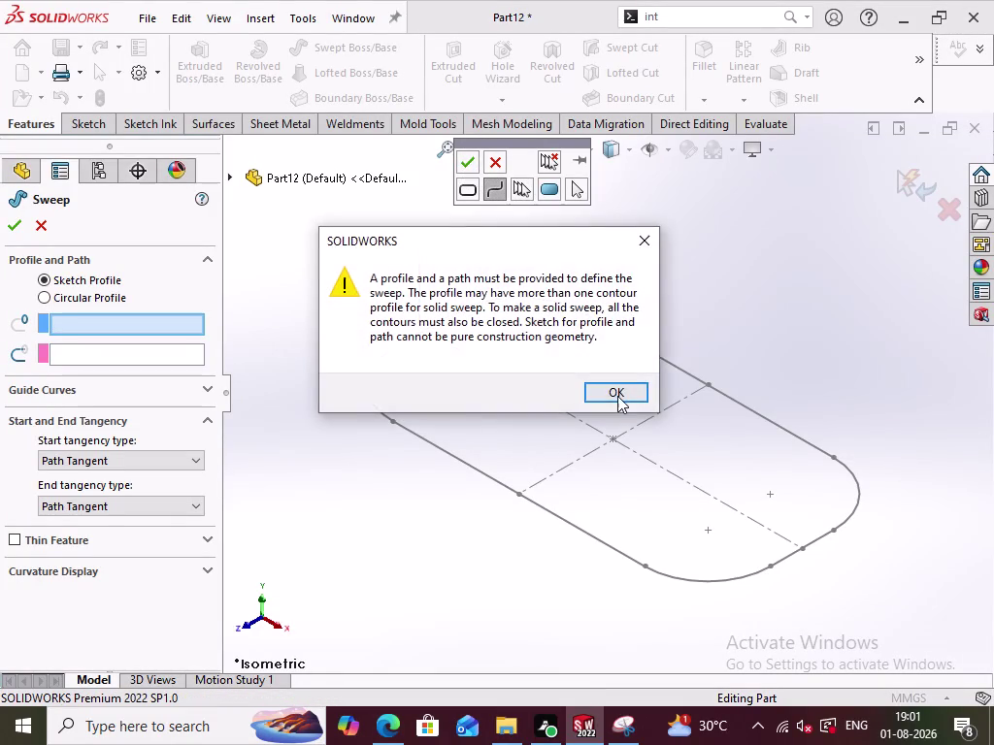
click(618, 396)
Reselect the outline entities as the sweep profile; the same warning appears again.
click(185, 323)
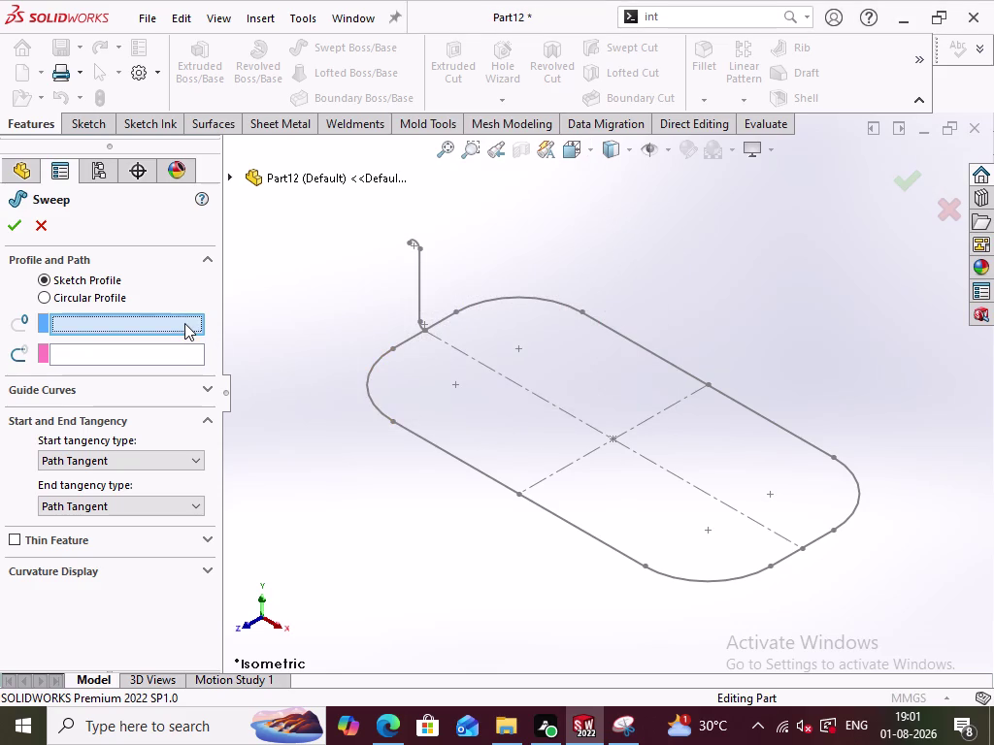
click(418, 268)
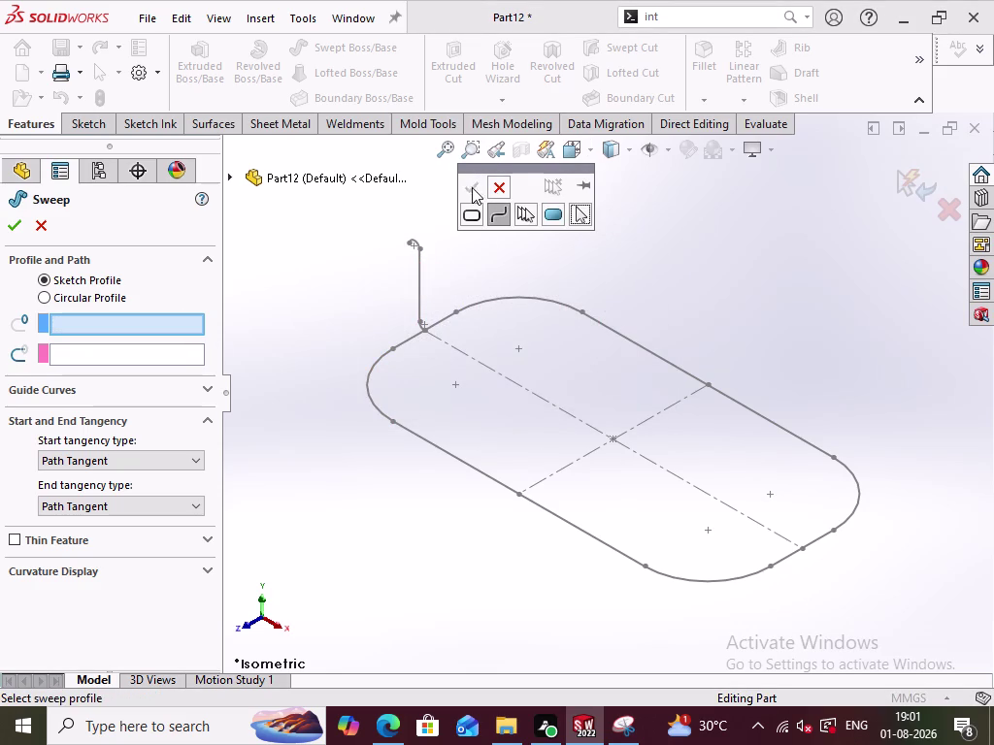
click(495, 209)
click(522, 217)
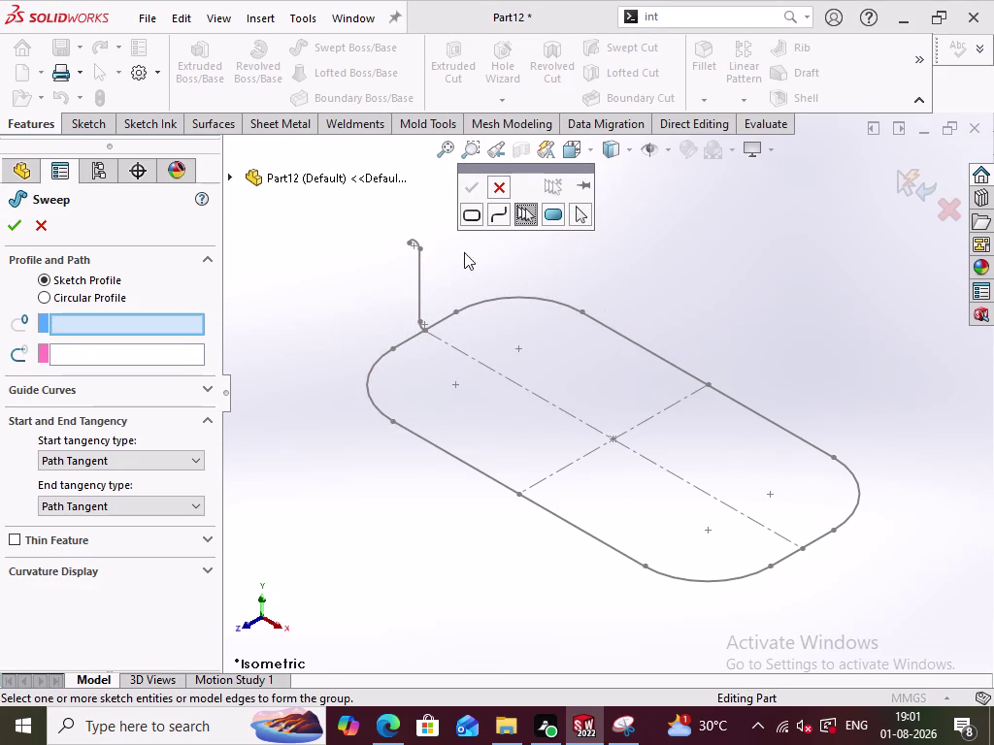
click(420, 263)
click(473, 190)
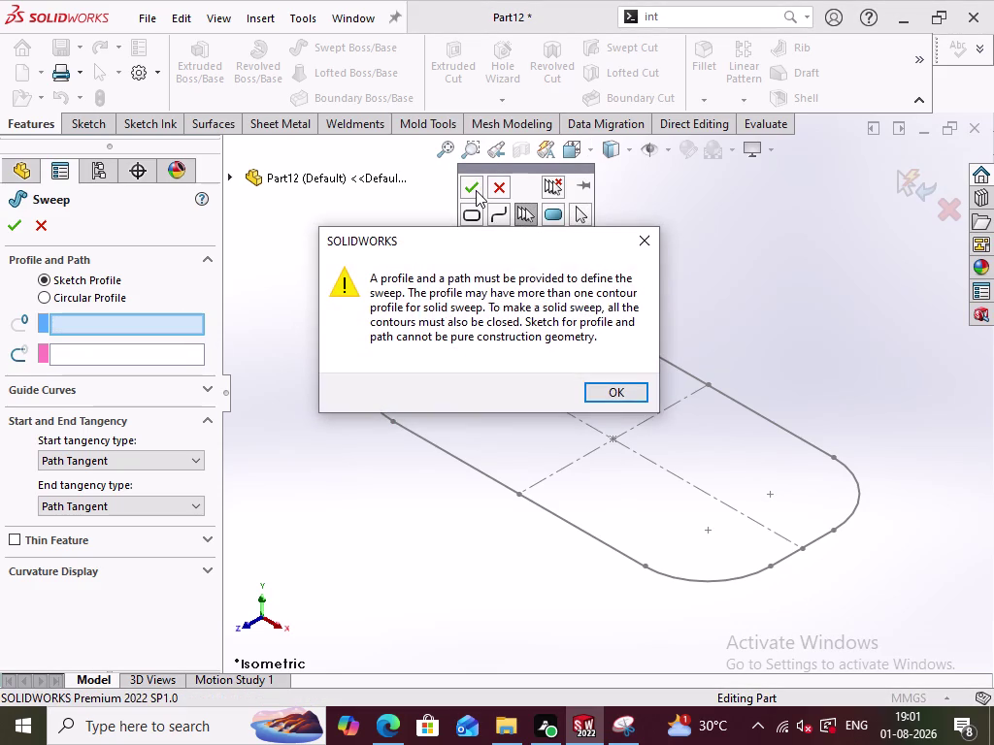
click(602, 387)
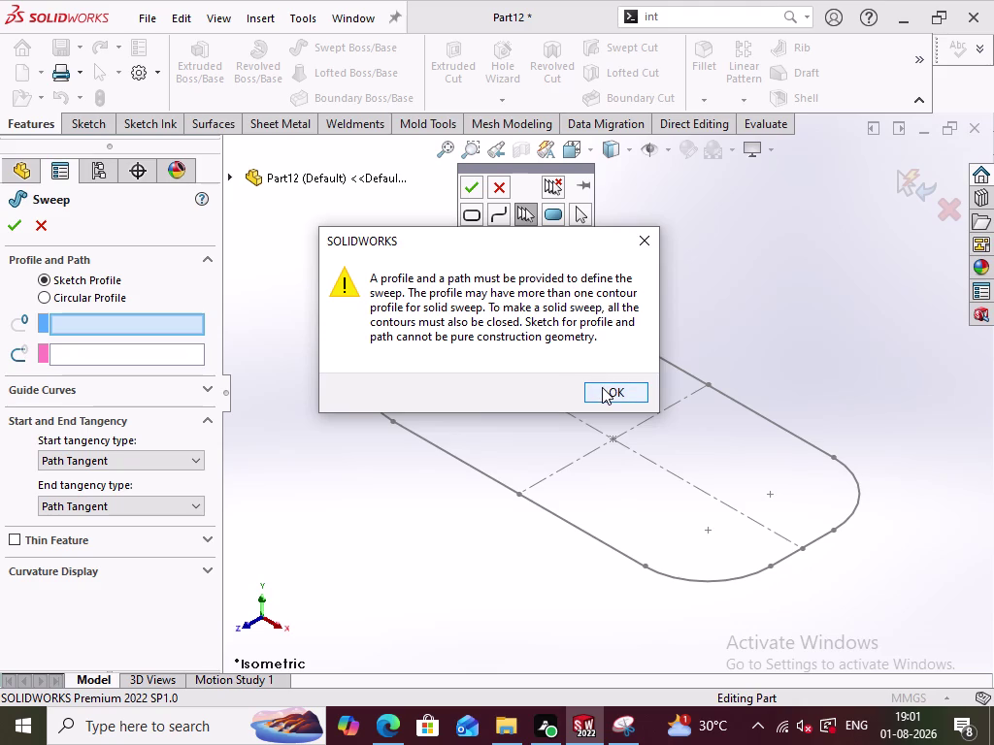
click(660, 254)
Orbit to inspect both sketches, then cancel the sweep without creating a feature.
middle_drag(360, 512, 436, 496)
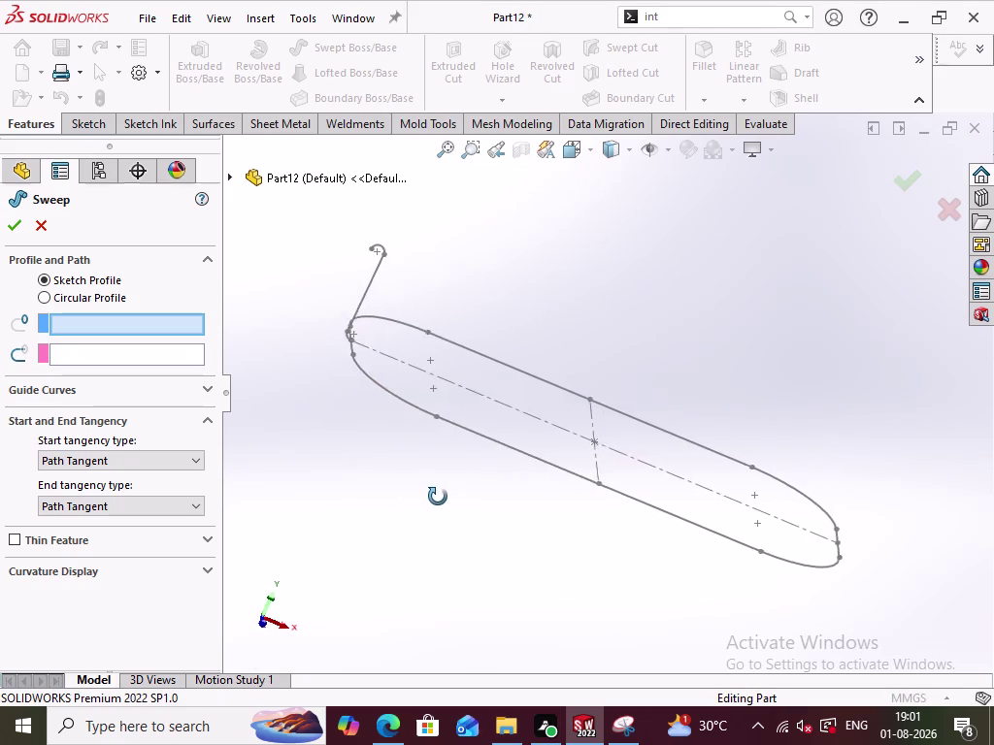
middle_drag(436, 496, 417, 455)
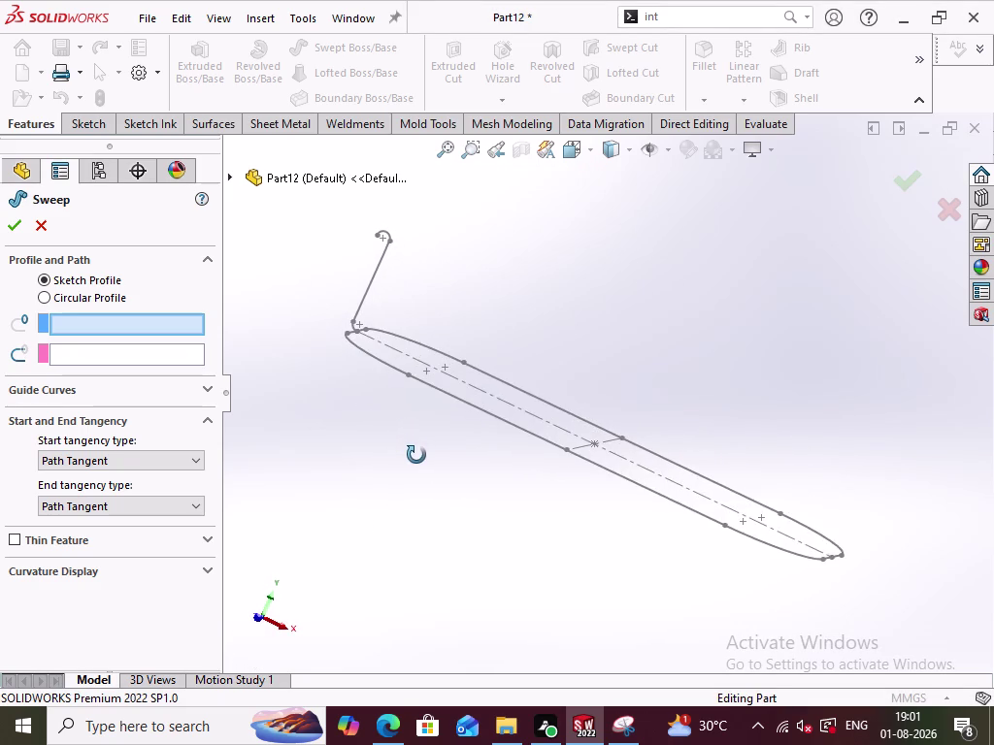
middle_drag(416, 455, 427, 489)
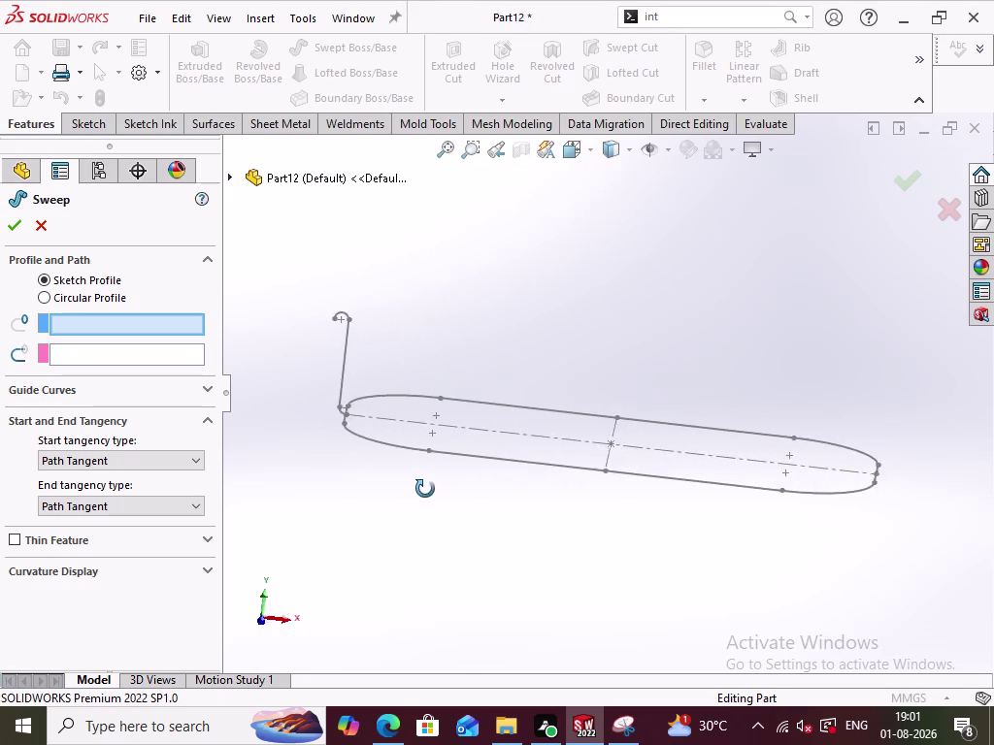
middle_drag(427, 489, 430, 499)
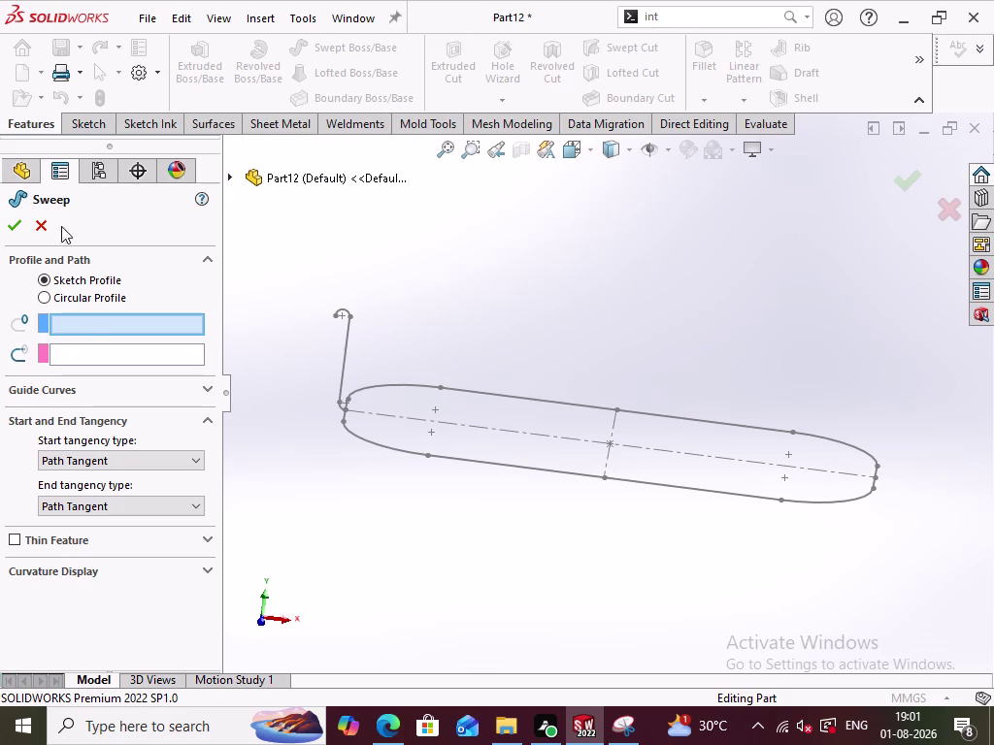
click(47, 225)
click(488, 320)
middle_drag(464, 490, 442, 460)
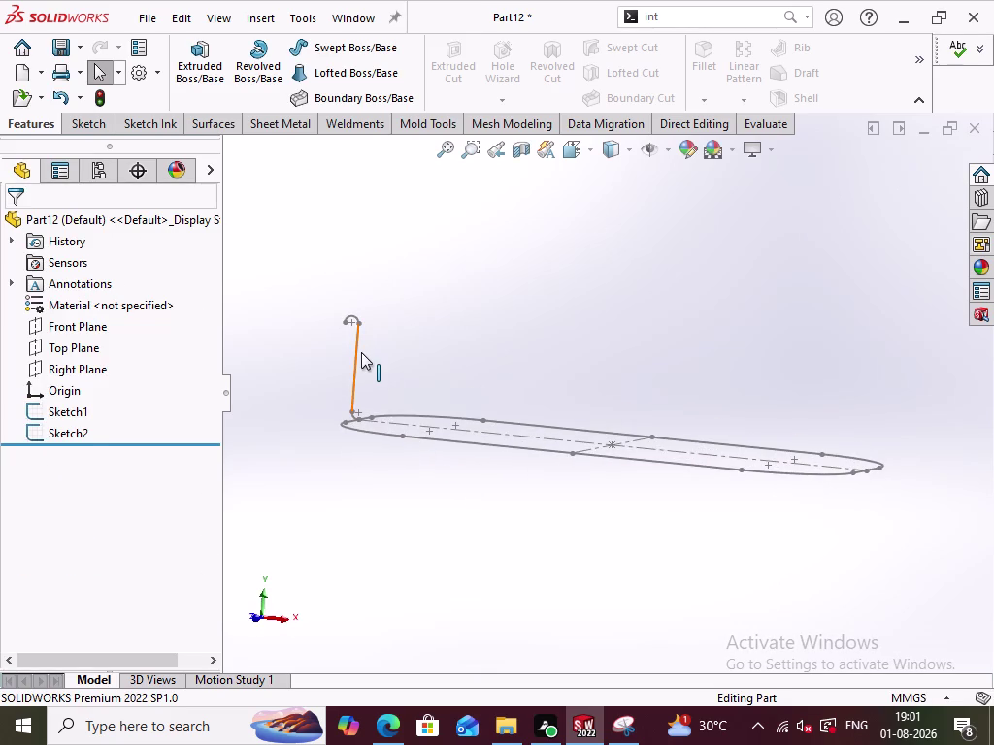
Open Sketch2 for editing and zoom in on its lower end.
double_click(361, 353)
scroll(down, 3)
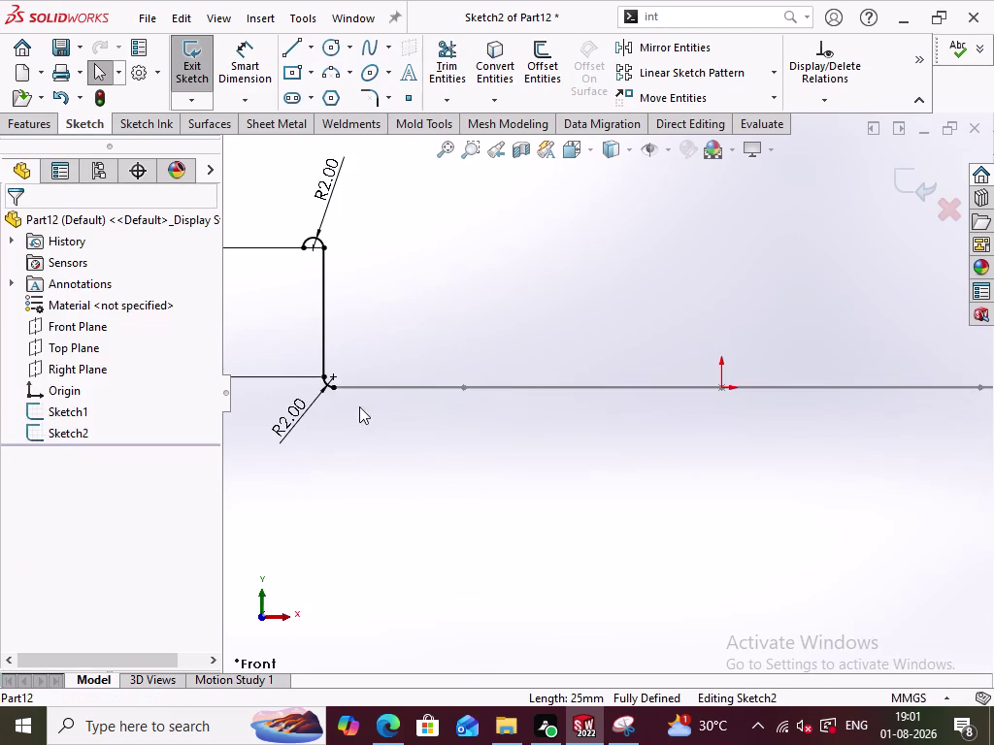
scroll(down, 3)
scroll(down, 3)
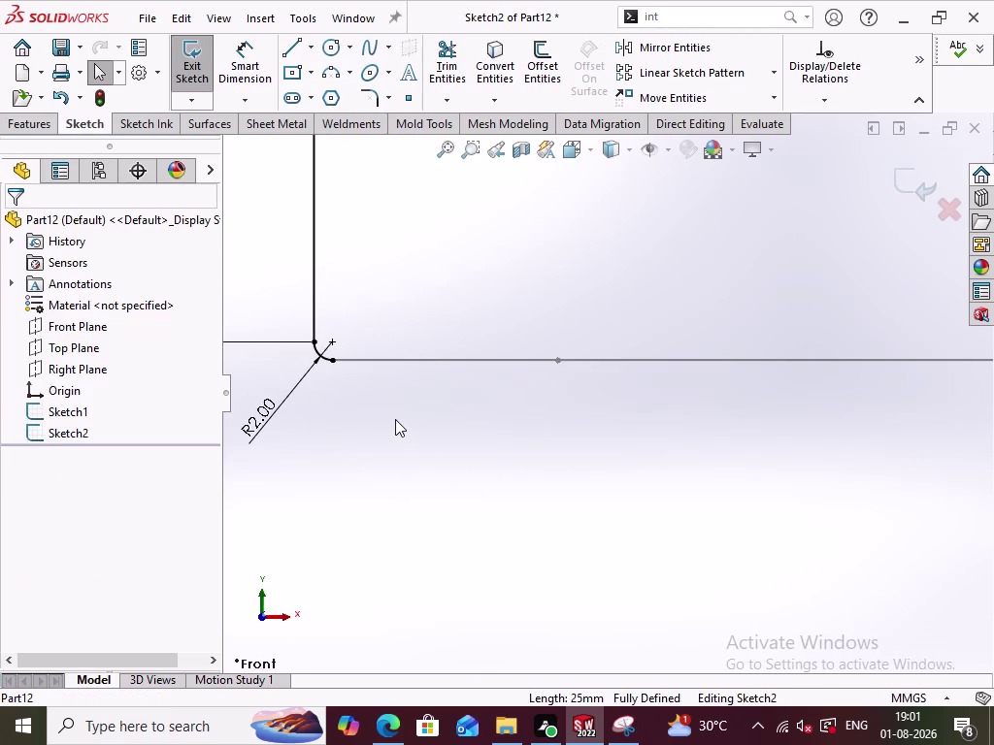
key(ctrl+z)
key(ctrl+z)
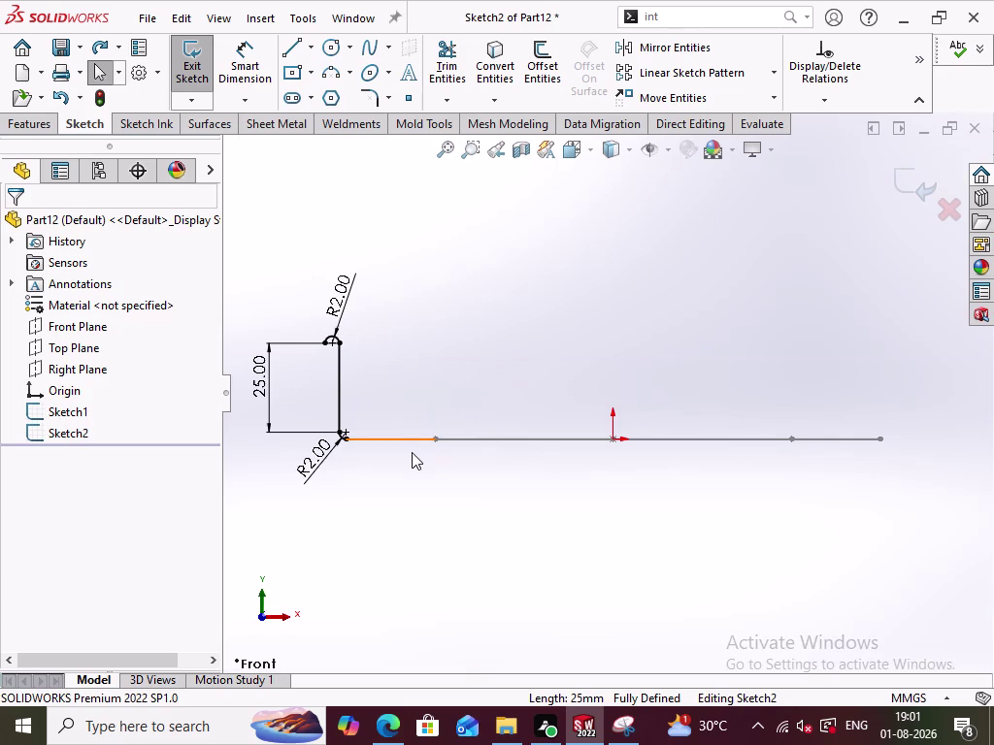
key(ctrl+z)
click(358, 491)
scroll(down, 3)
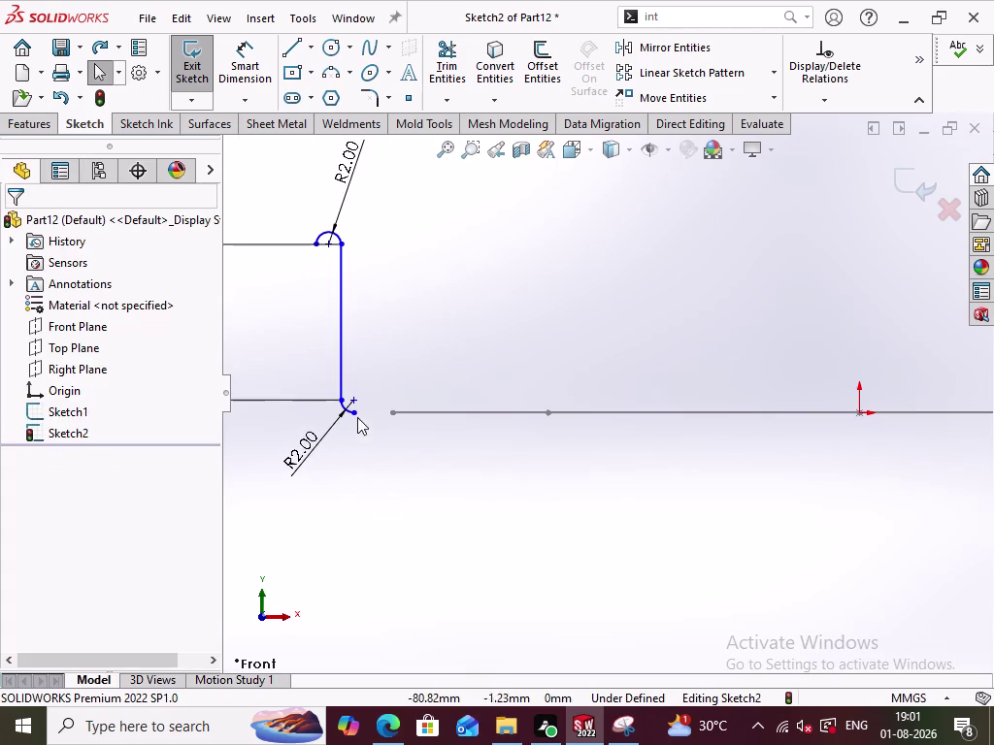
Try a Coincident relation between the path's lower end and the outline, then undo it.
click(357, 399)
click(394, 414)
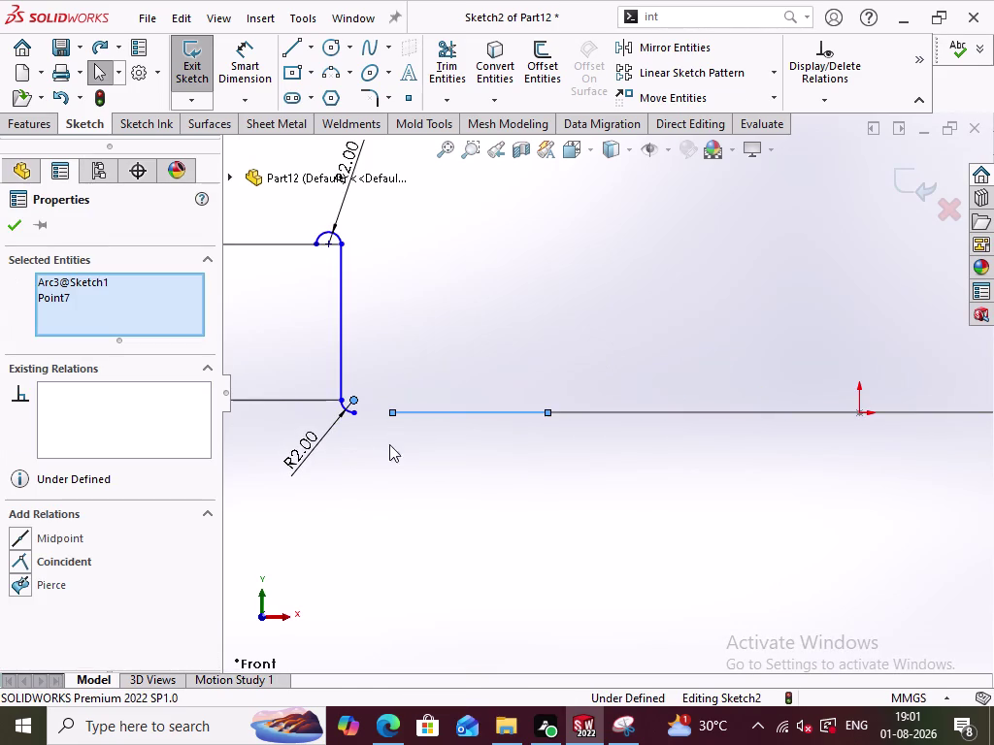
click(73, 563)
key(ctrl+z)
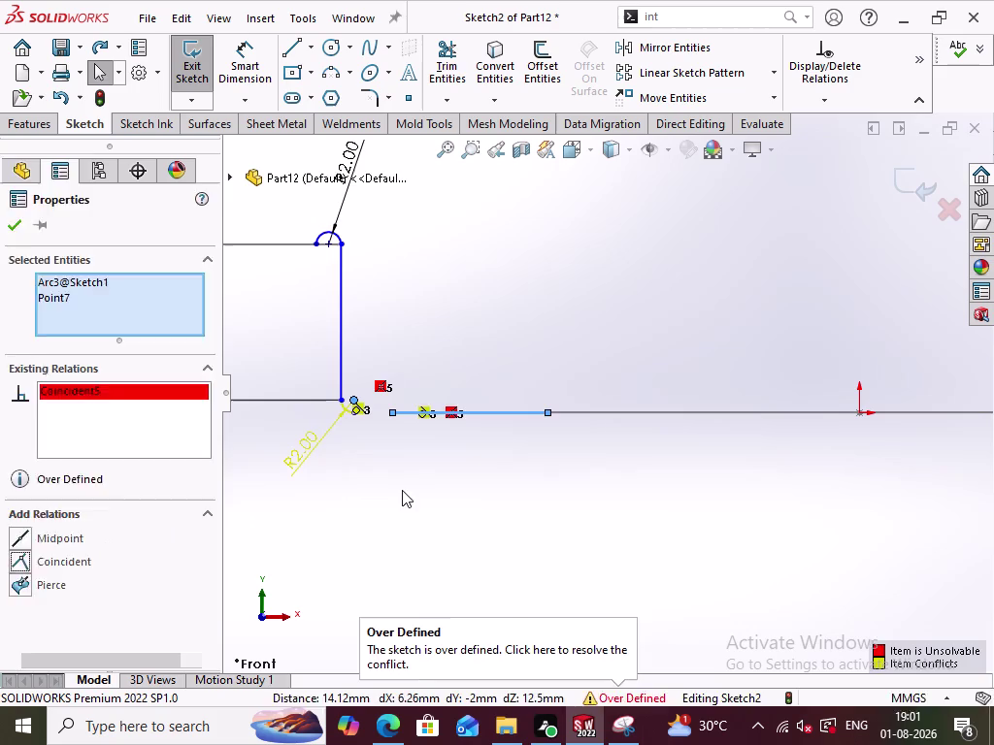
click(405, 490)
Retry Pierce onto the outline edge, which fails with no intersection.
click(358, 400)
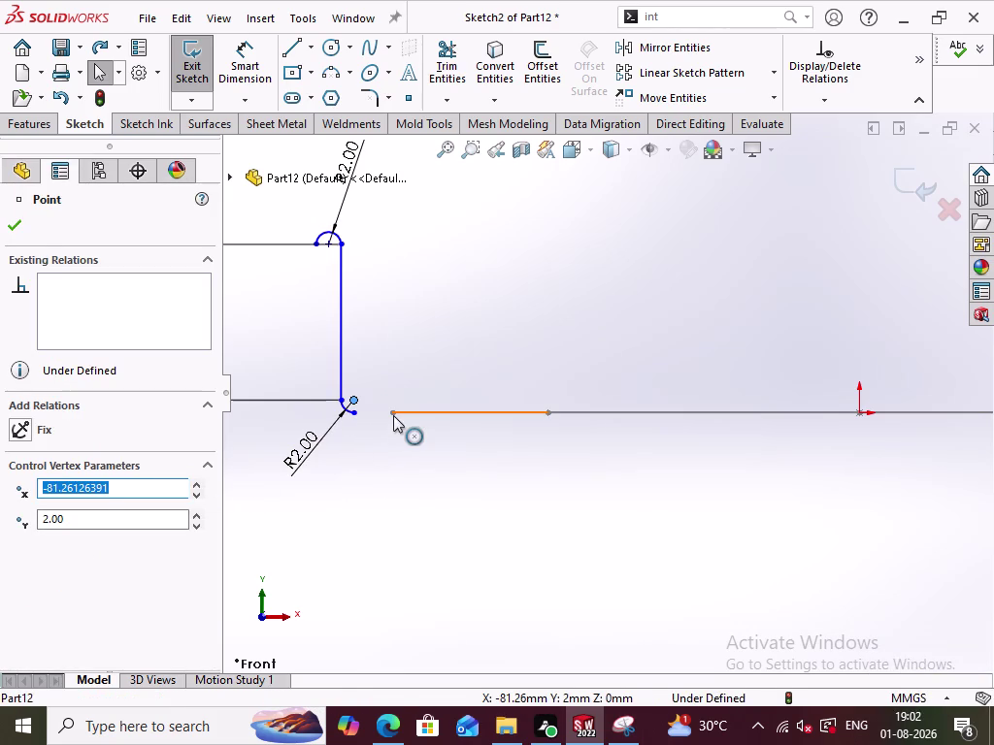
click(393, 415)
click(47, 585)
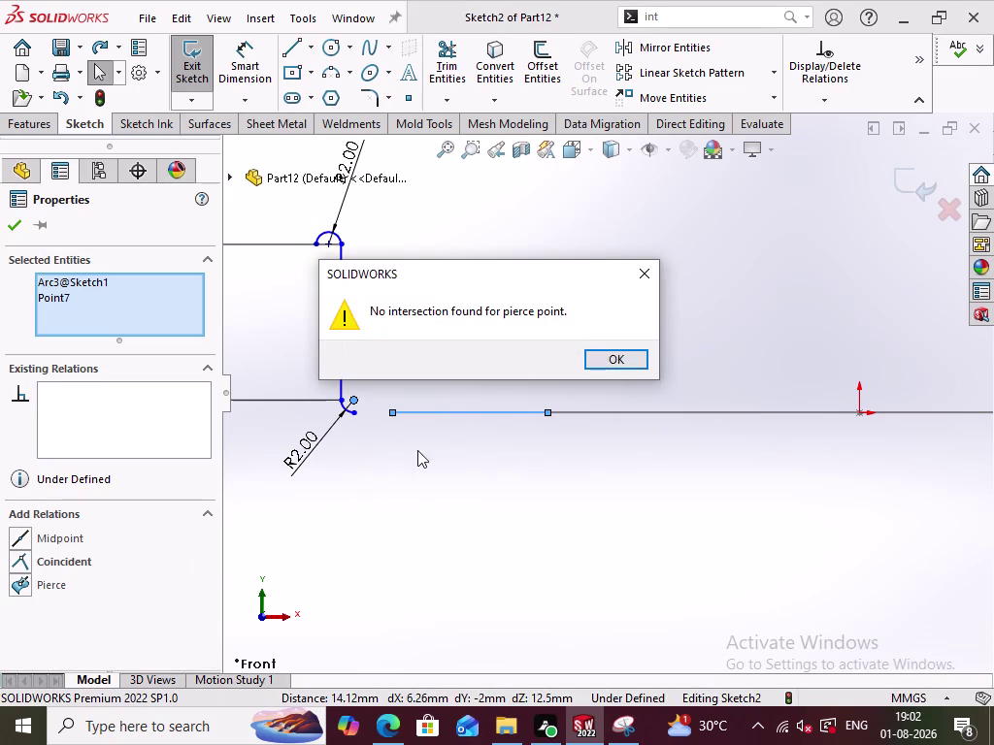
click(607, 356)
click(477, 464)
Try making the path end coincide with the outline's left end point, then undo.
middle_drag(475, 466, 475, 483)
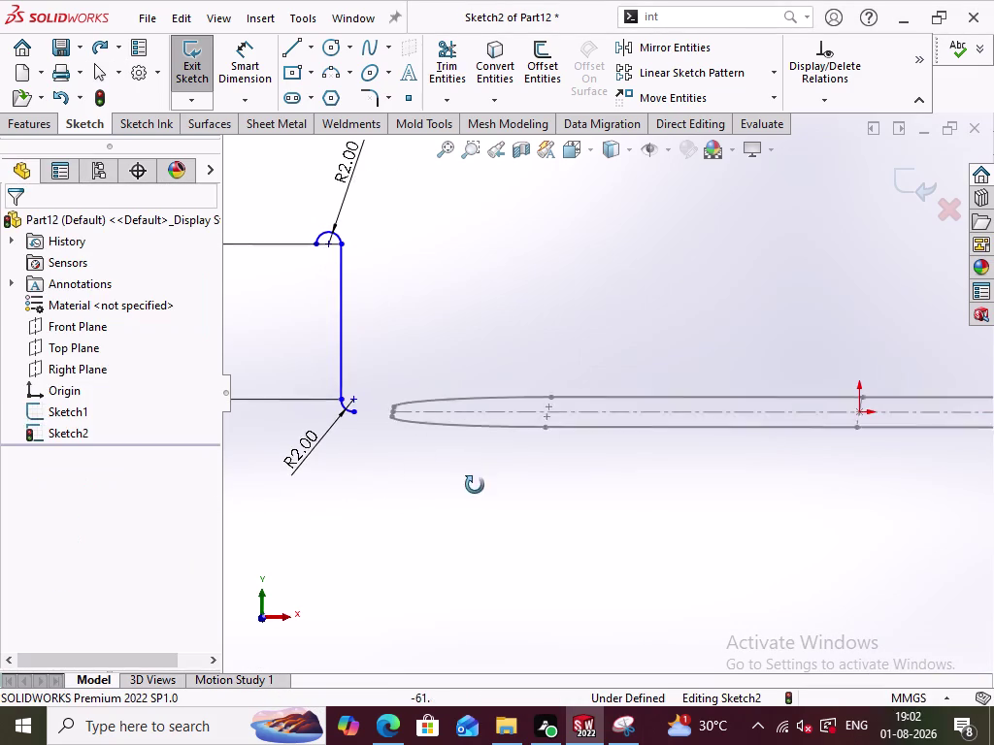
middle_drag(474, 482, 477, 550)
click(394, 393)
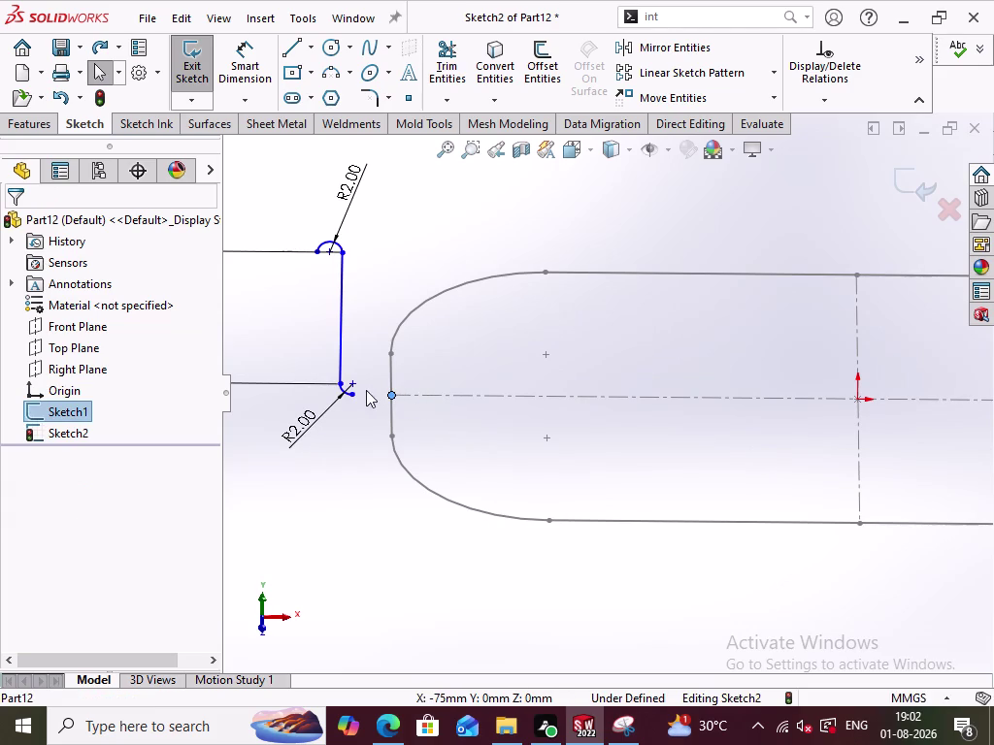
click(353, 383)
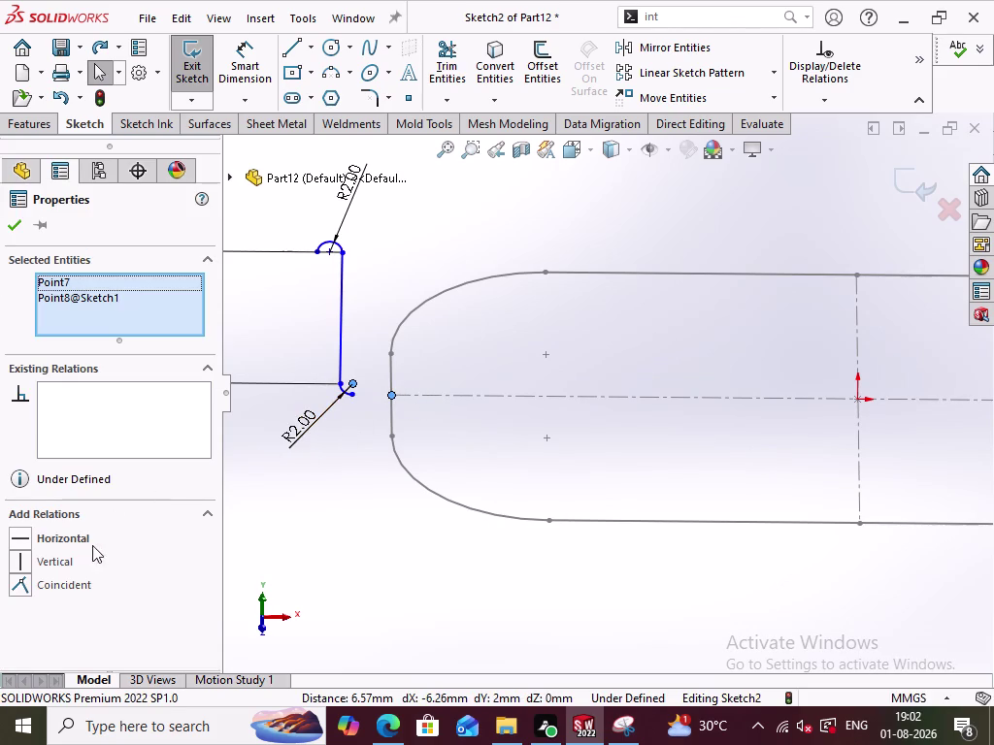
click(76, 581)
key(ctrl+z)
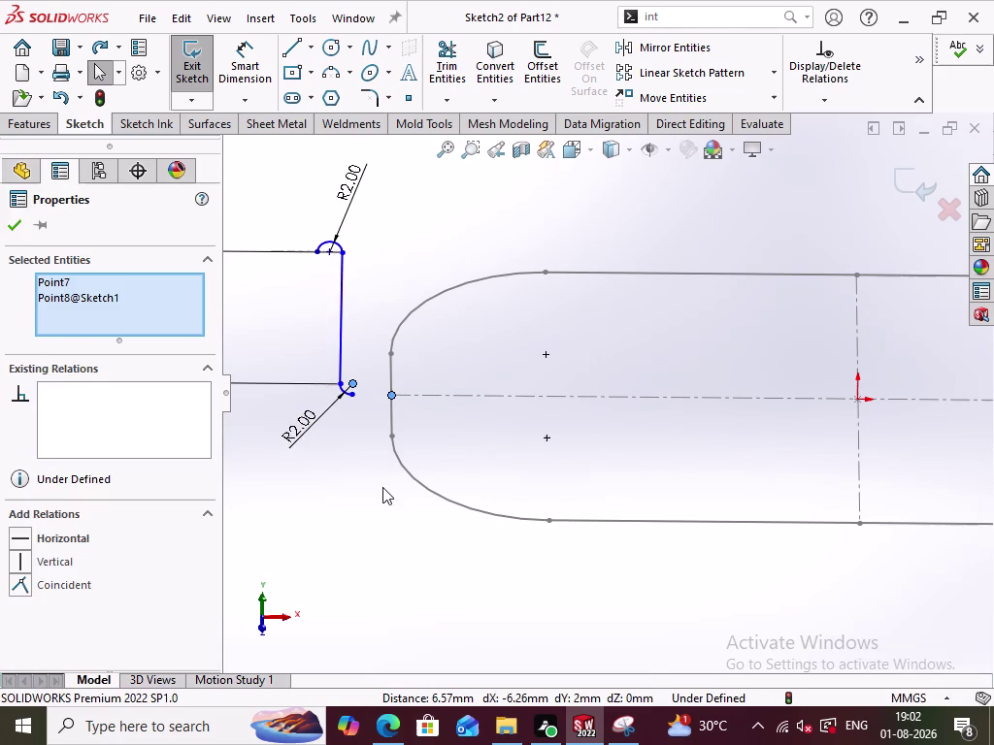
key(ctrl+z)
key(ctrl+z)
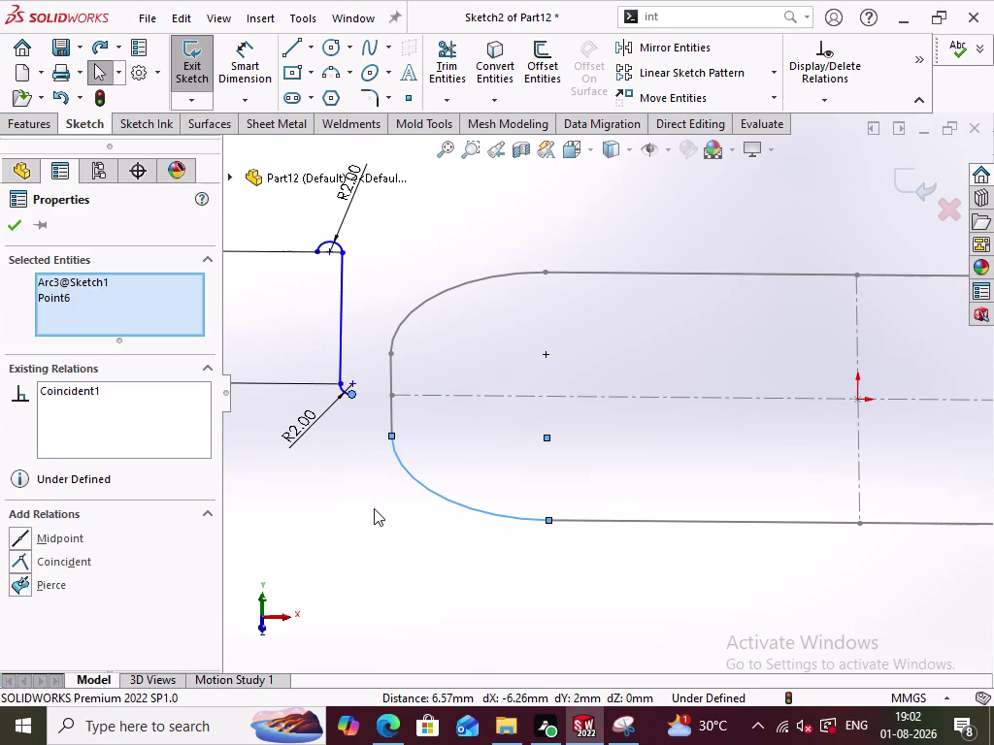
click(374, 508)
click(304, 500)
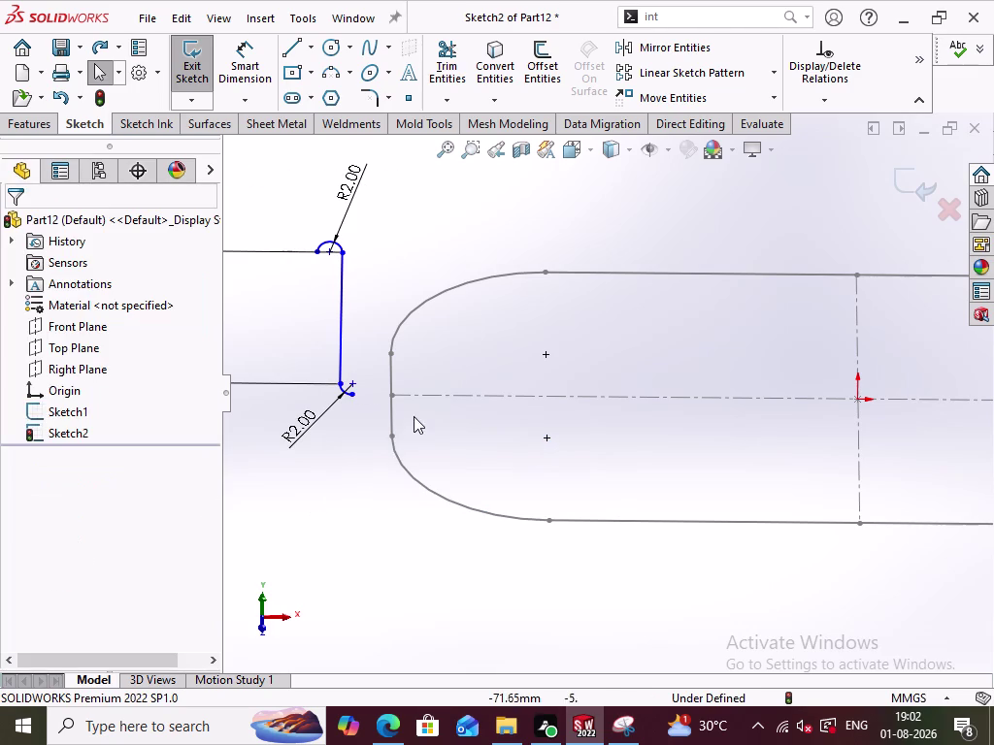
Reselect both points and merge them, leaving the lower bend at R5.96.
click(393, 396)
click(356, 383)
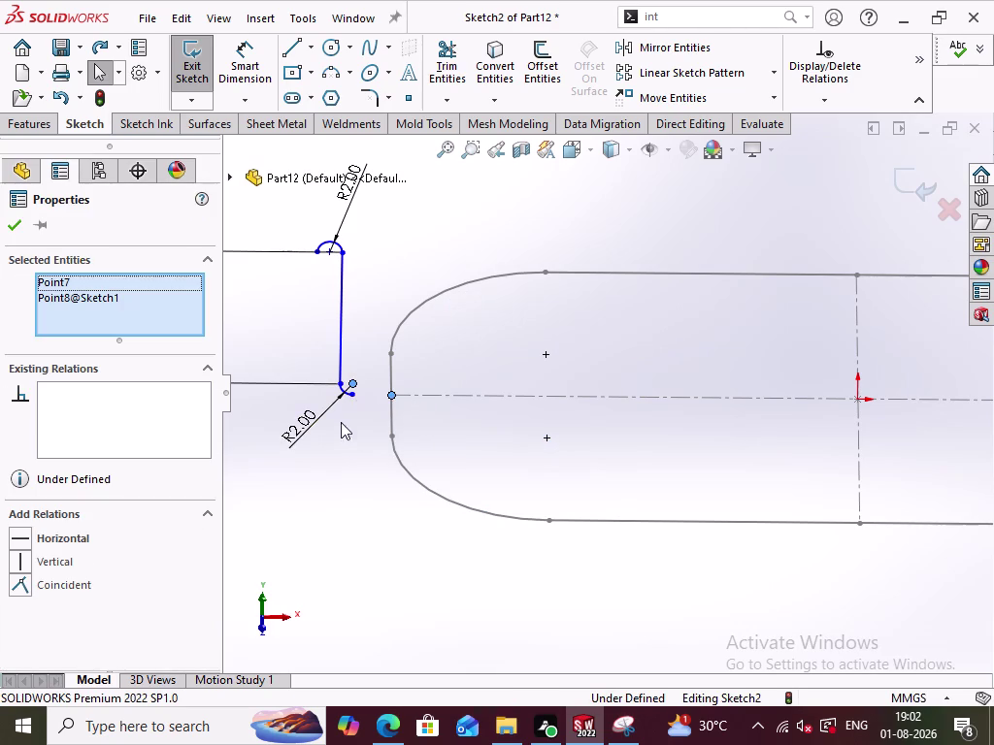
click(64, 589)
click(265, 527)
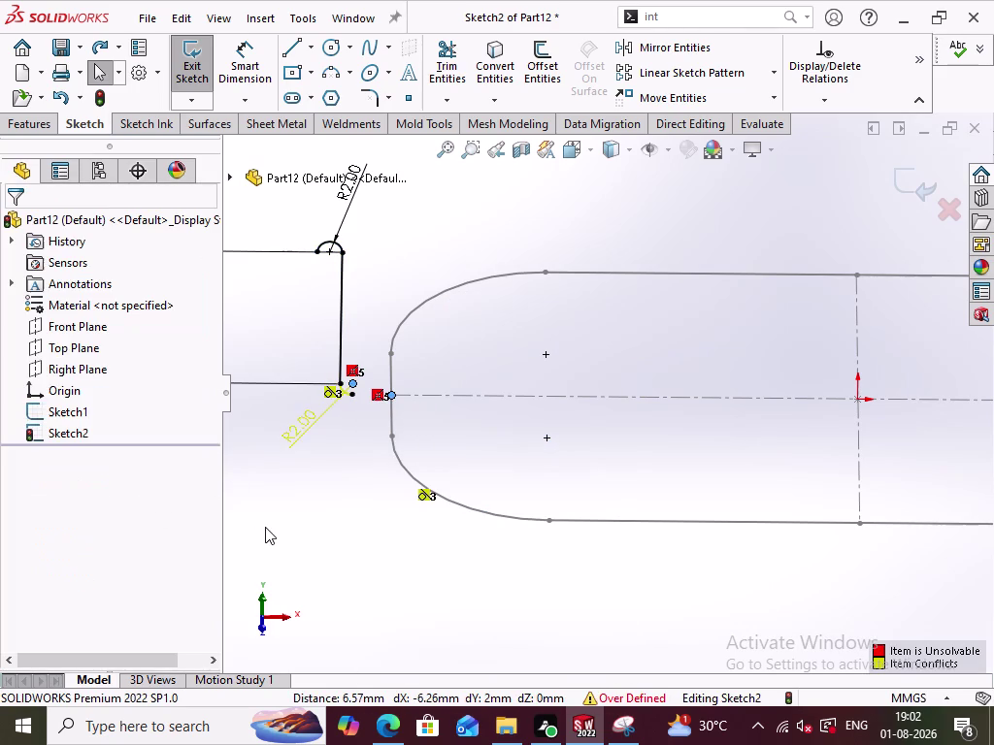
key(ctrl+z)
key(ctrl+z)
key(ctrl+z)
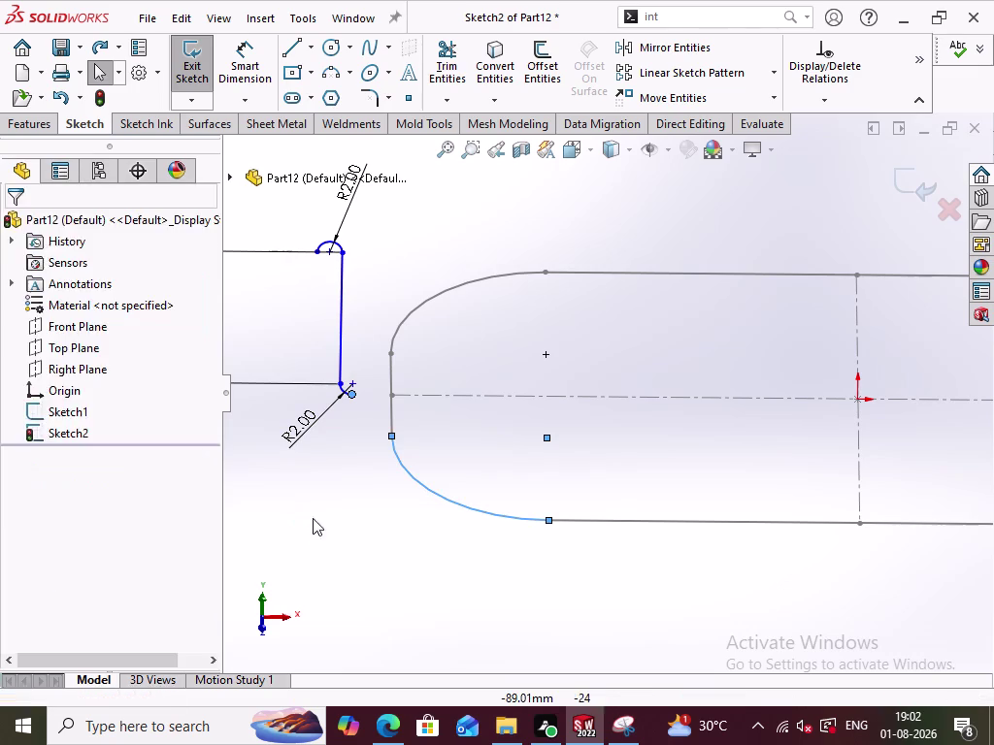
click(341, 508)
key(ctrl+z)
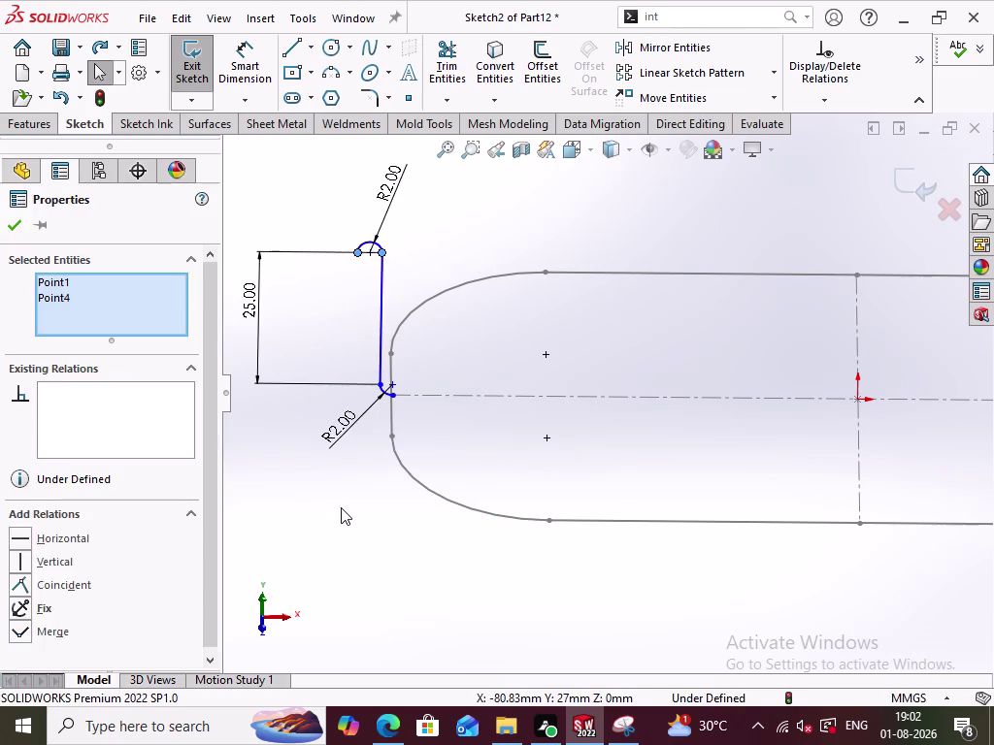
key(ctrl+z)
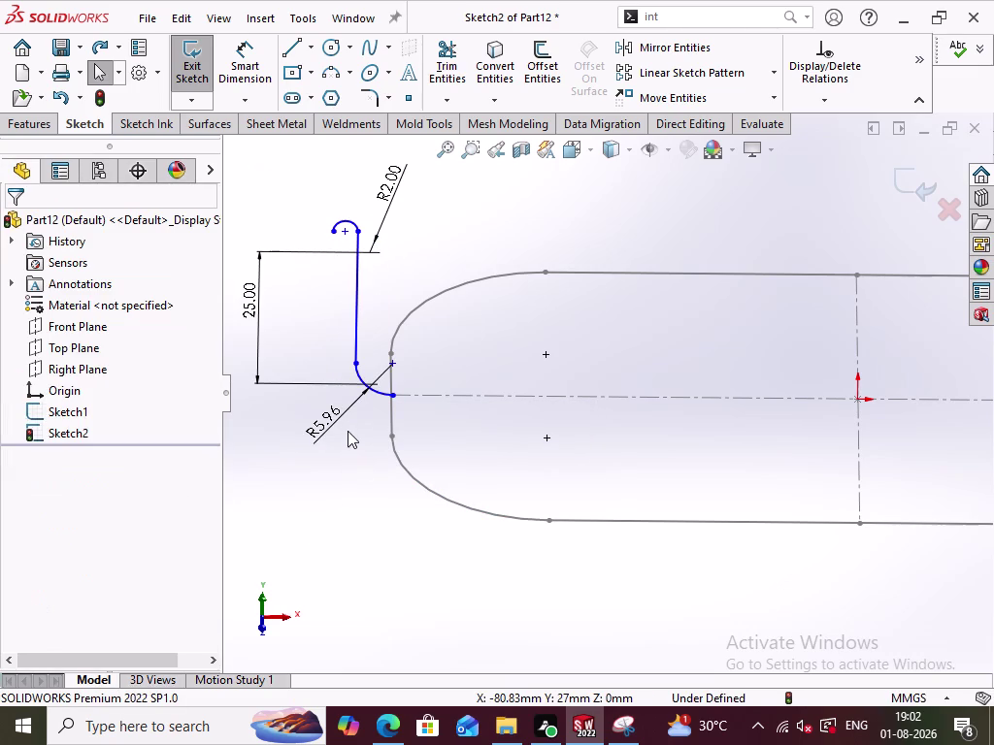
Drag the path sketch beside the outline and orbit to bring the lower bend into view.
drag(394, 397, 366, 425)
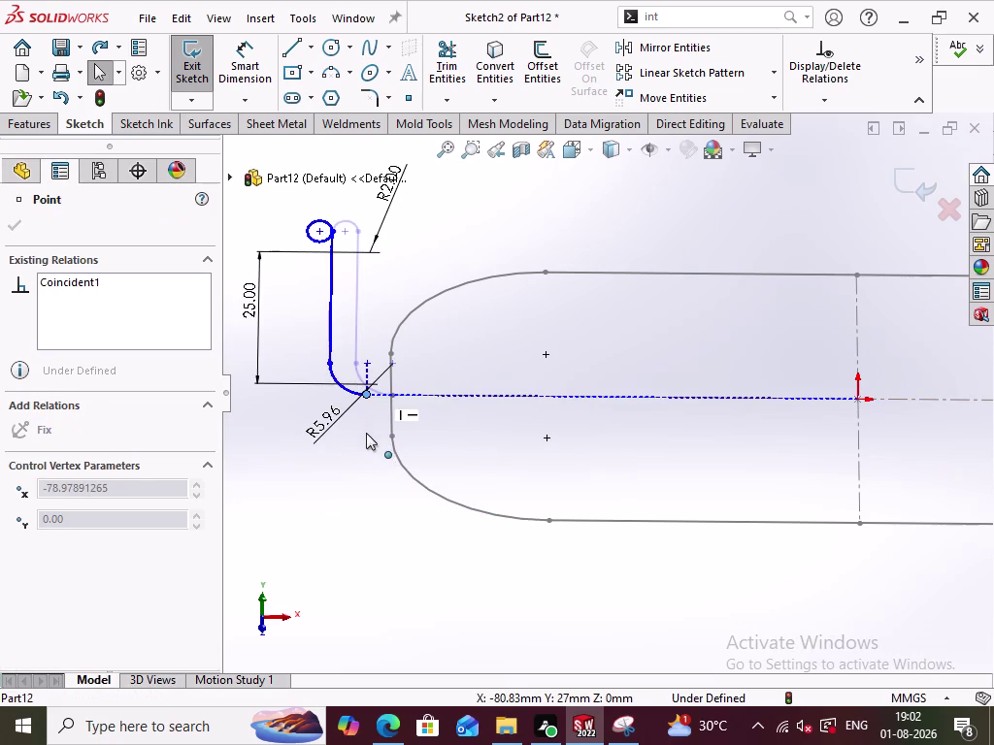
drag(366, 425, 363, 504)
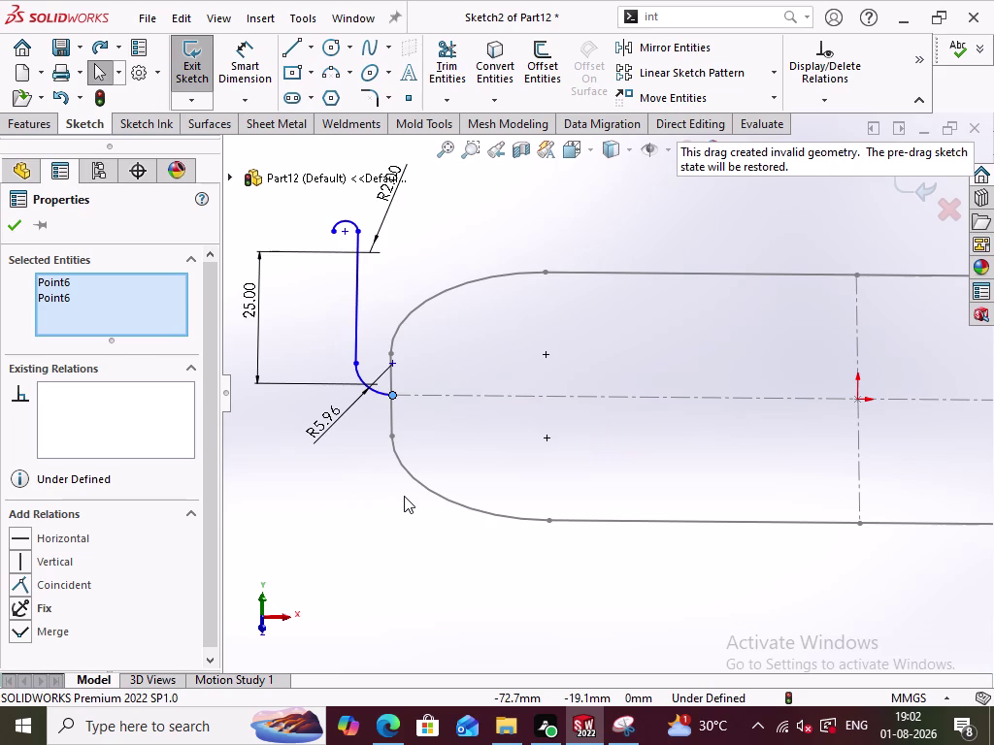
click(425, 548)
middle_drag(446, 544, 435, 493)
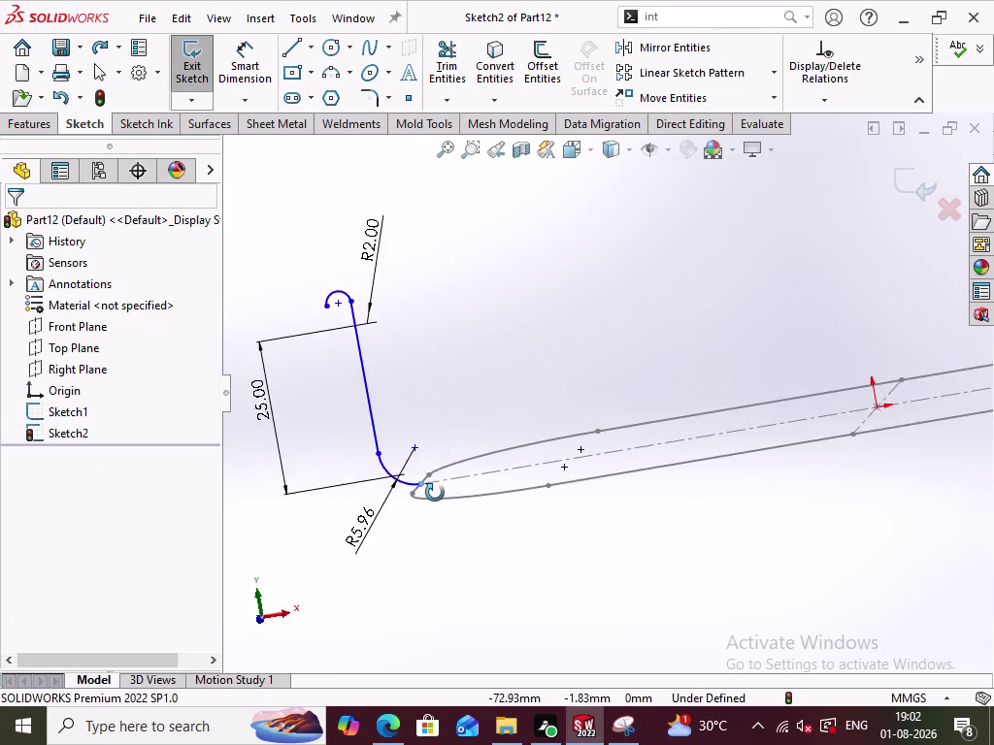
middle_drag(435, 493, 452, 509)
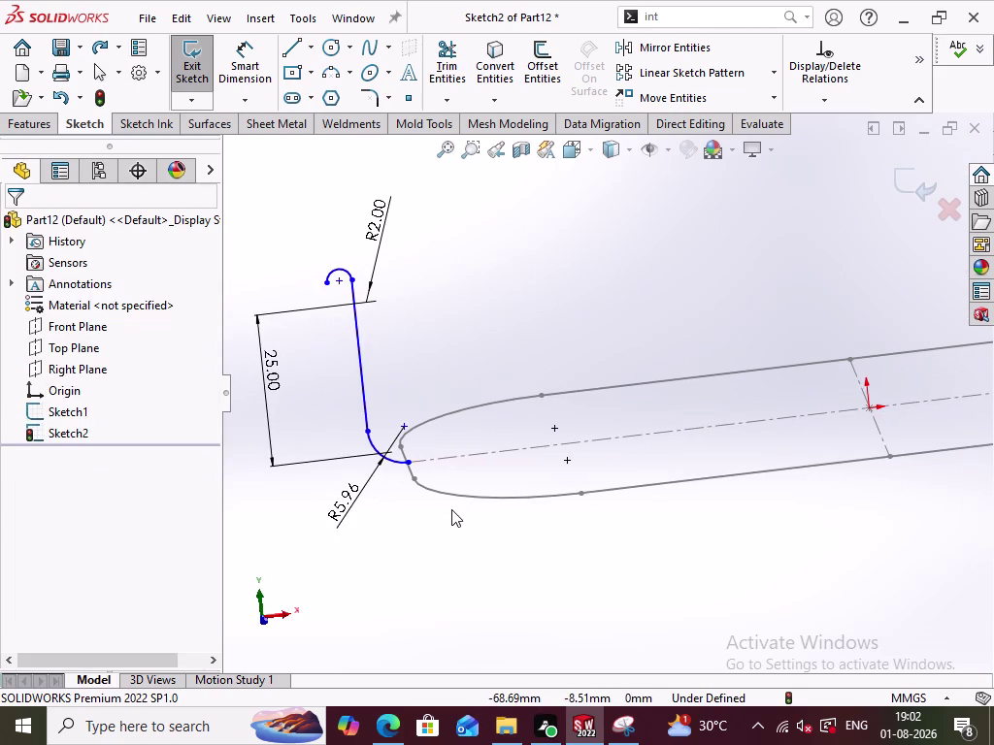
middle_drag(612, 543, 649, 517)
scroll(up, 3)
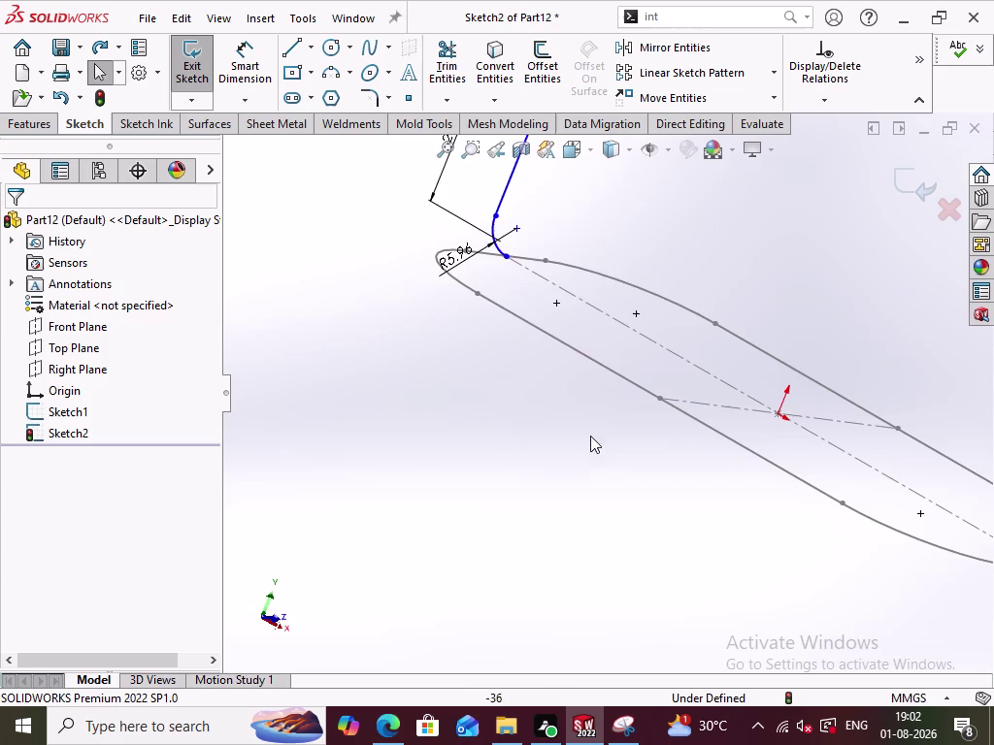
middle_drag(482, 390, 402, 443)
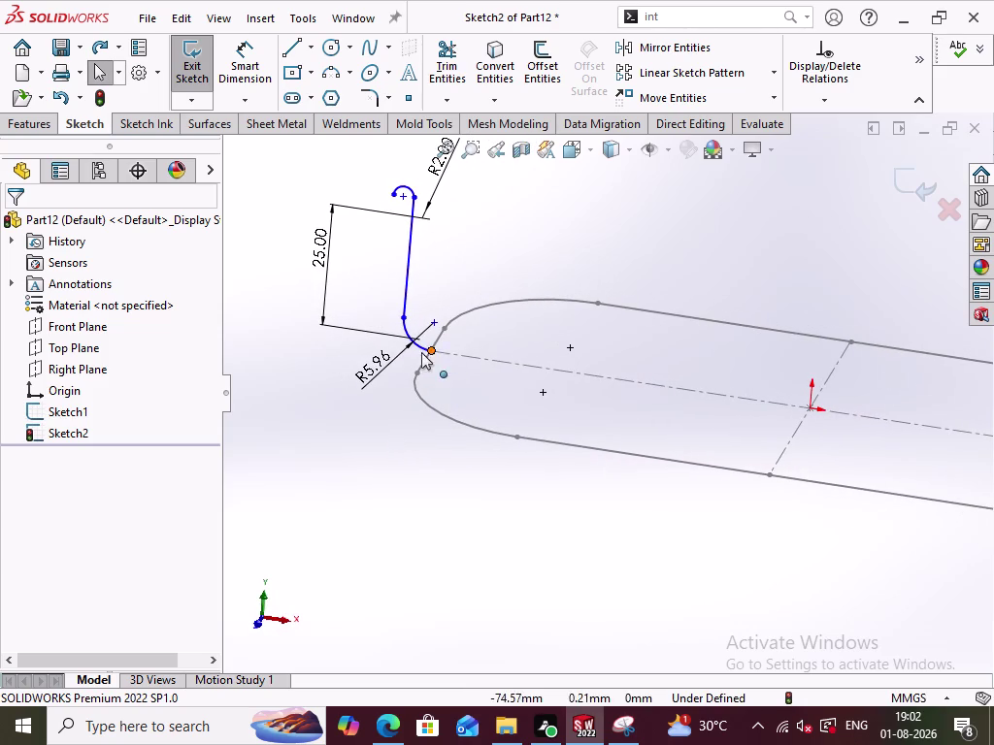
scroll(up, 3)
Change the lower bend radius from R5.96 to 2.00.
double_click(407, 371)
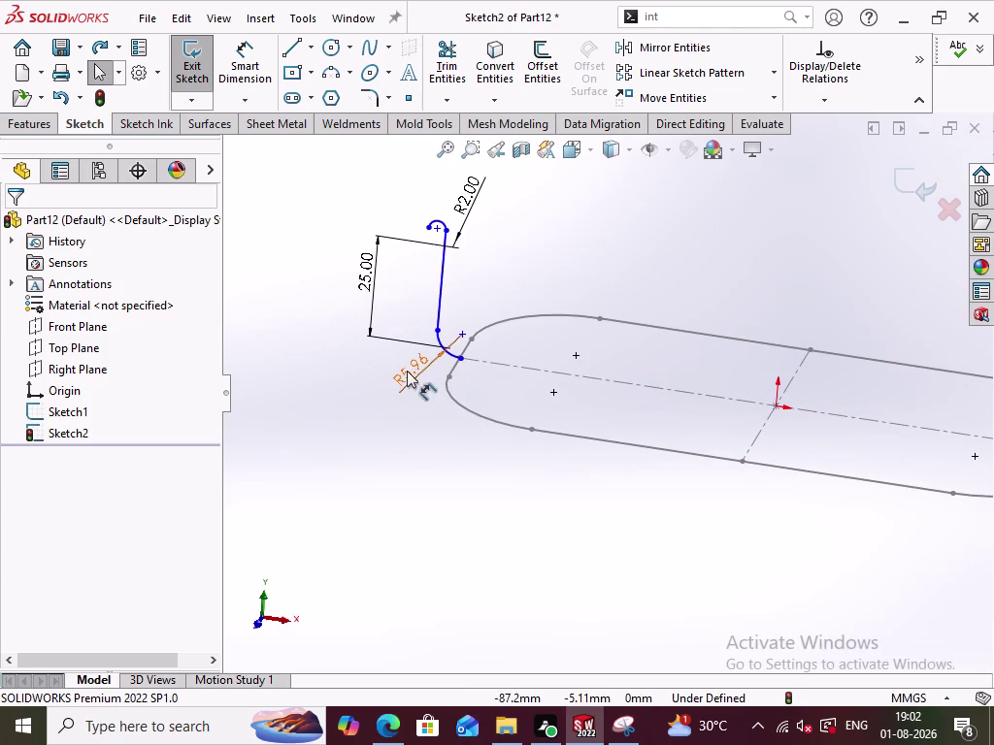
key(2)
key(Return)
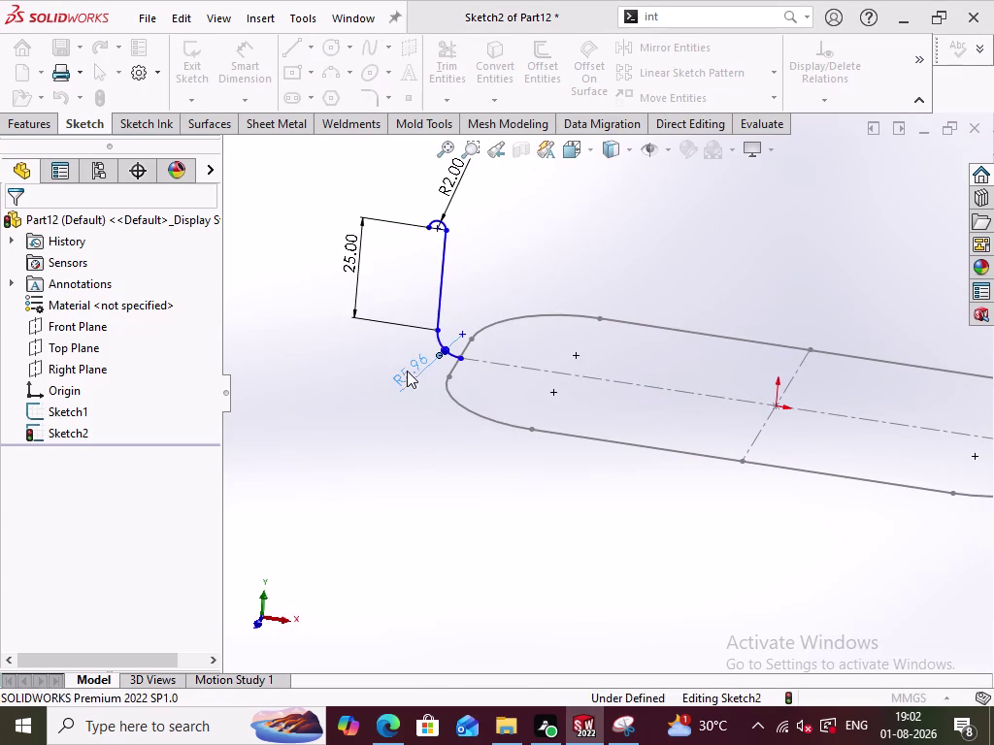
click(469, 516)
scroll(down, 3)
Pierce the path's lower endpoint onto the profile line Line2.
scroll(down, 3)
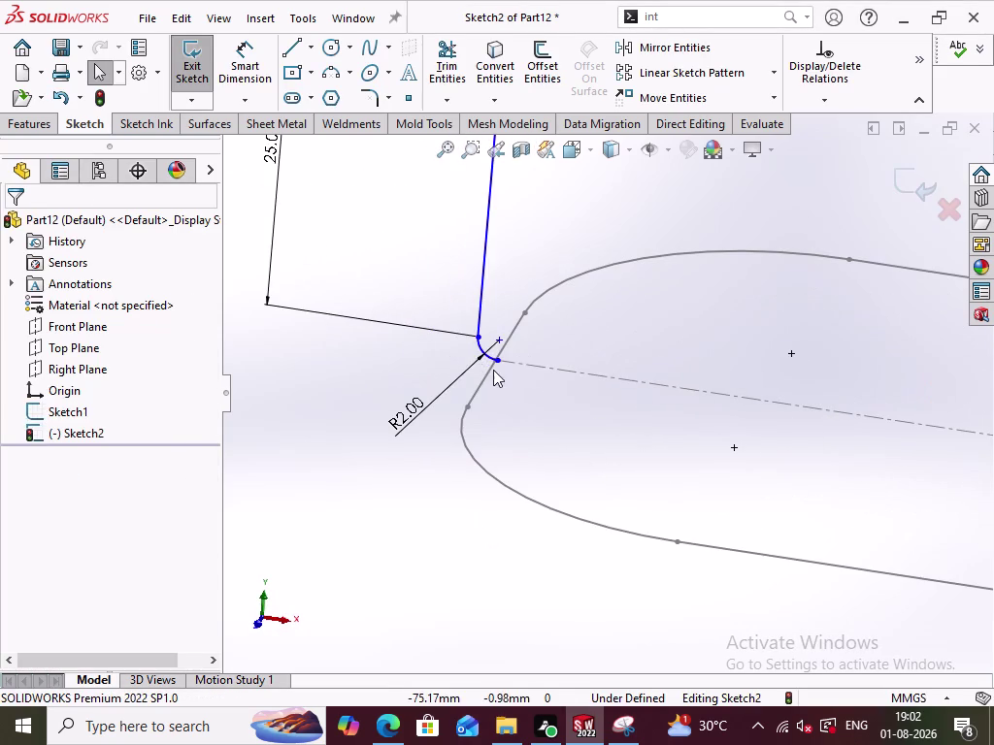
click(495, 364)
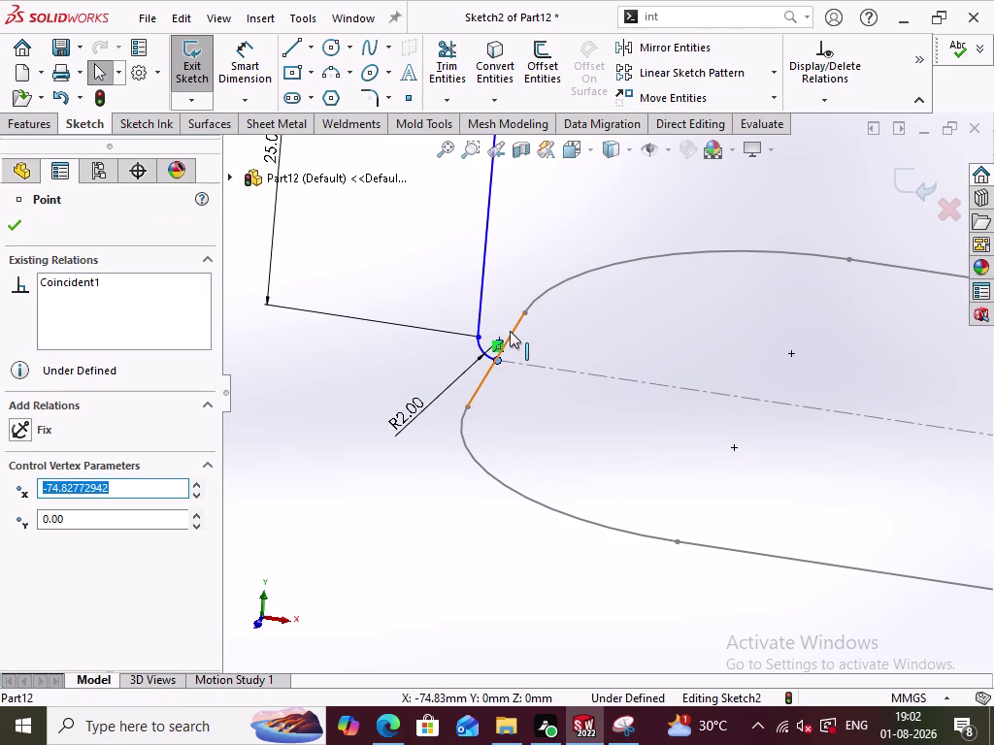
click(510, 331)
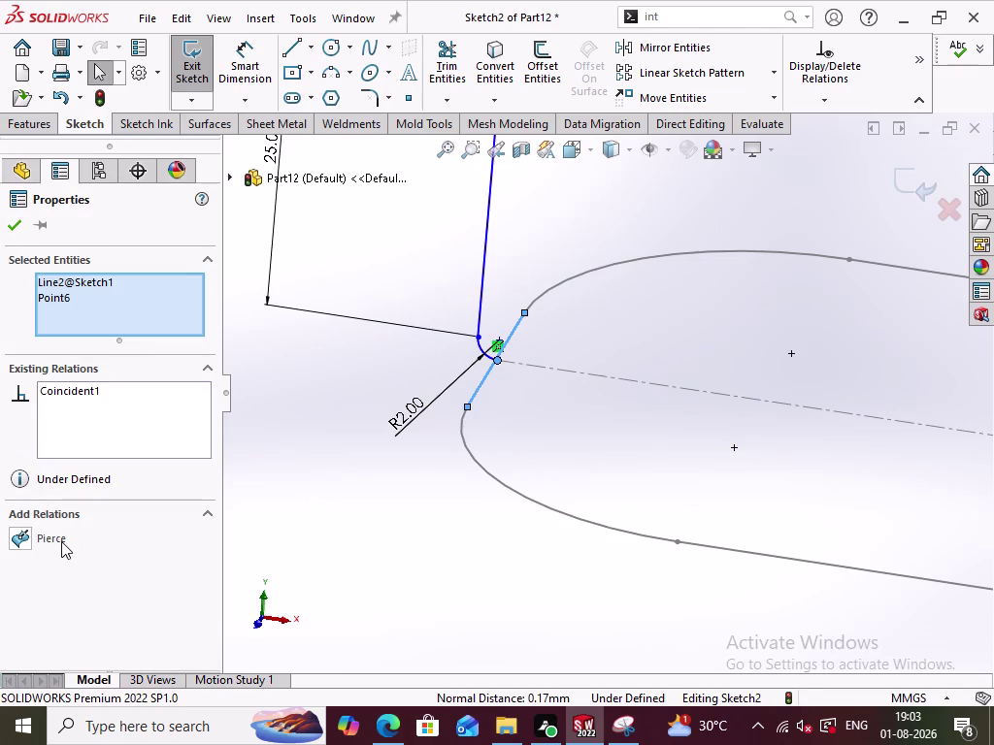
click(56, 537)
click(322, 511)
Make the top arc's two endpoints, Point1 and Point4, horizontal.
scroll(up, 3)
scroll(down, 3)
scroll(up, 3)
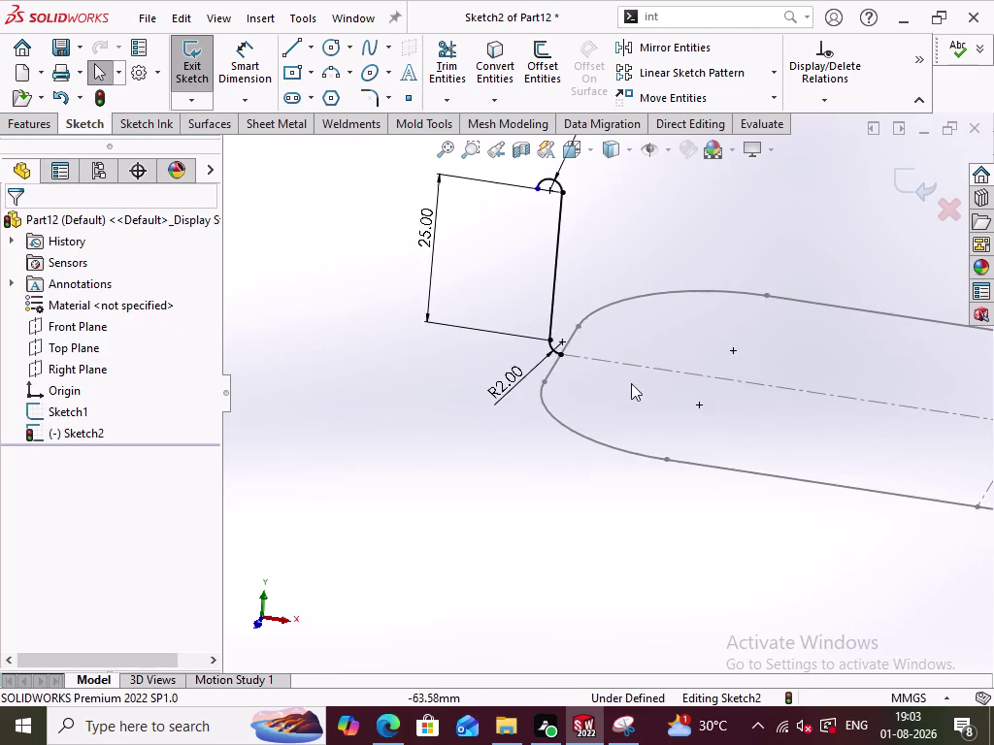
scroll(up, 3)
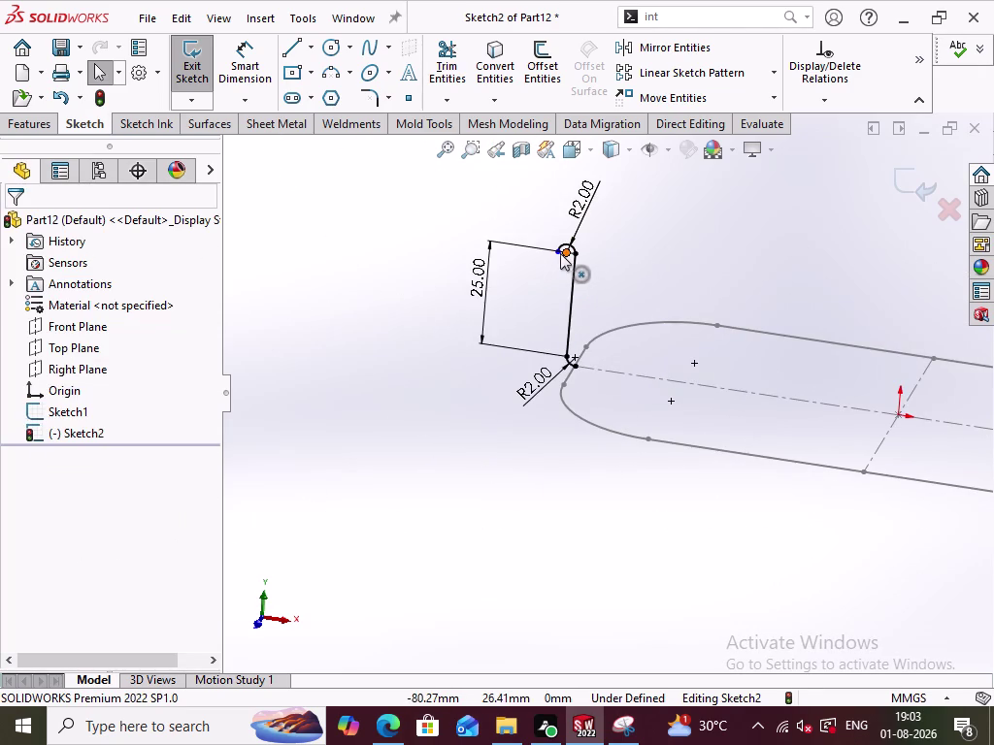
click(560, 253)
click(576, 251)
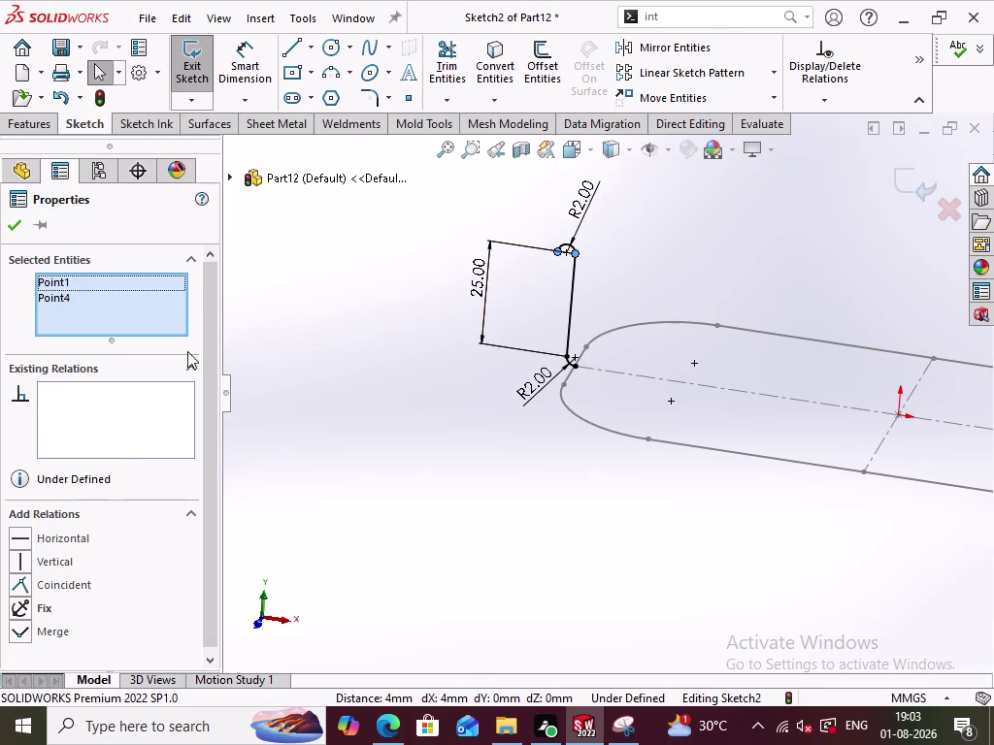
click(70, 540)
click(424, 493)
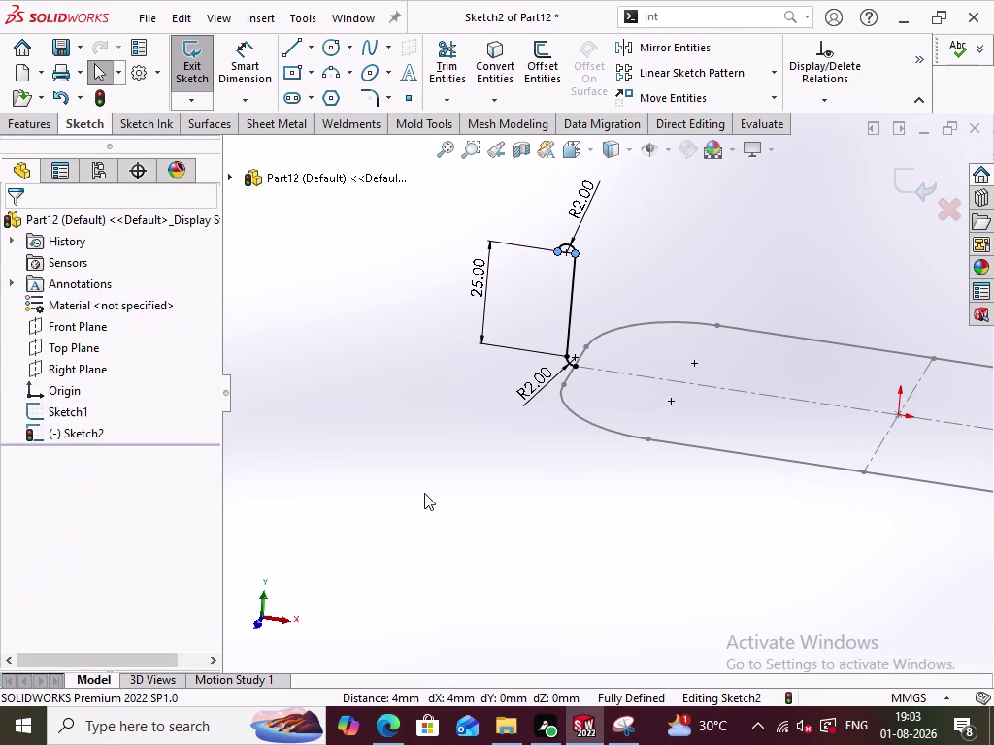
Orbit to check the fully defined path sketch, then close it.
middle_drag(729, 493, 695, 528)
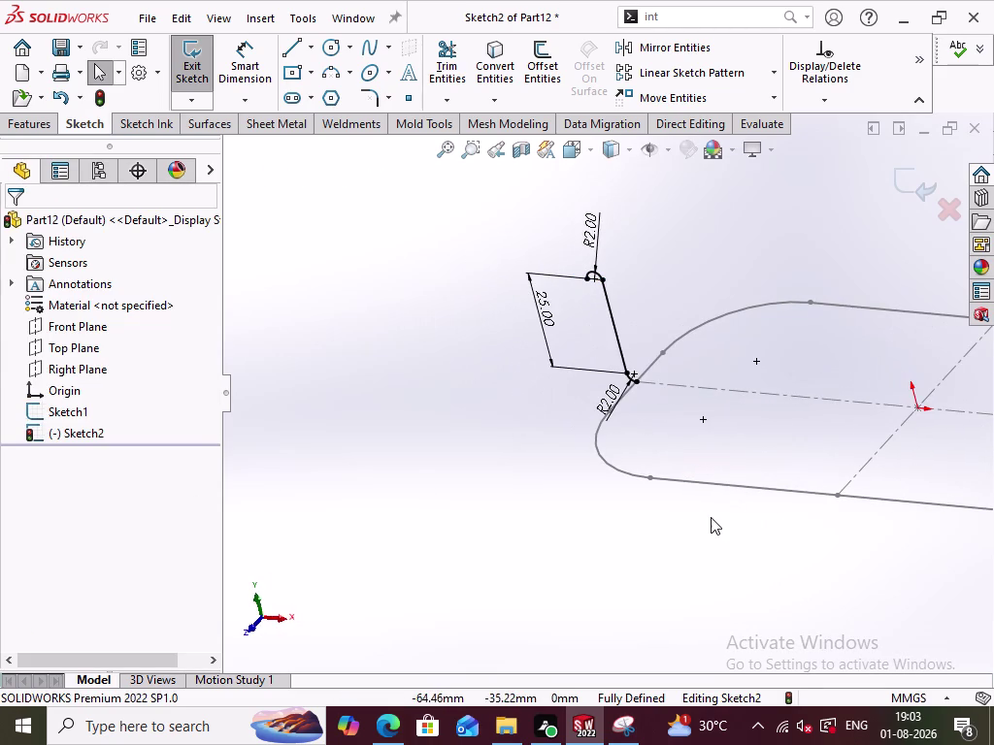
middle_drag(712, 497, 749, 478)
click(918, 189)
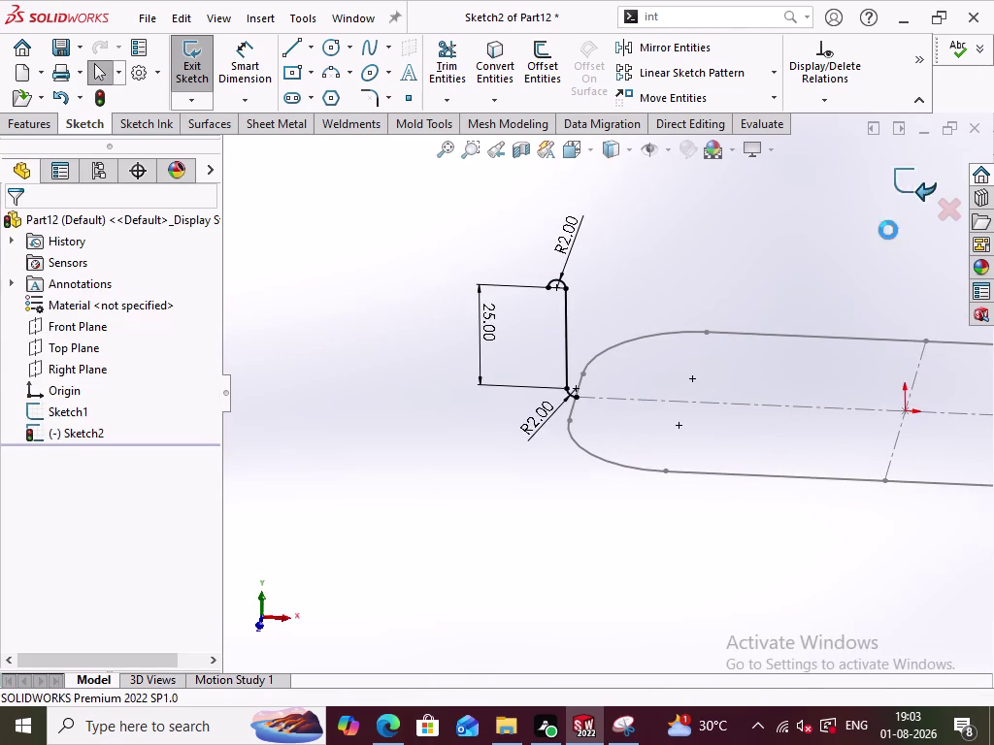
click(710, 488)
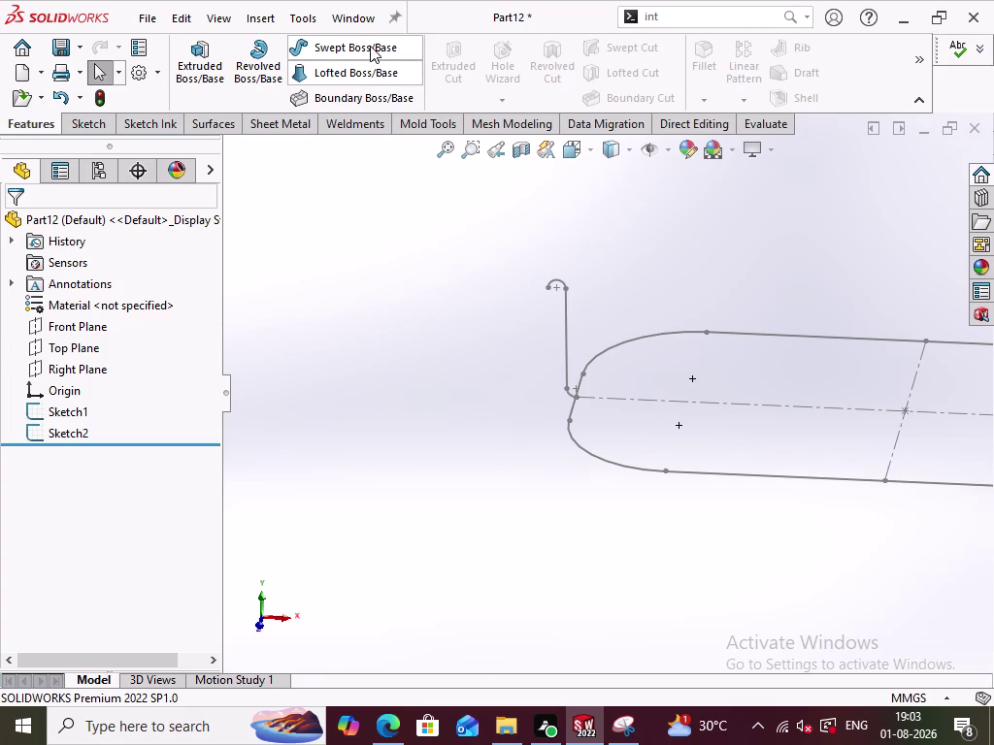
click(369, 46)
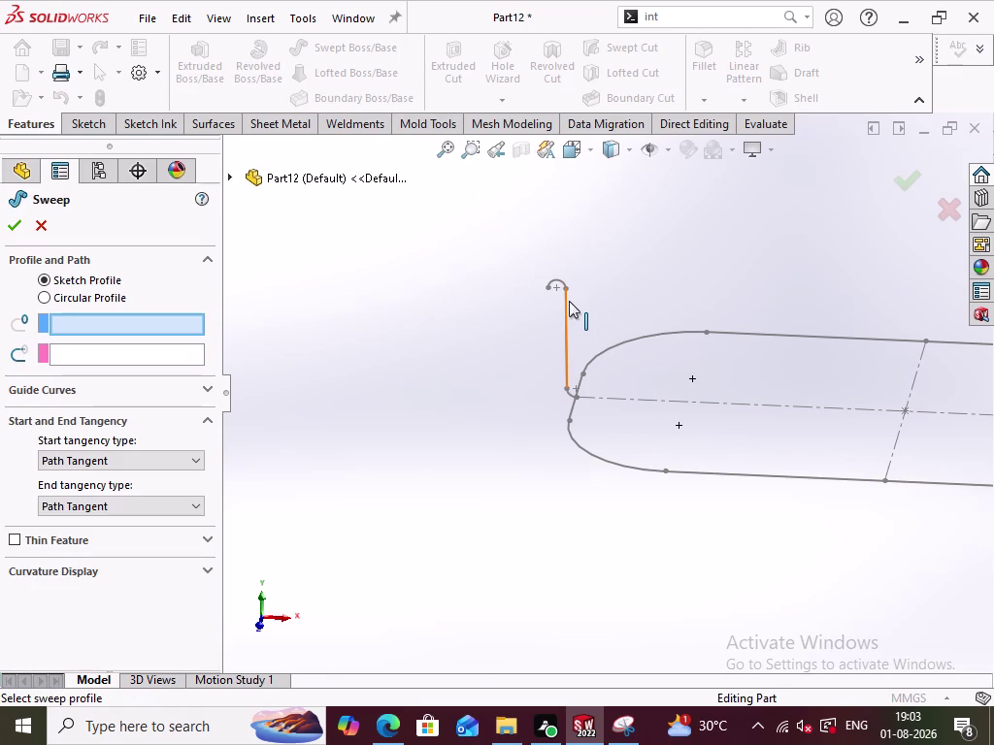
click(569, 300)
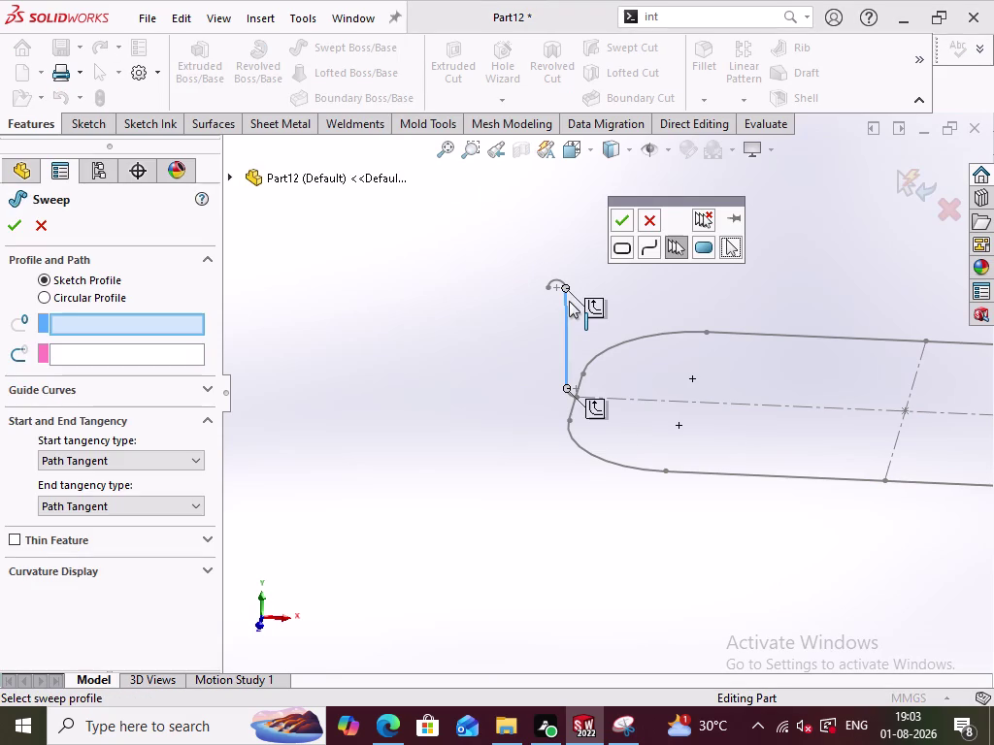
click(626, 222)
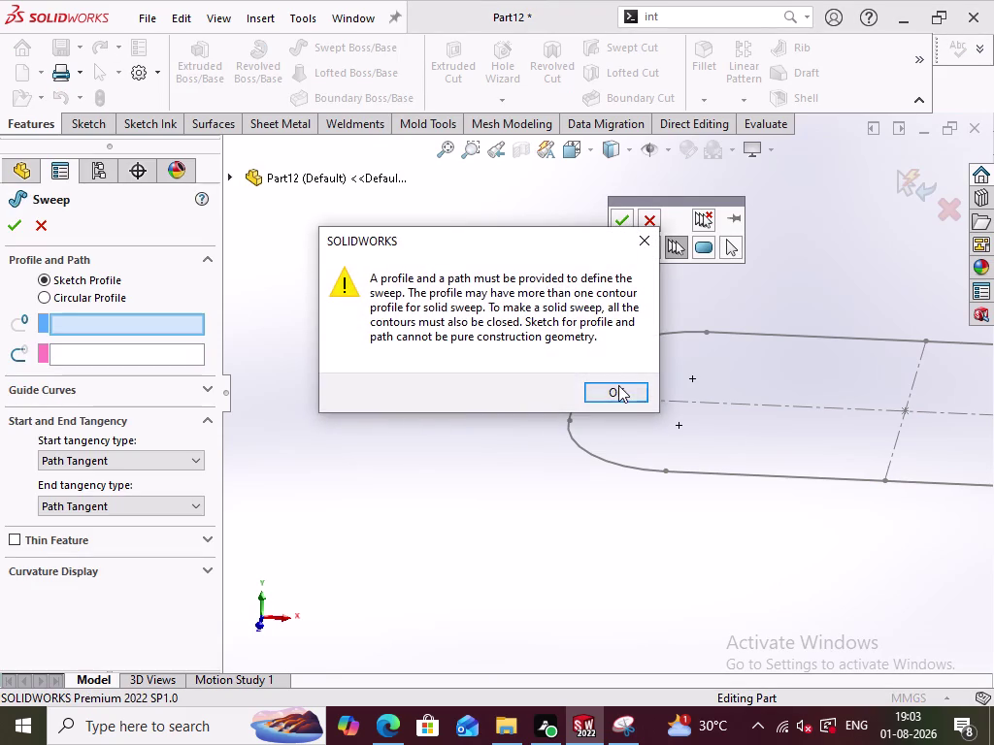
click(618, 386)
click(570, 298)
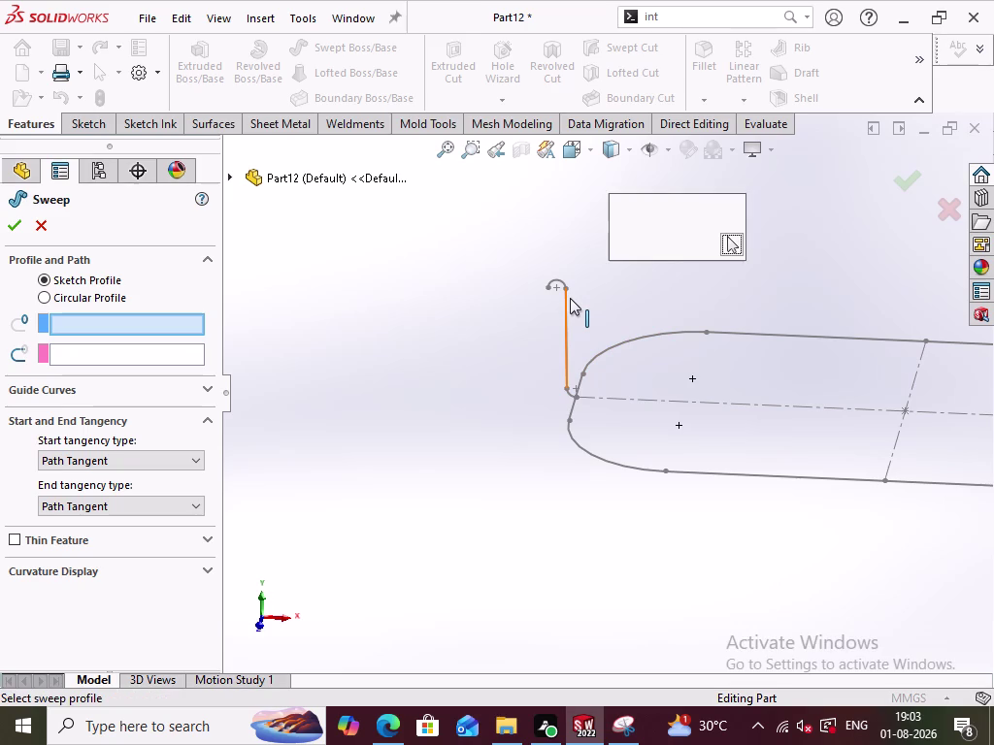
click(668, 241)
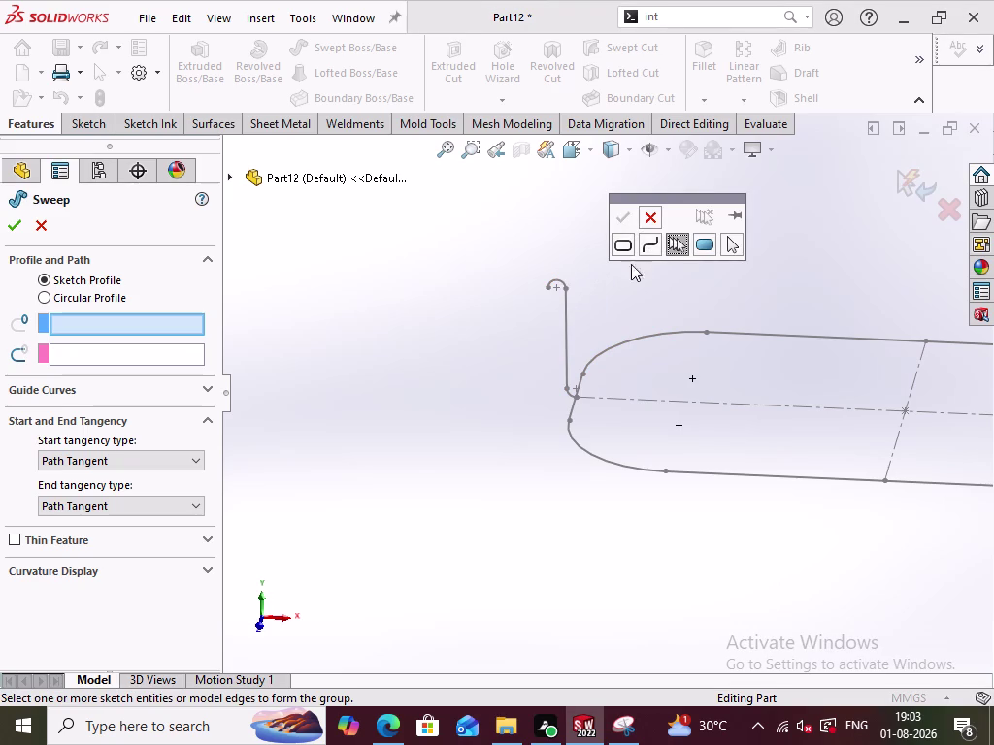
click(647, 253)
click(564, 310)
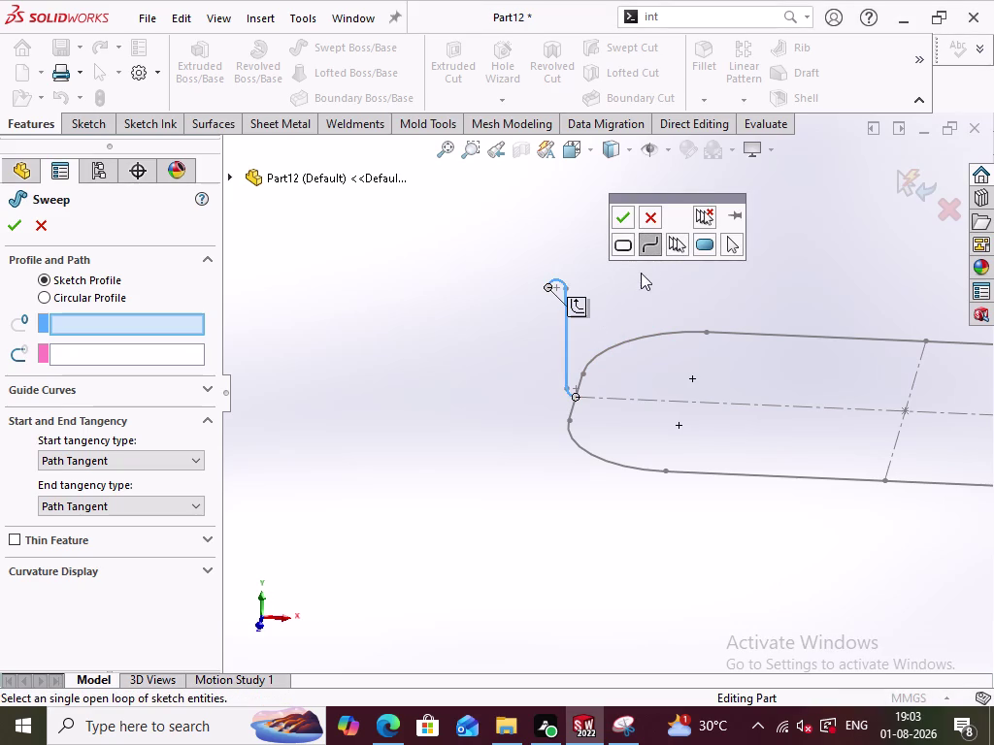
click(623, 218)
click(607, 396)
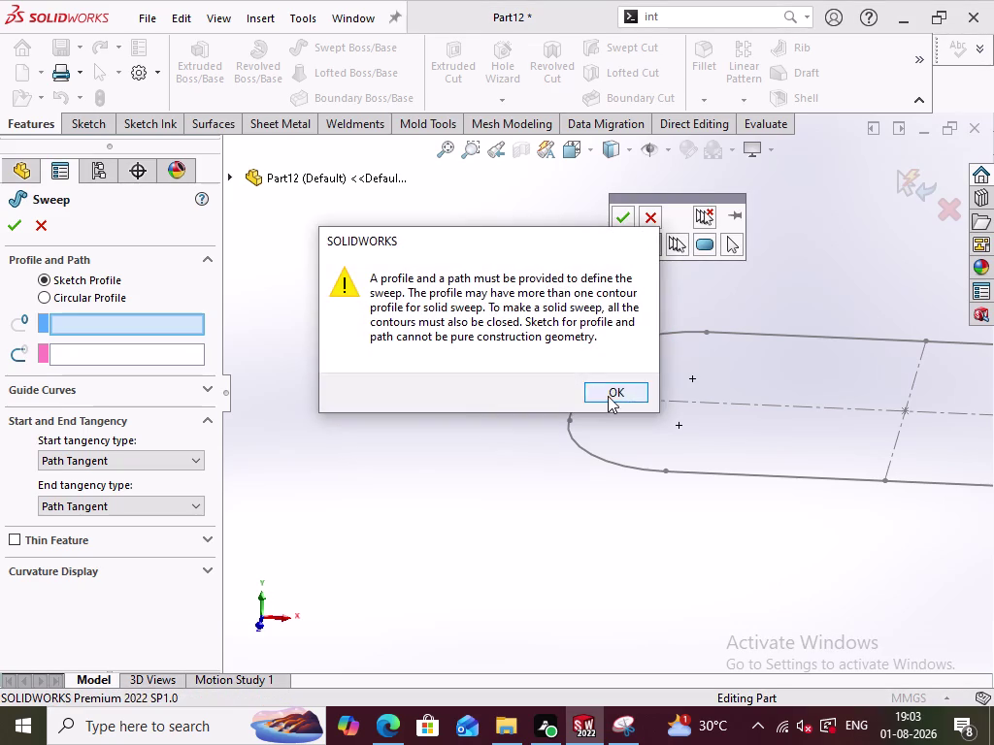
click(625, 467)
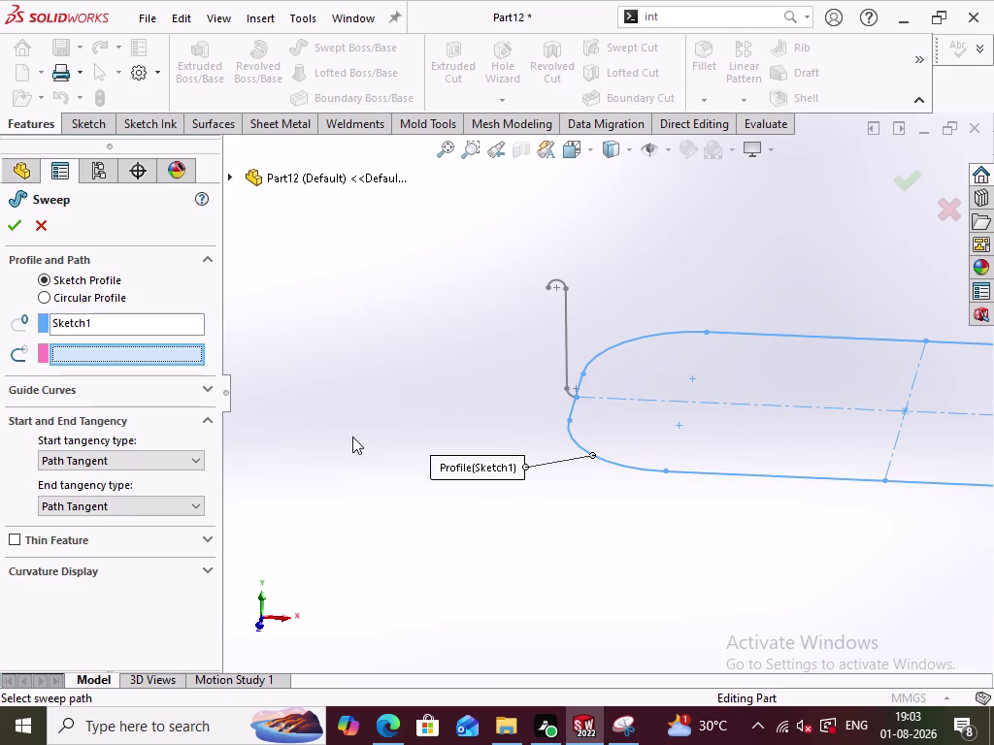
click(568, 325)
middle_drag(641, 564, 592, 564)
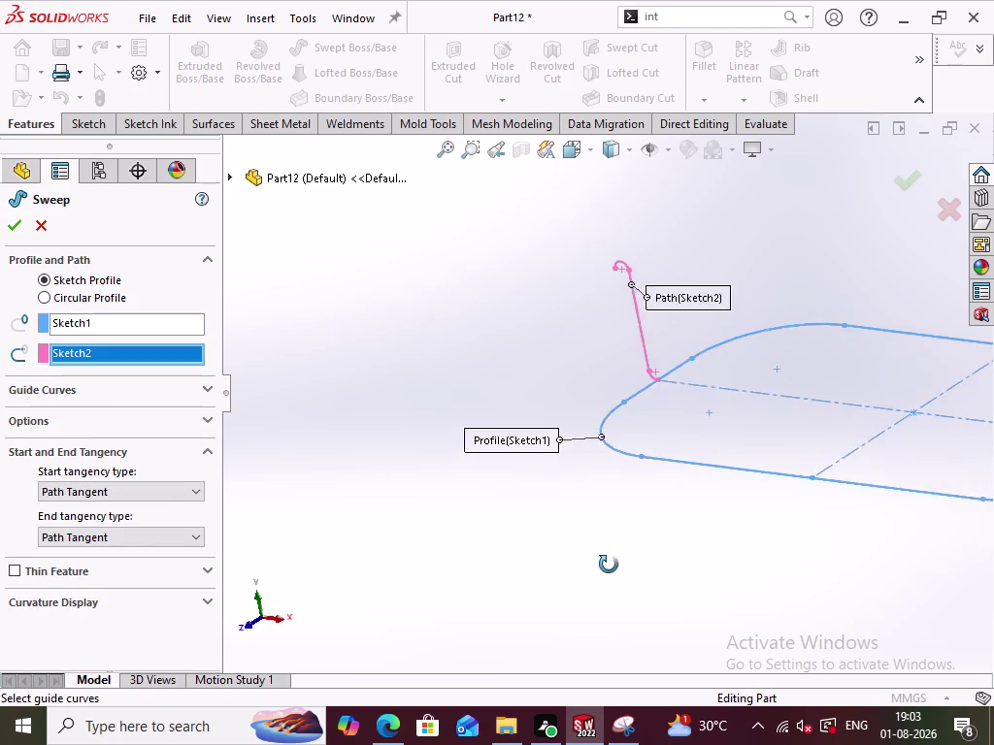
middle_drag(592, 564, 631, 552)
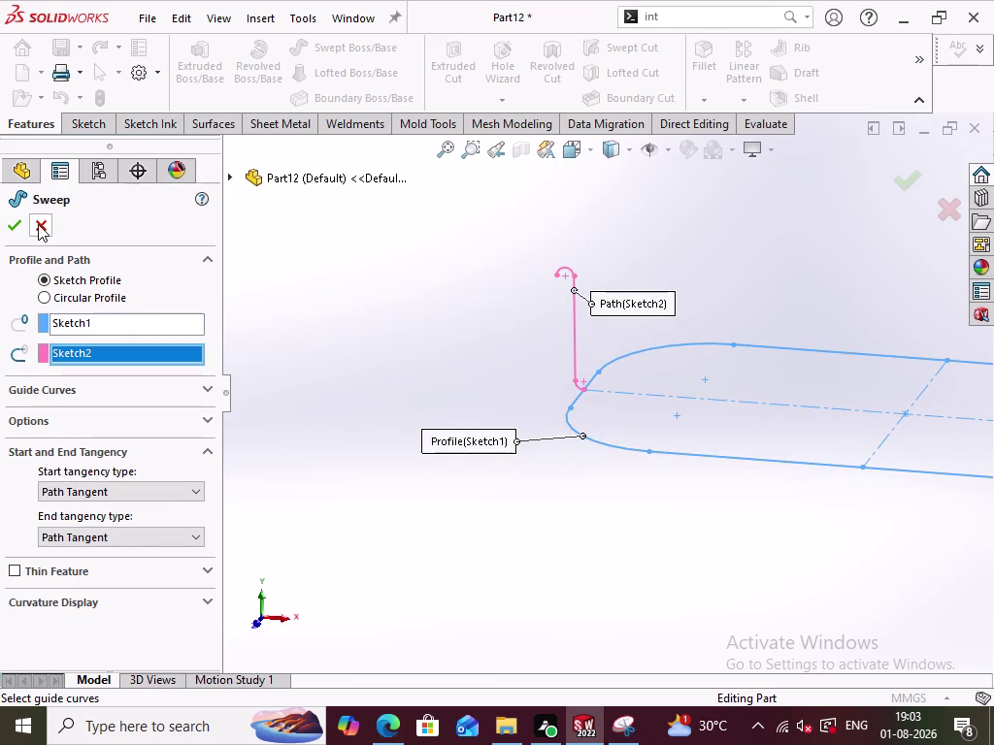
click(39, 228)
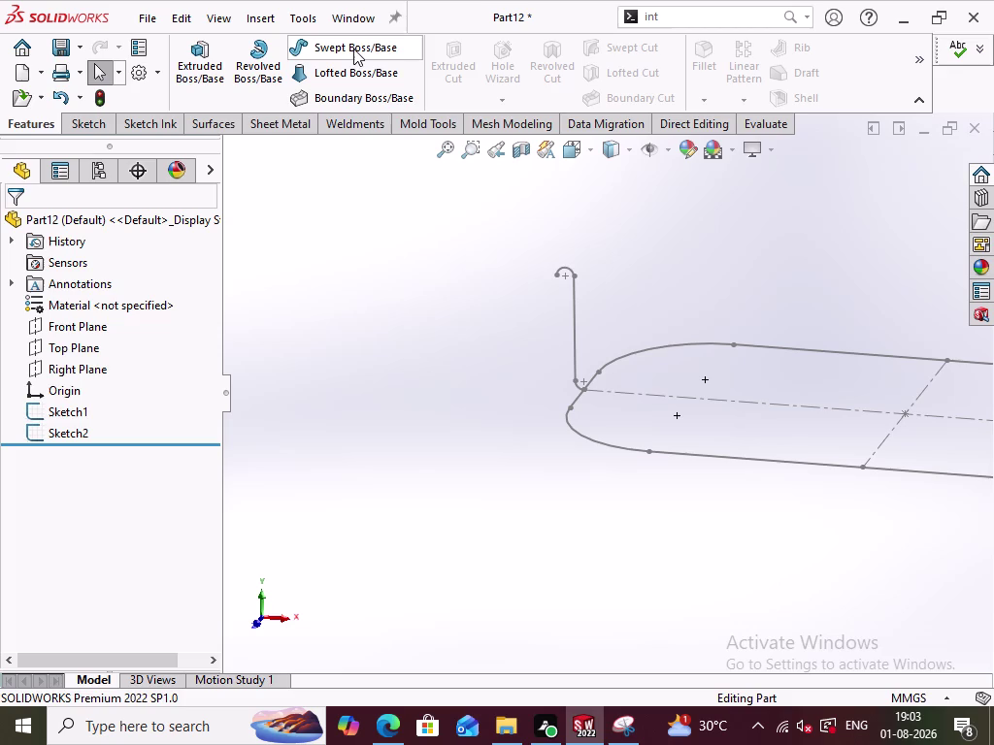
click(354, 48)
click(104, 298)
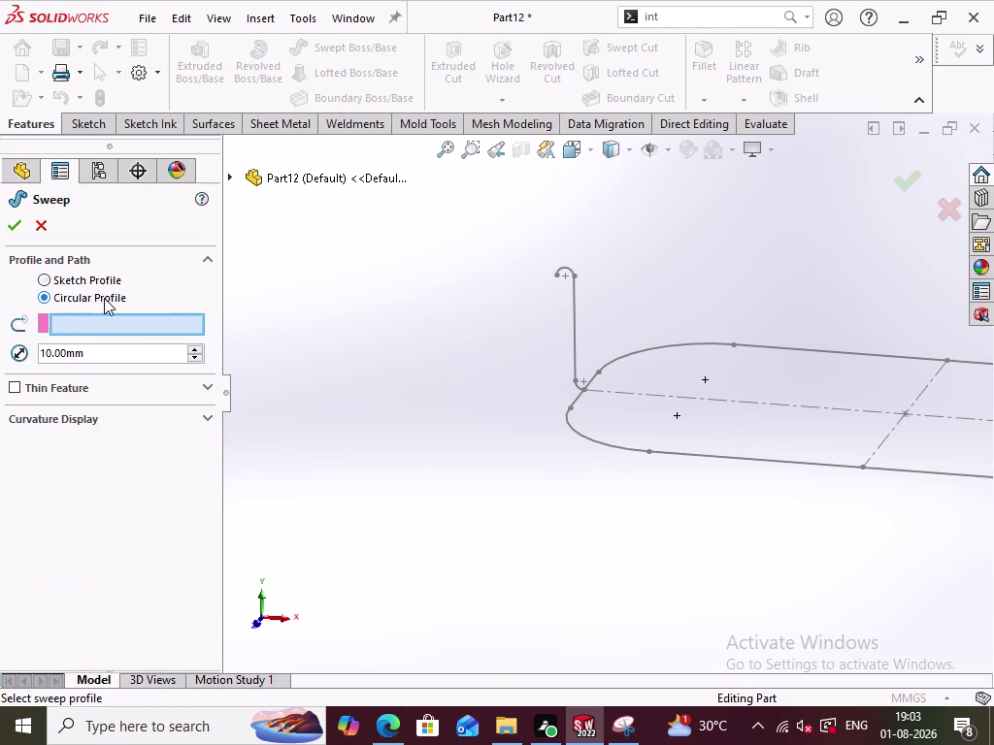
click(73, 281)
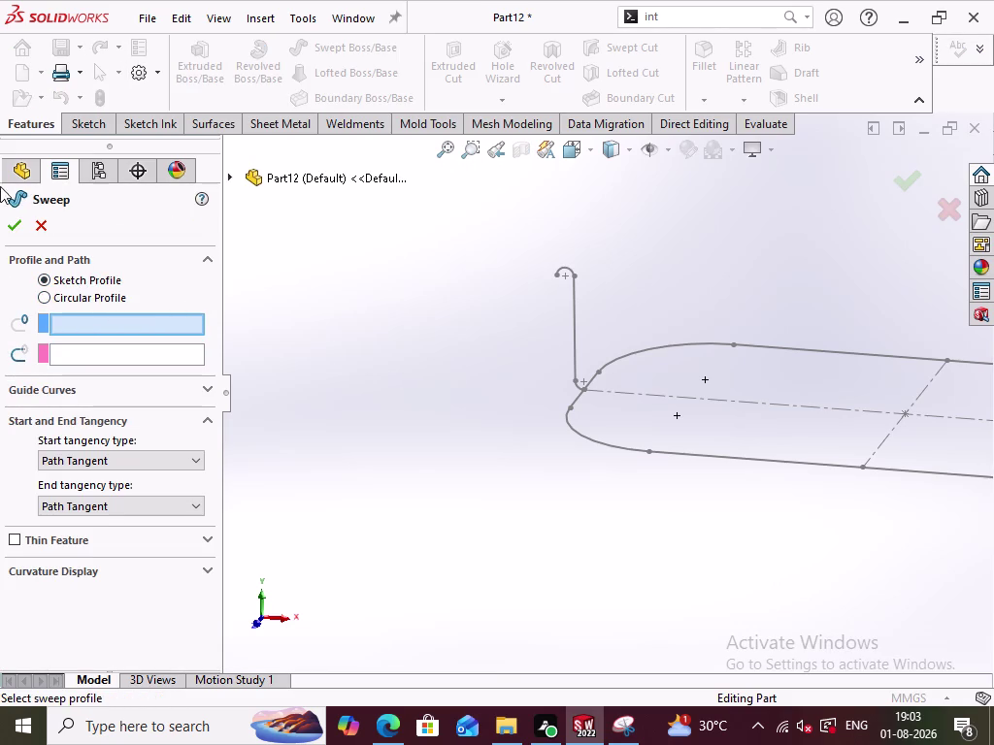
click(45, 228)
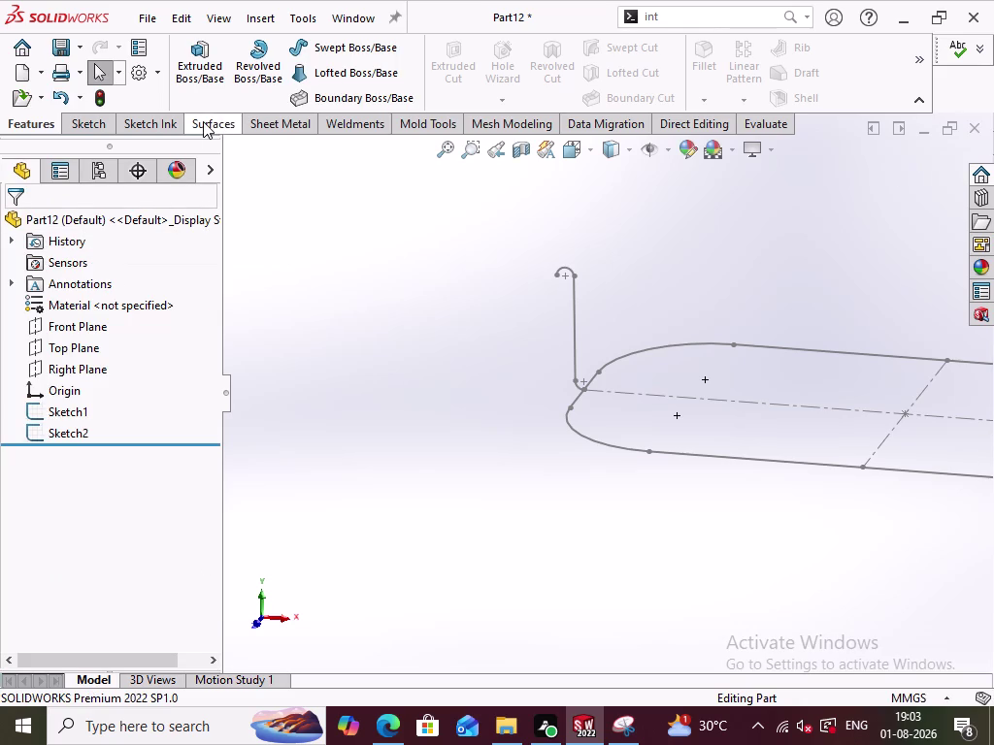
Surface-sweep the Sketch2 profile along the Sketch1 slot outline, orbiting to check the preview.
click(203, 121)
click(306, 67)
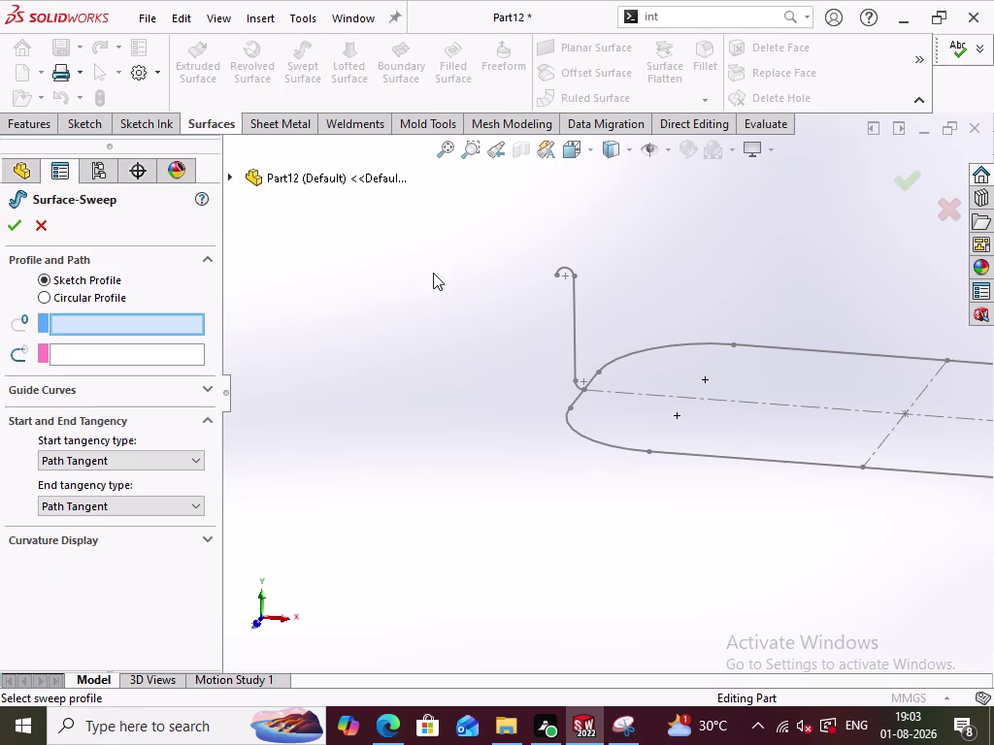
click(569, 292)
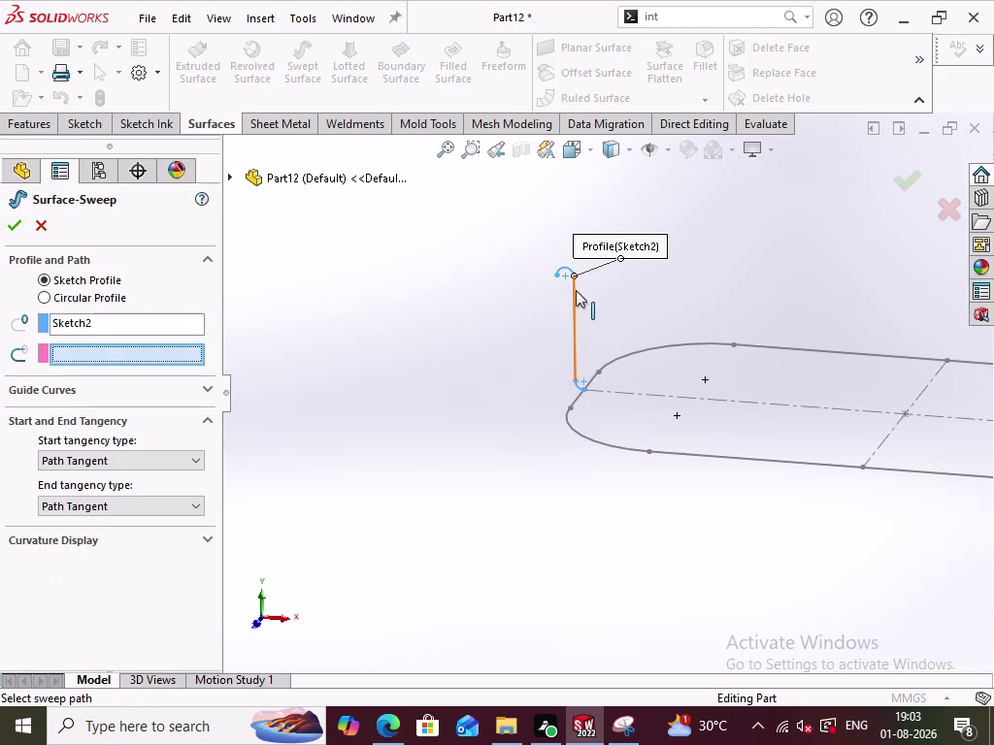
click(578, 435)
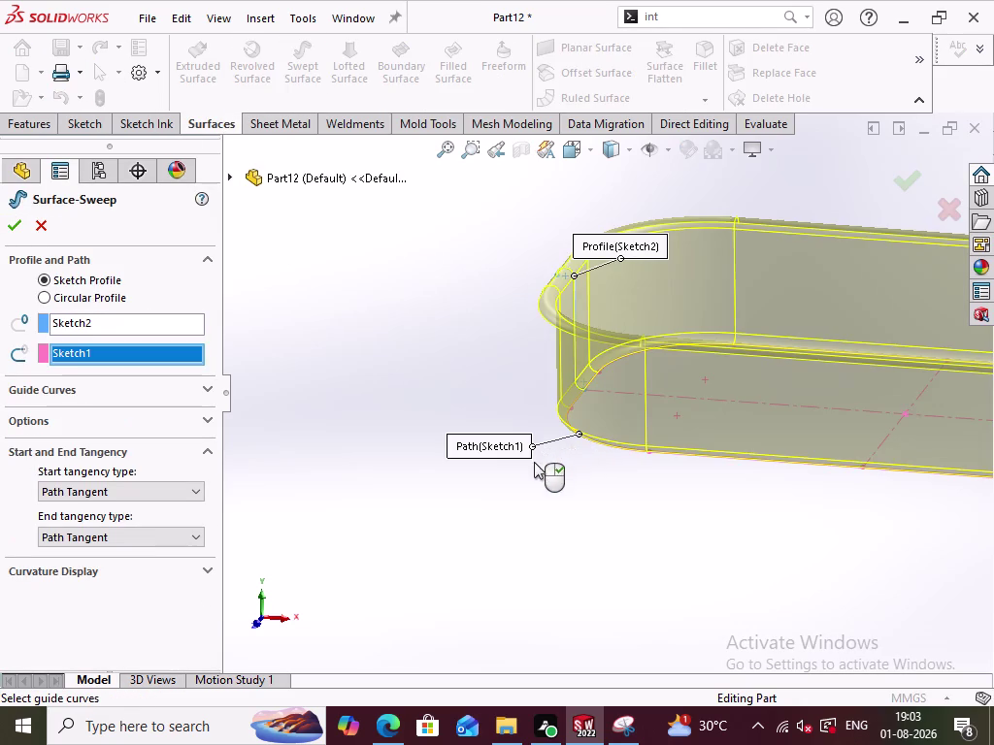
scroll(up, 3)
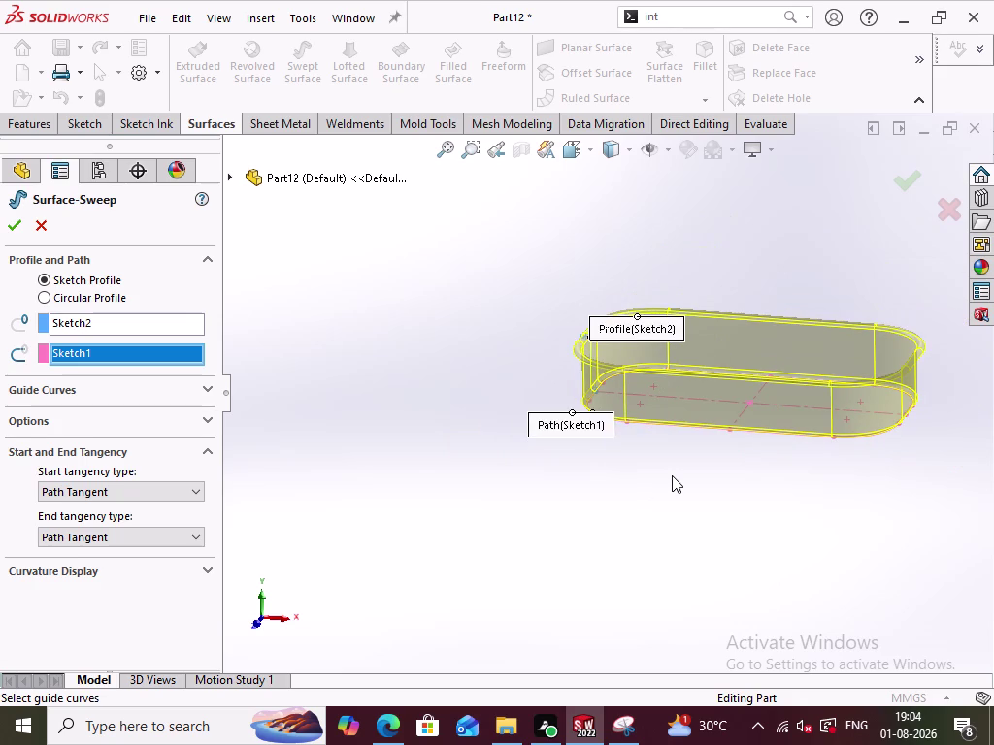
middle_drag(725, 534, 703, 414)
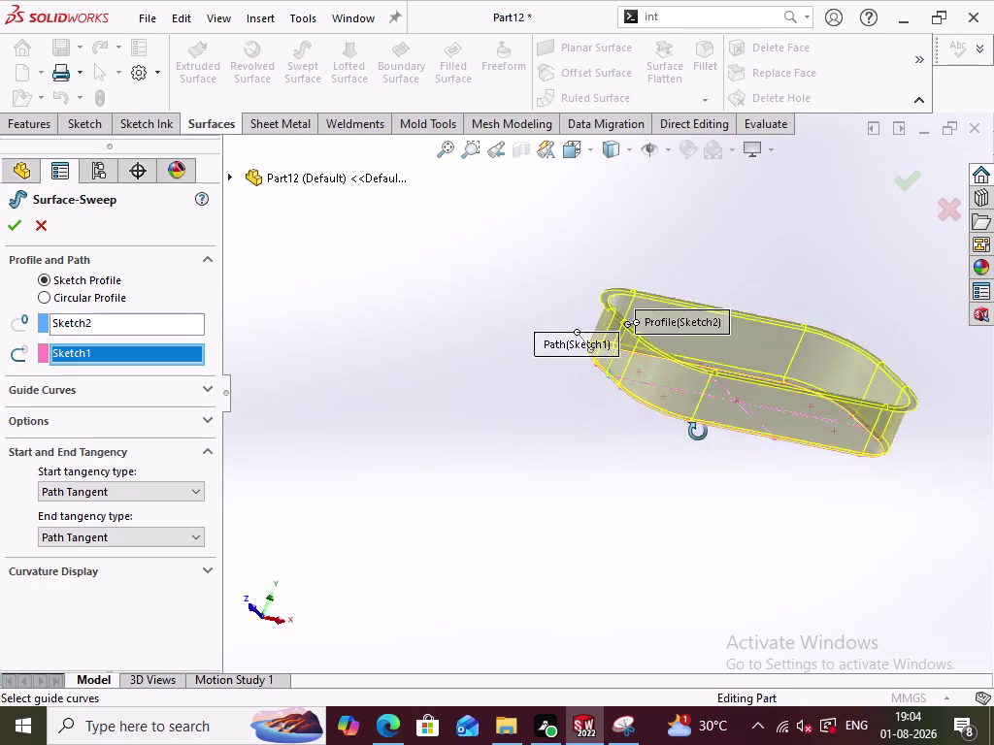
middle_drag(703, 414, 718, 550)
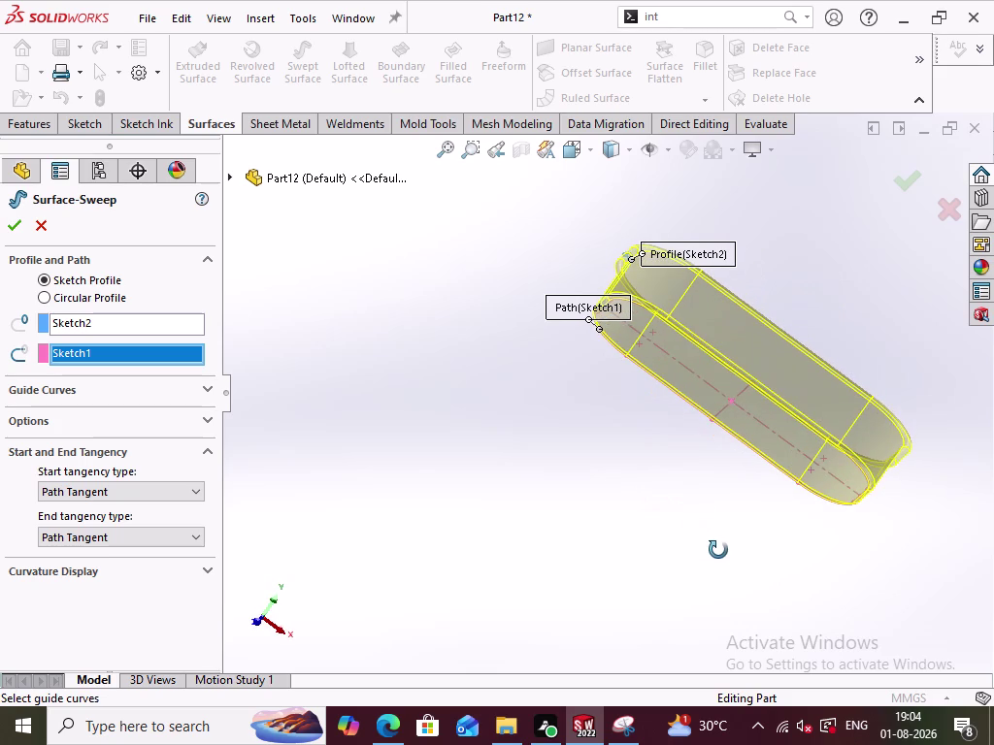
middle_drag(719, 551, 651, 578)
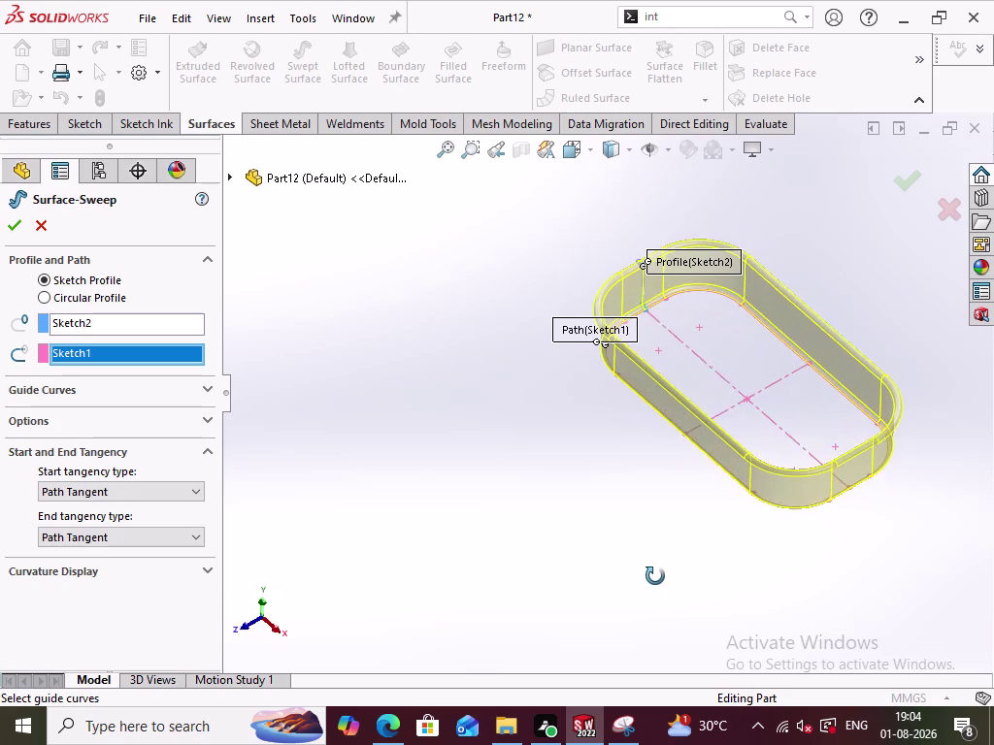
middle_drag(651, 577, 716, 577)
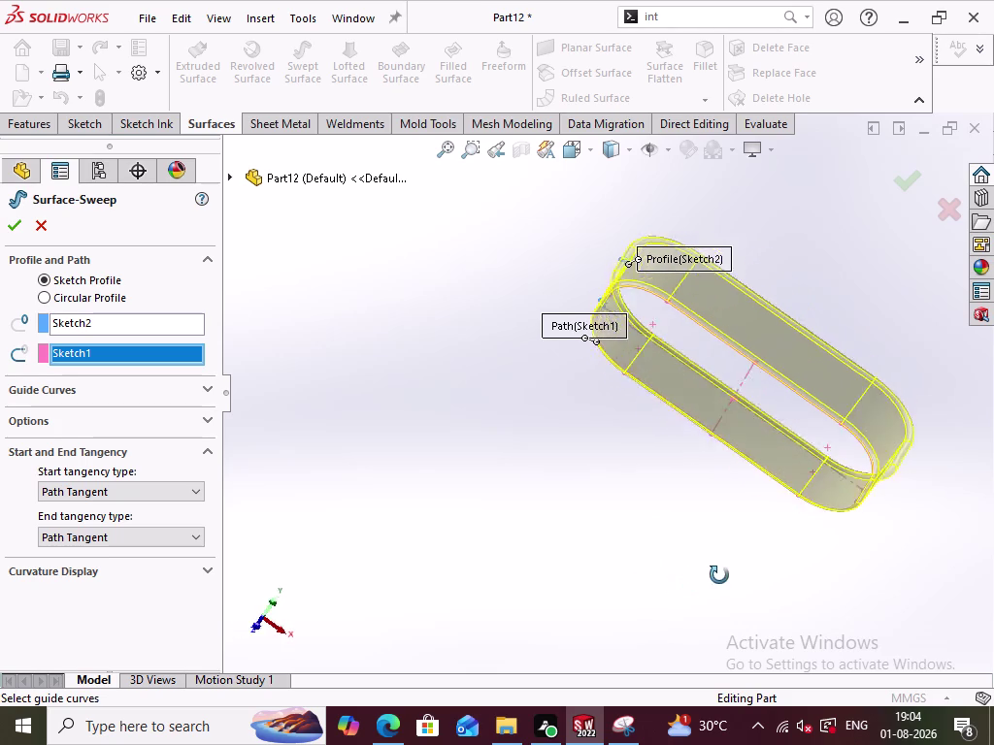
middle_drag(717, 577, 704, 453)
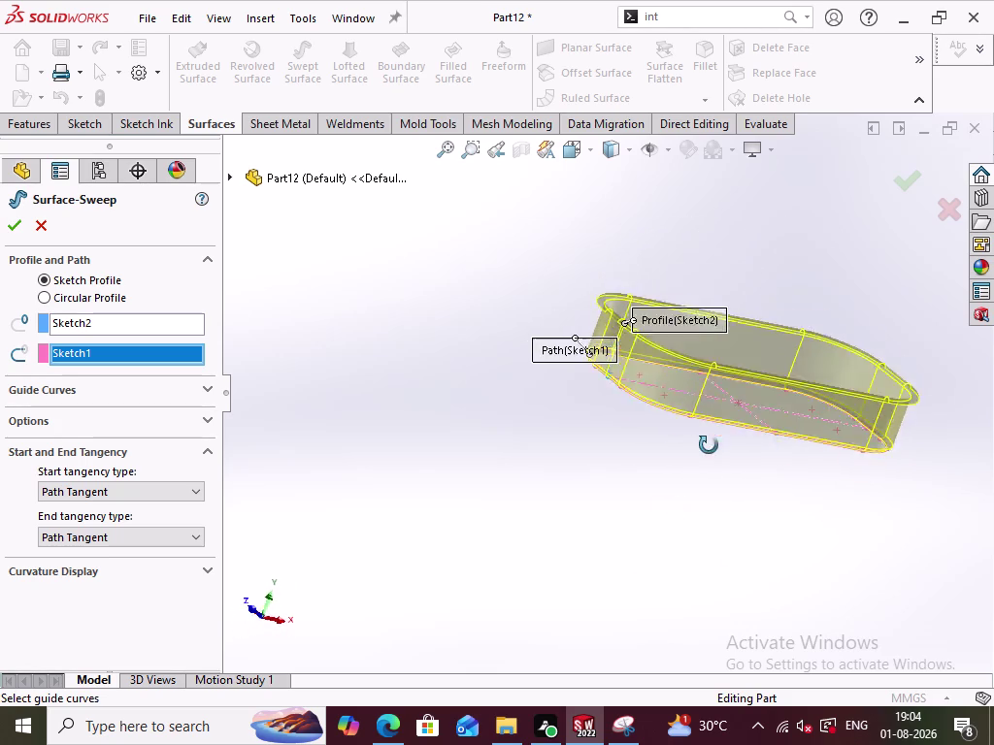
middle_drag(703, 453, 732, 516)
click(4, 235)
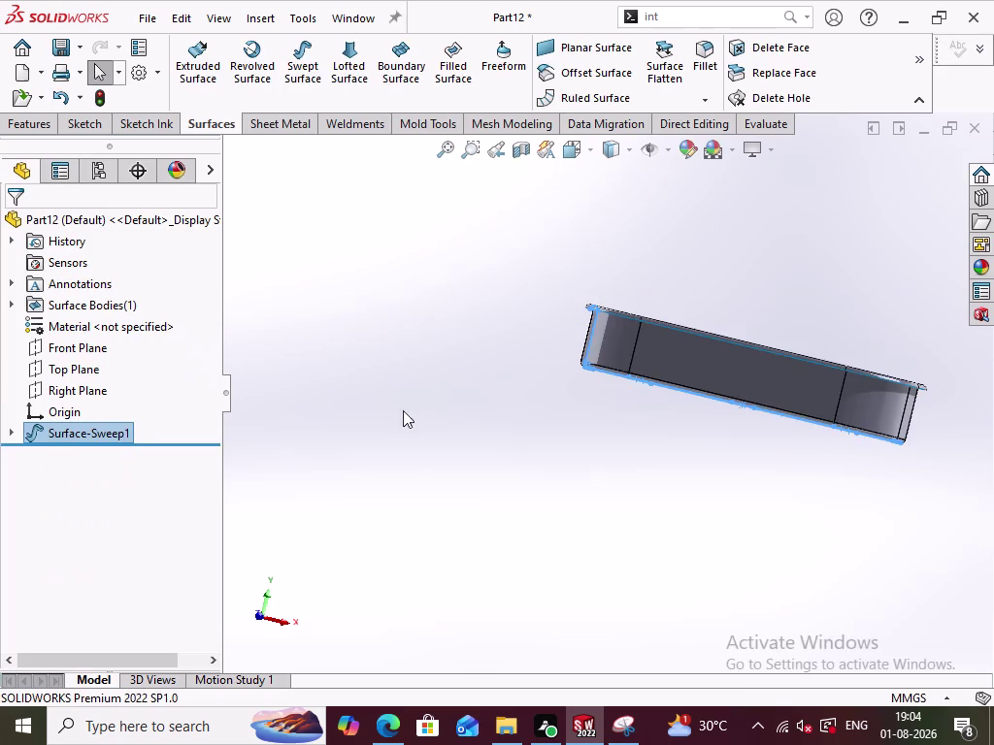
click(459, 457)
middle_drag(649, 431, 628, 526)
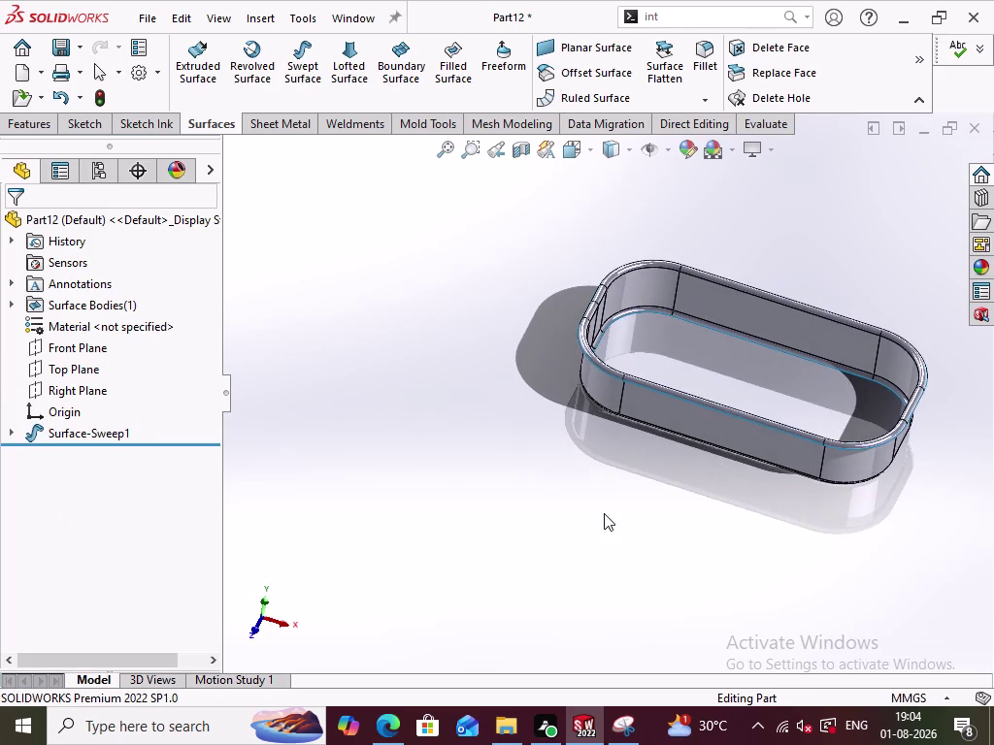
click(591, 514)
middle_drag(622, 502, 587, 489)
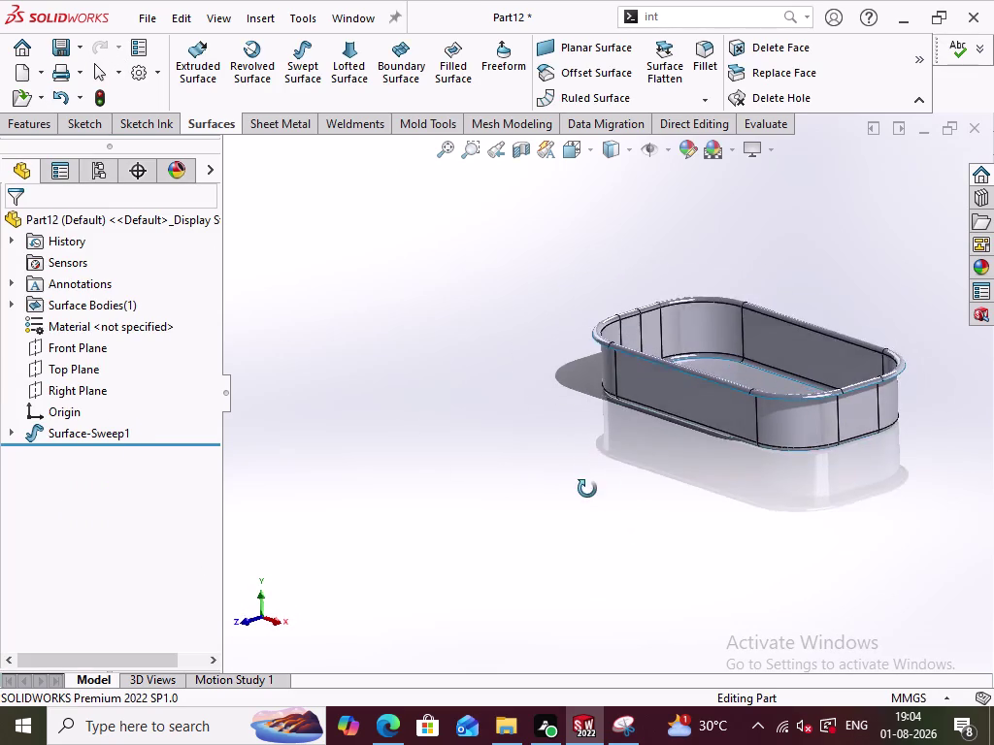
middle_drag(587, 488, 588, 489)
scroll(up, 3)
middle_drag(745, 416, 845, 411)
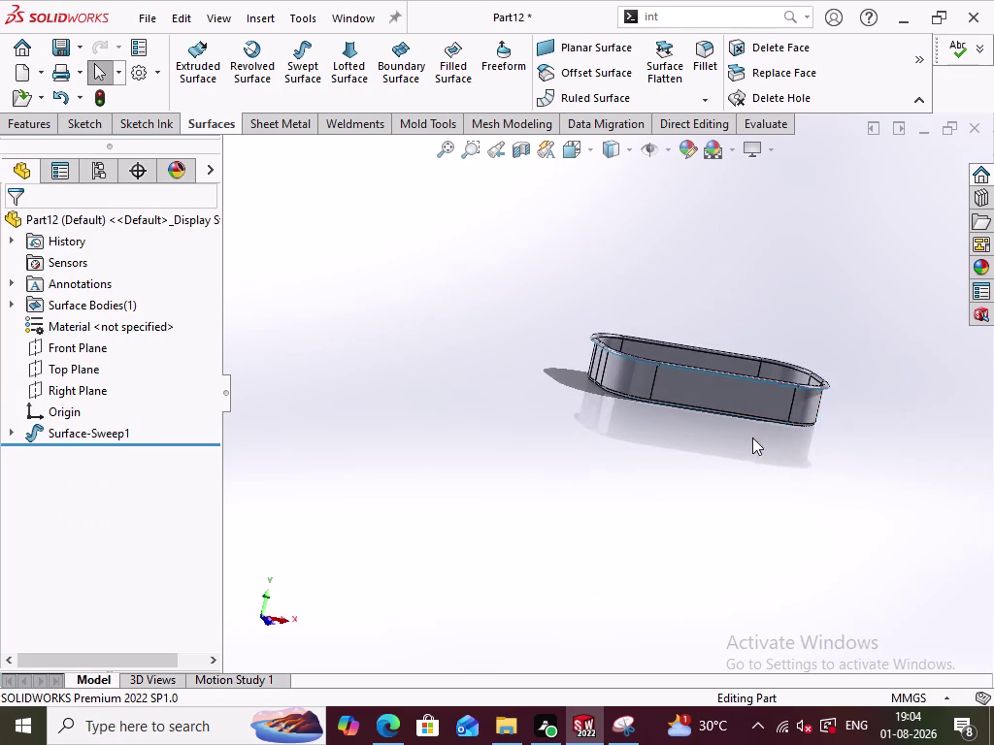
scroll(down, 3)
scroll(down, 3)
scroll(up, 3)
middle_drag(680, 411, 651, 530)
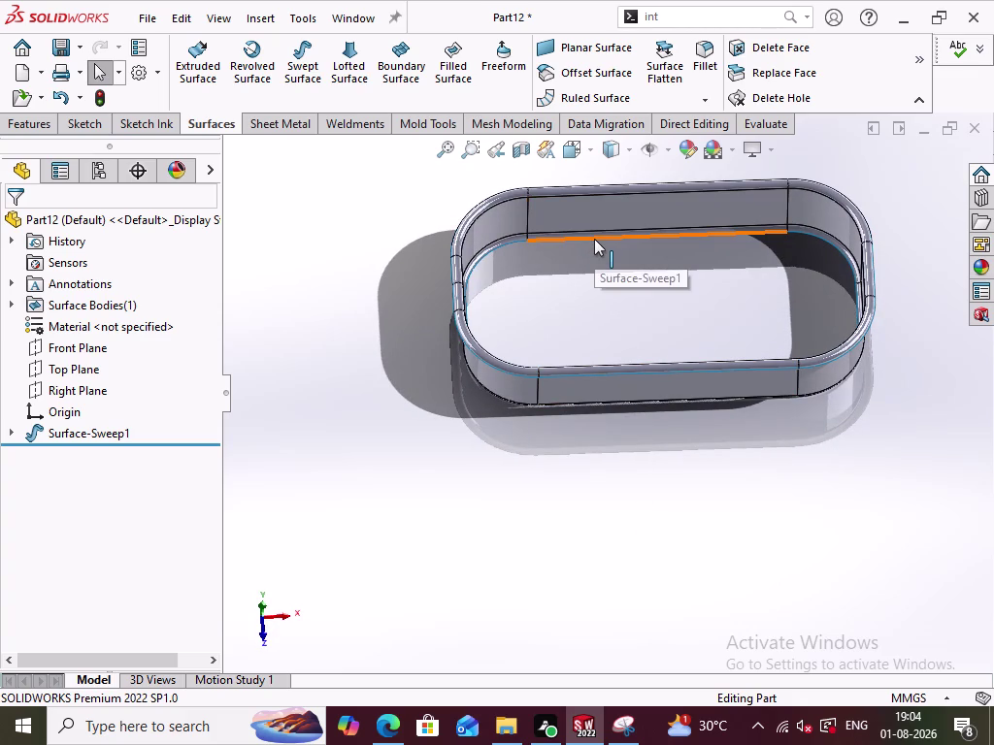
click(224, 483)
middle_drag(401, 538, 360, 455)
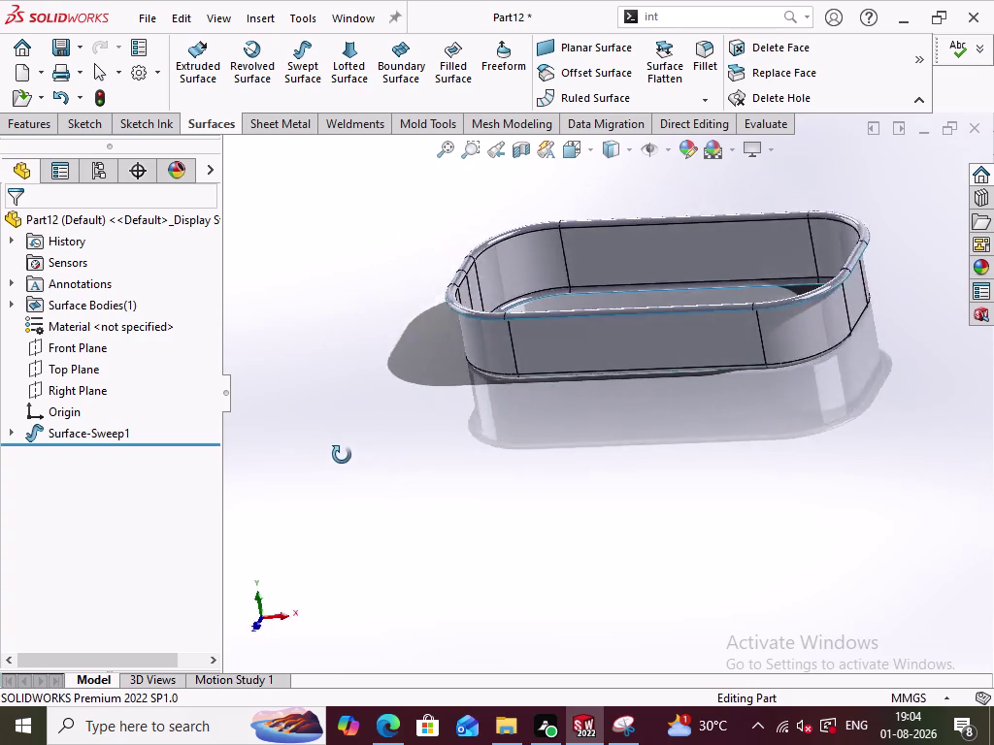
middle_drag(360, 455, 325, 490)
key(ctrl+7)
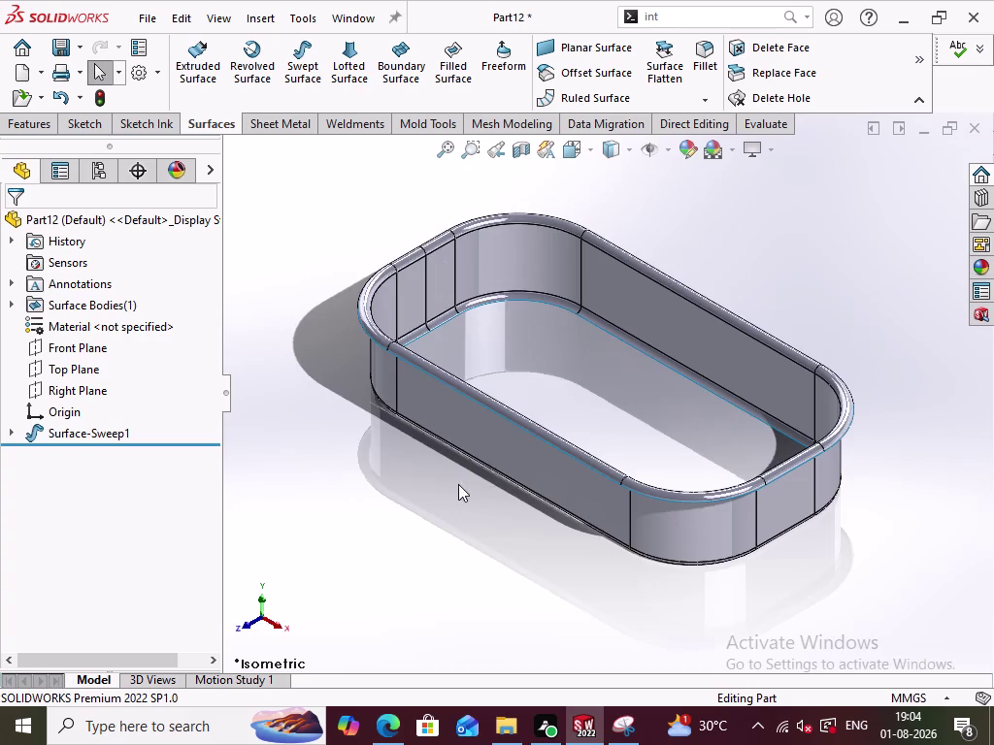
click(458, 563)
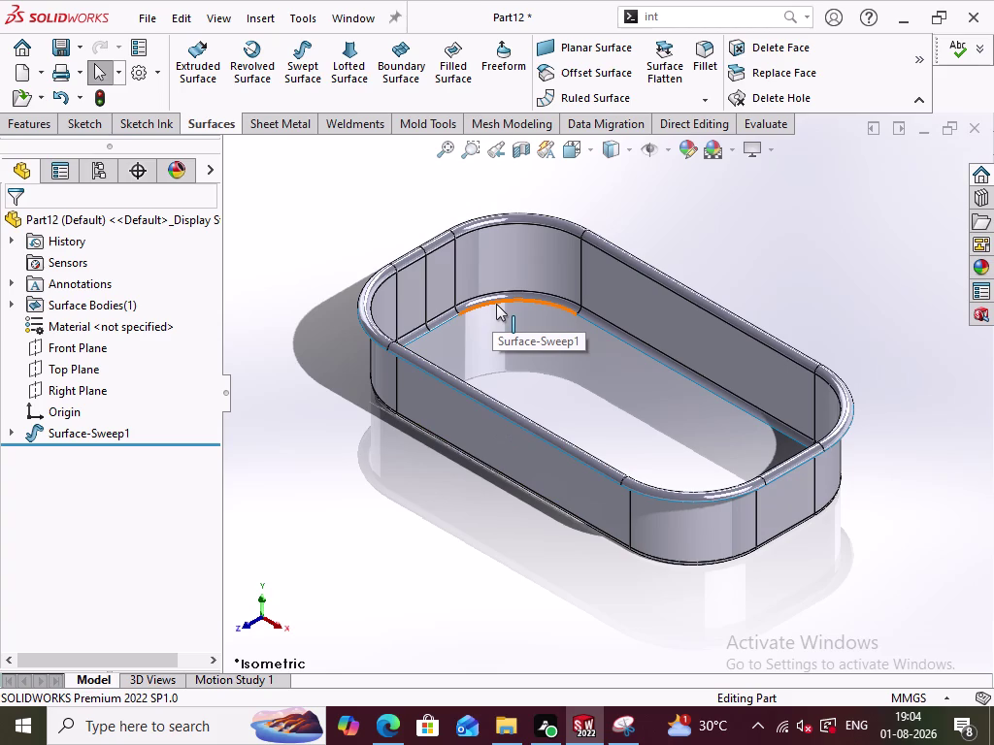
click(496, 304)
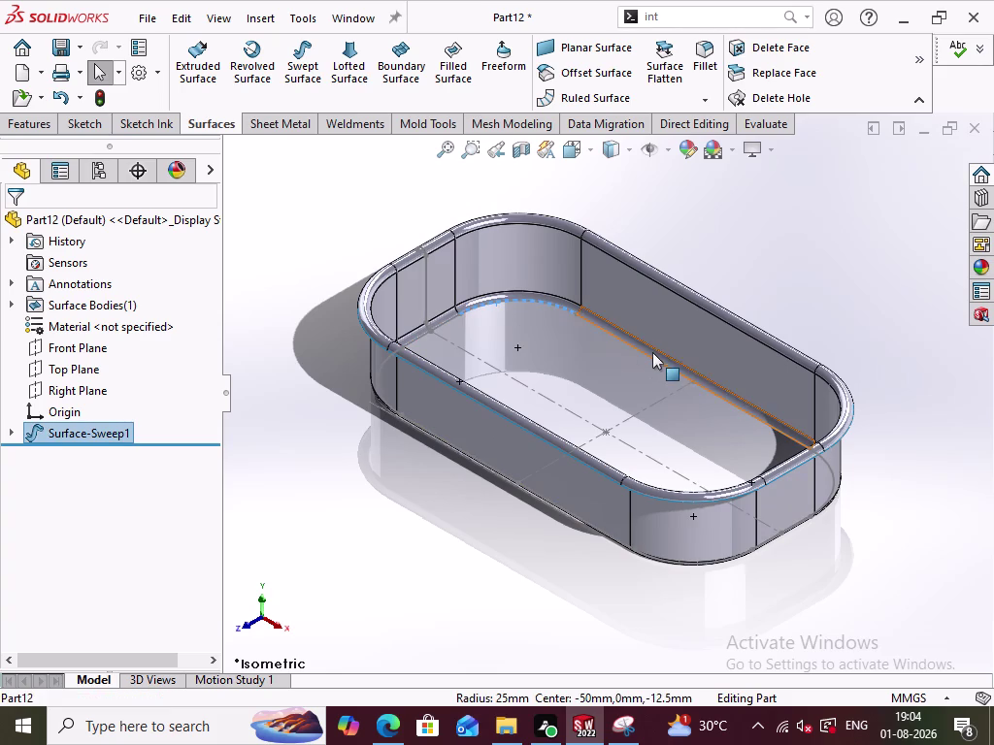
click(643, 357)
middle_drag(622, 393, 666, 431)
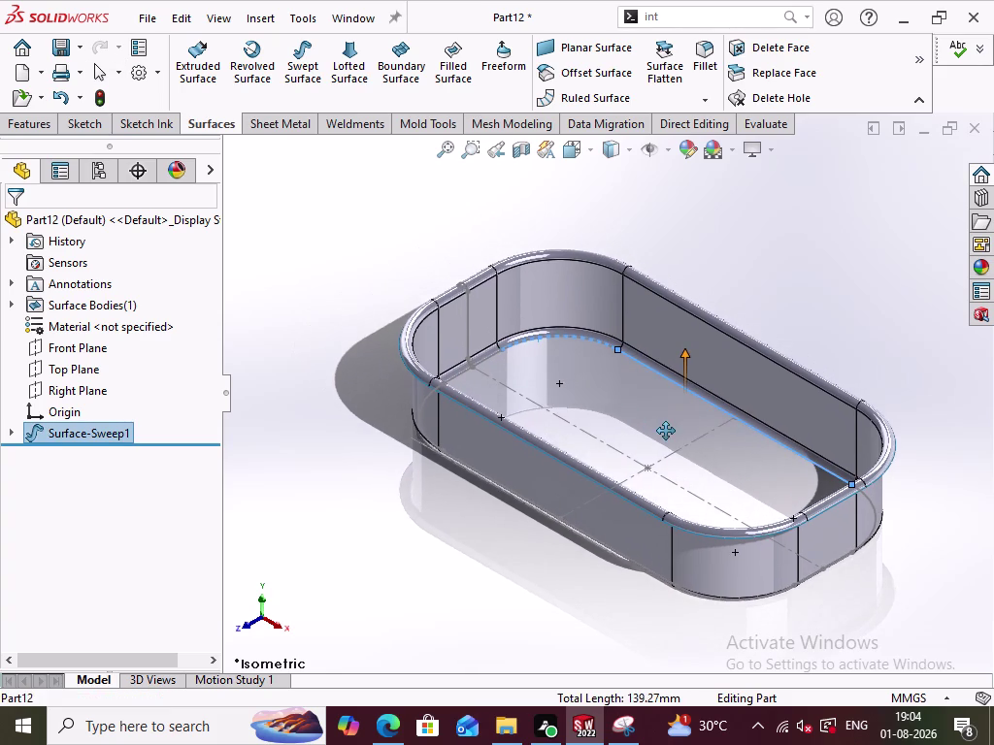
middle_drag(666, 431, 702, 445)
middle_drag(659, 436, 703, 580)
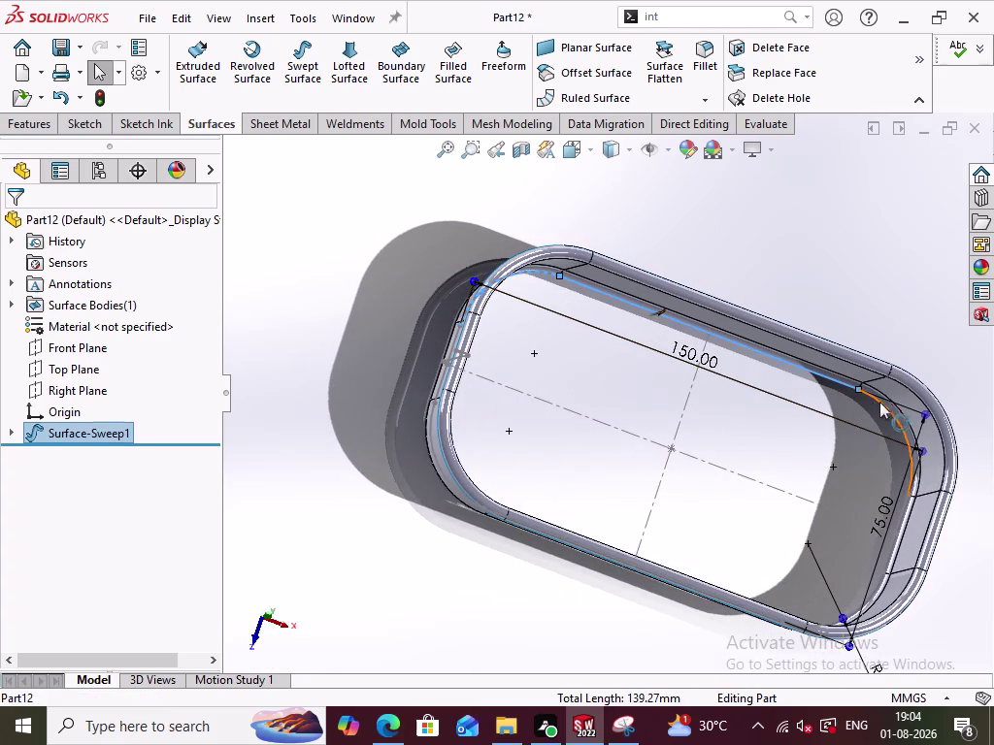
click(895, 412)
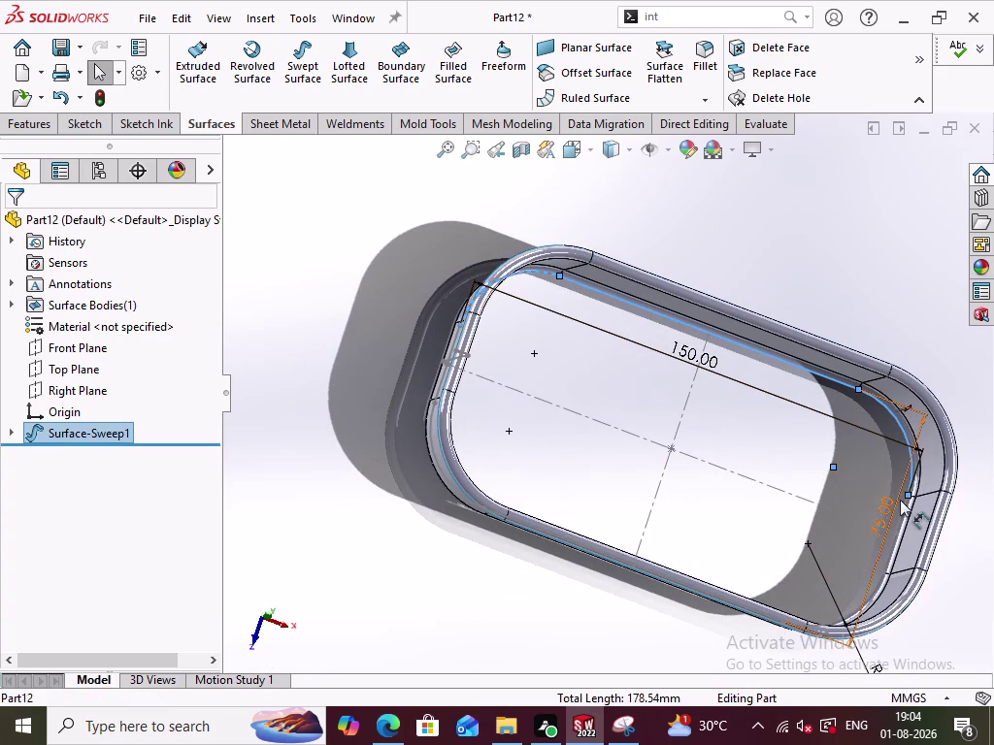
click(903, 514)
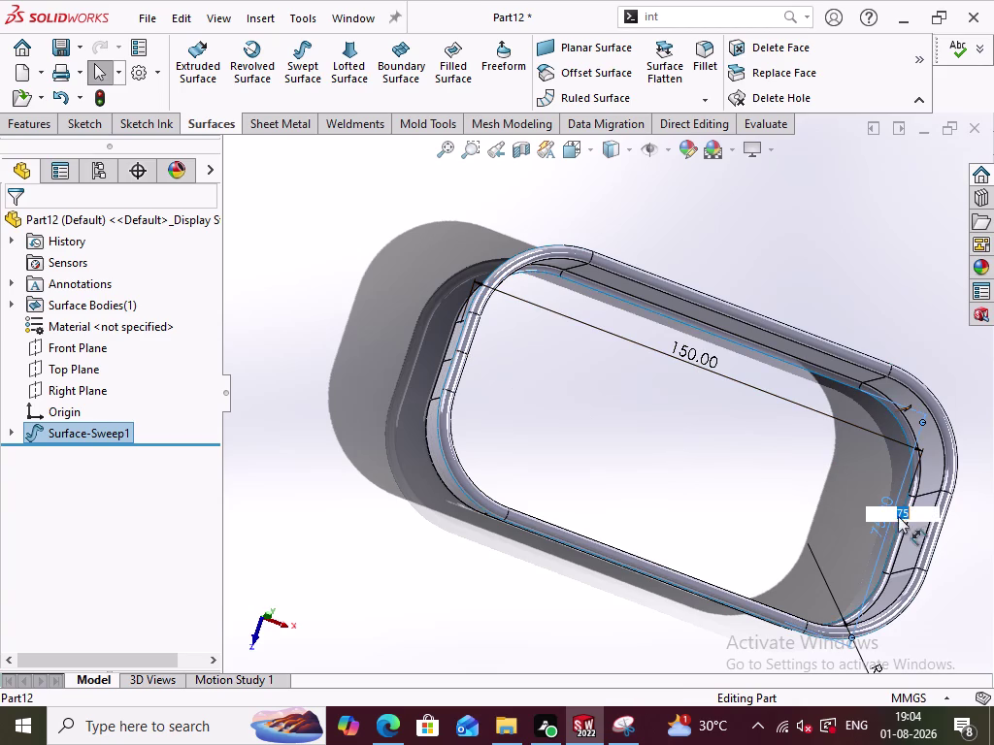
click(762, 532)
click(791, 432)
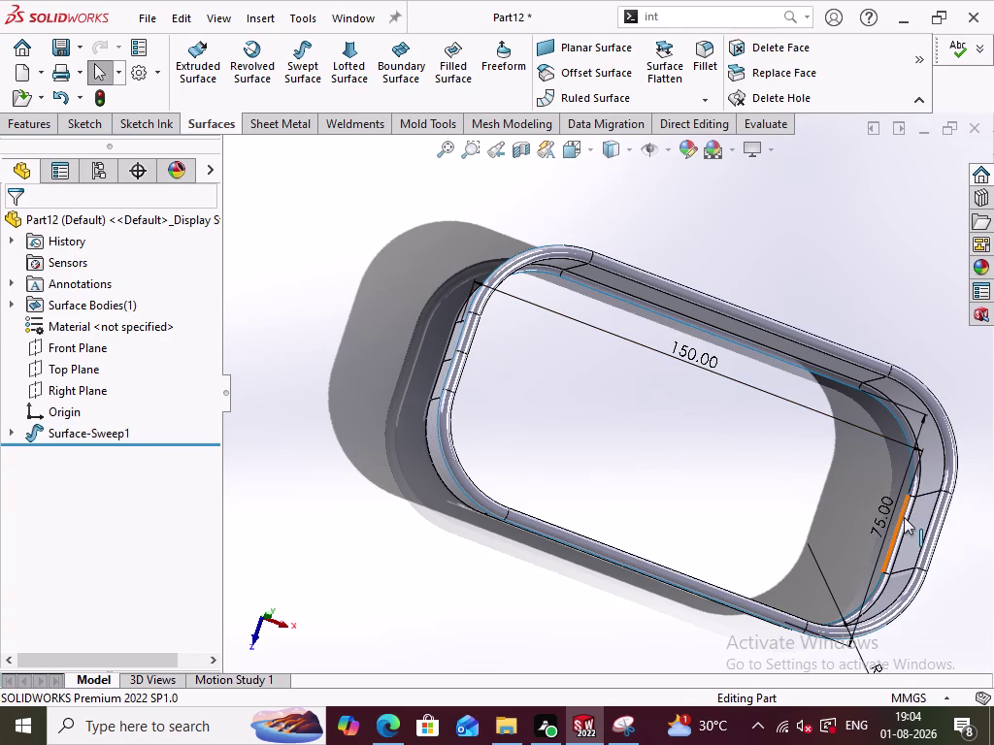
click(903, 517)
click(798, 453)
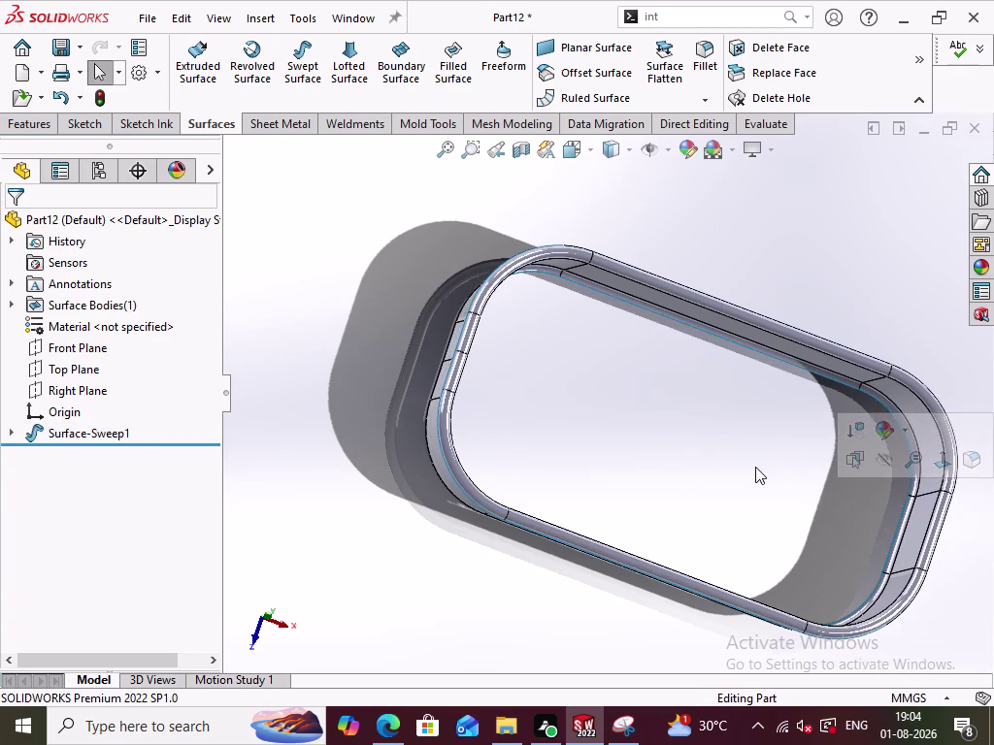
middle_drag(753, 472, 508, 152)
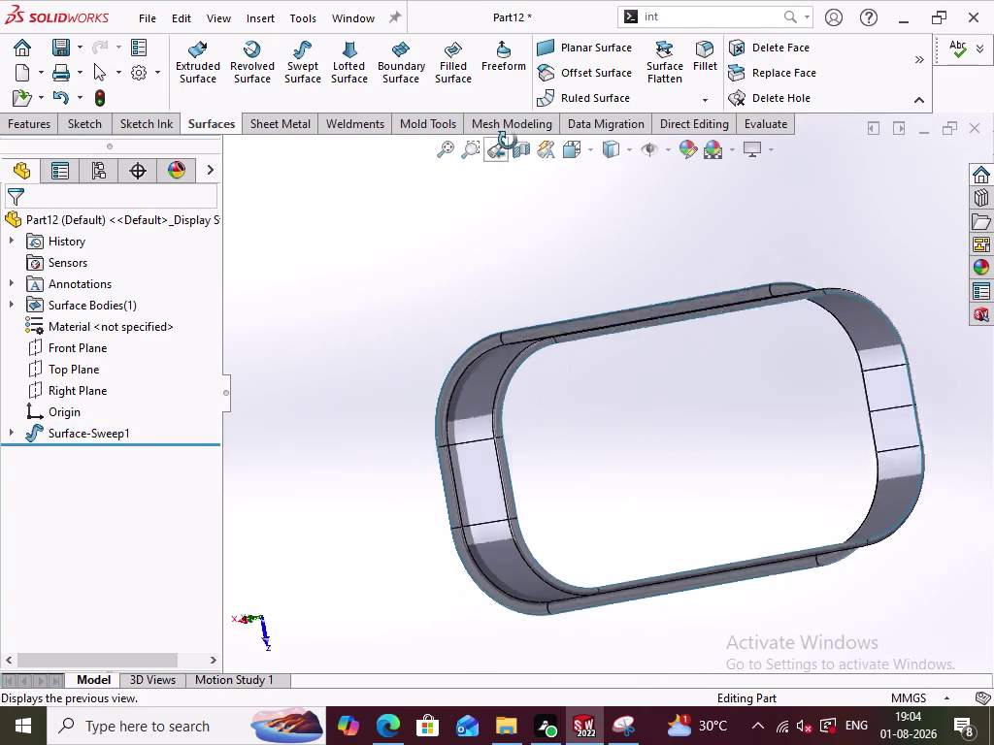
middle_drag(508, 151, 508, 140)
Select the frame's bottom edges one by one, orbiting to check the selection.
click(618, 328)
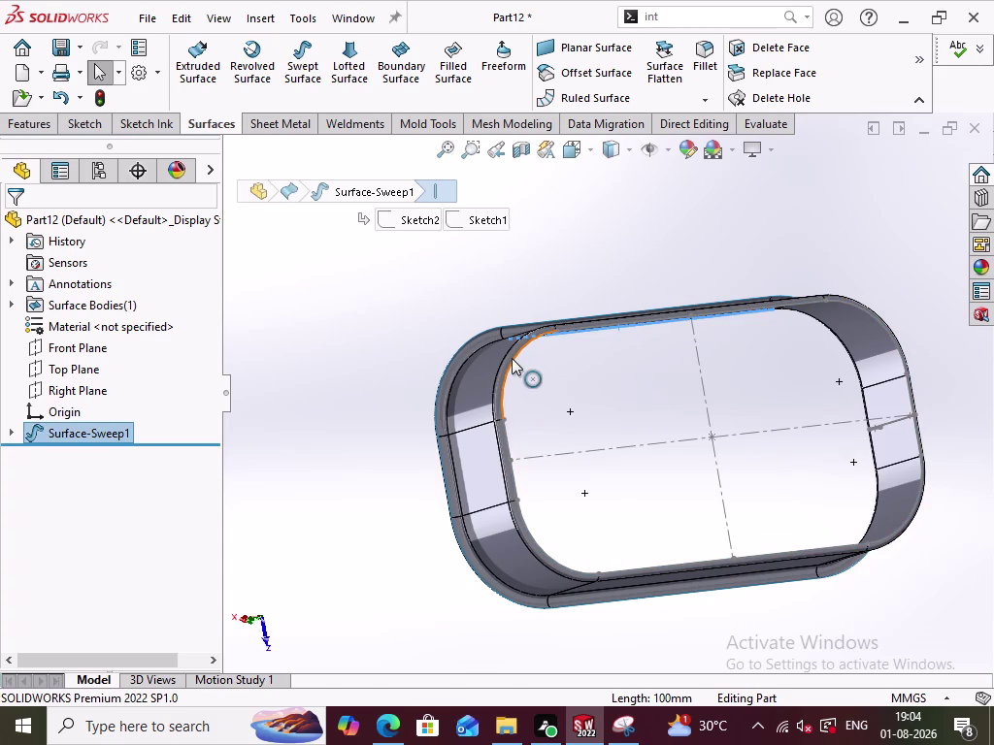
click(512, 358)
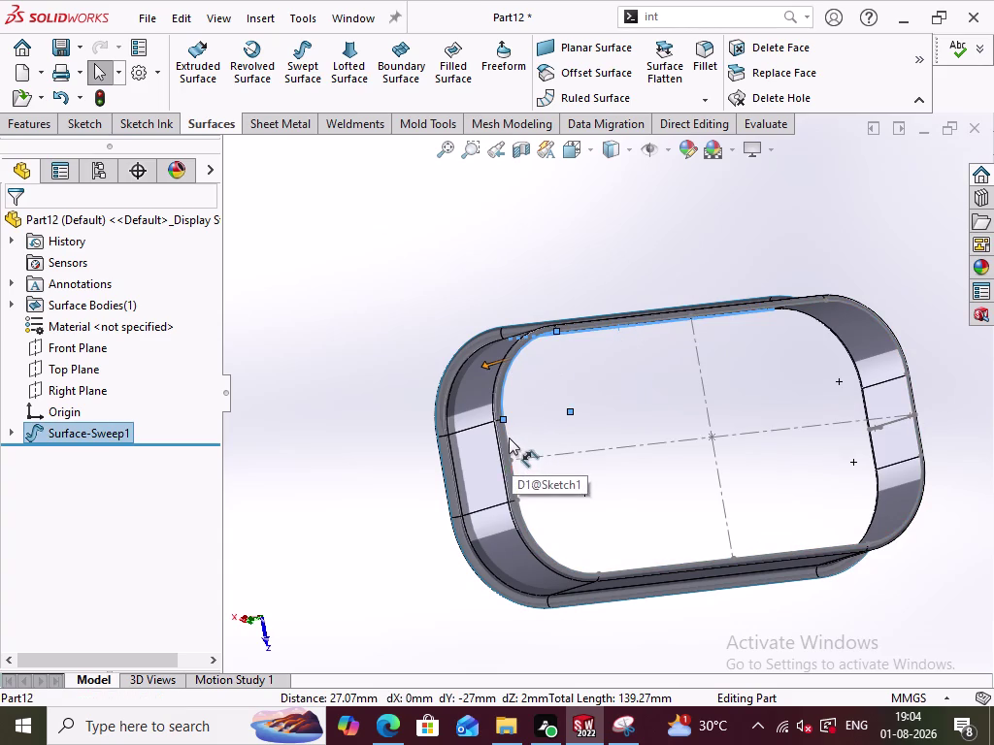
click(504, 433)
click(543, 550)
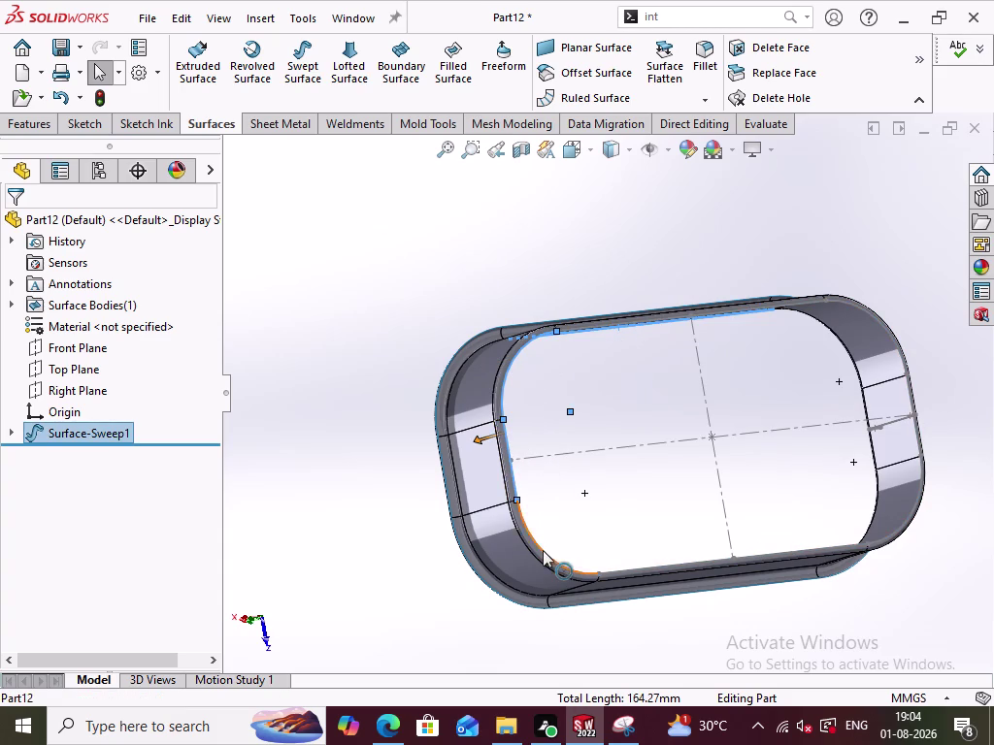
click(639, 569)
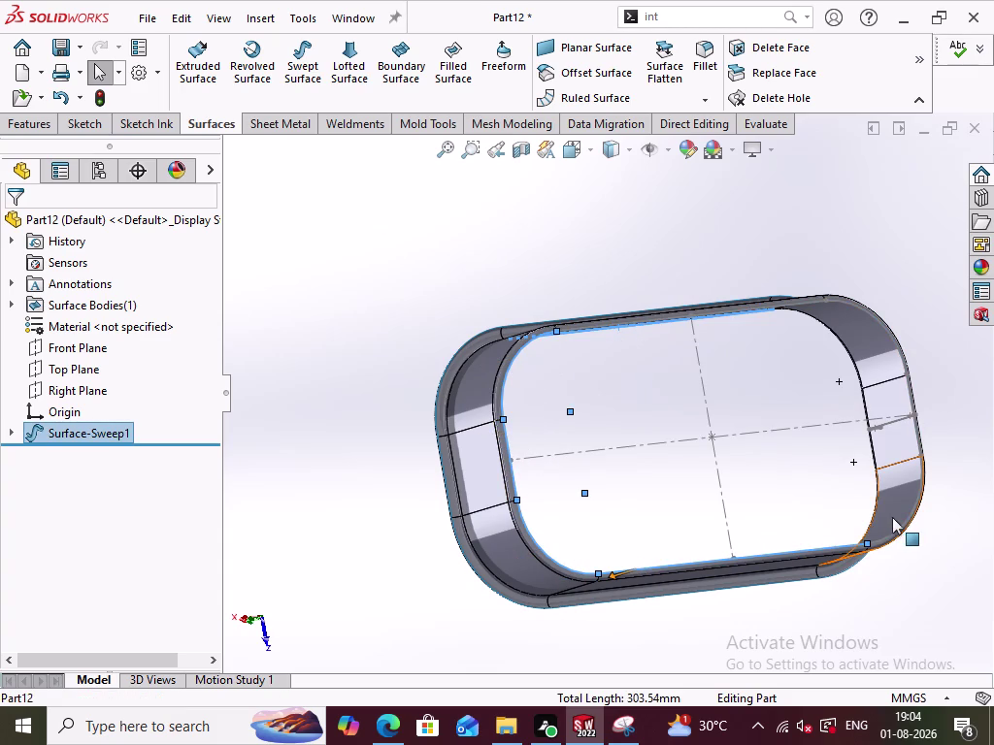
click(906, 515)
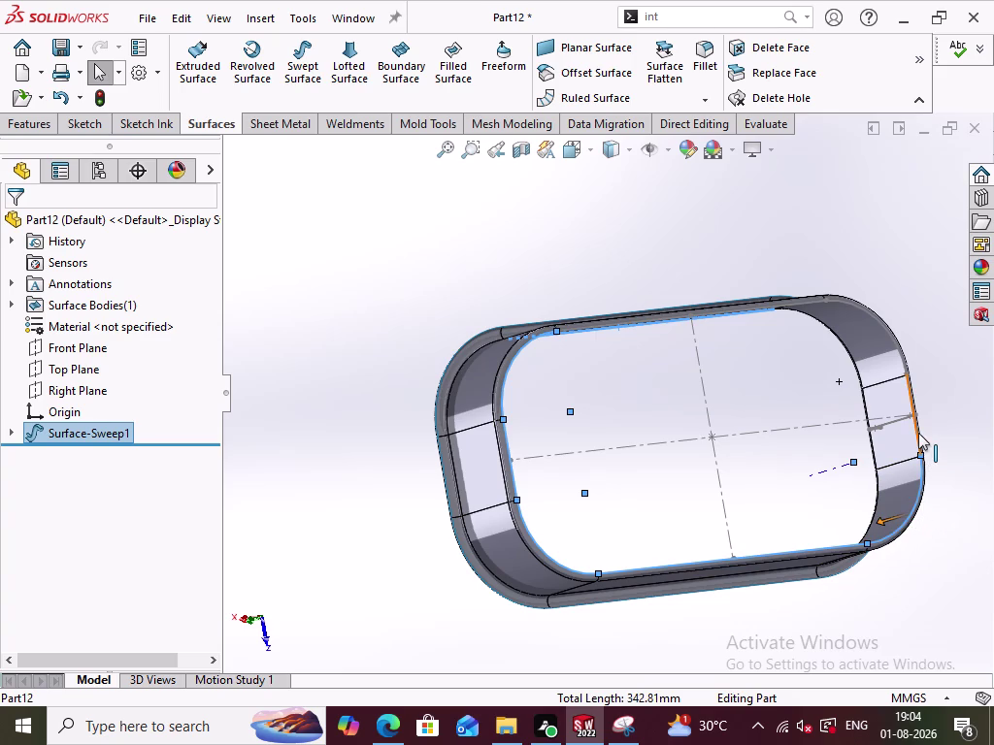
click(919, 433)
click(893, 337)
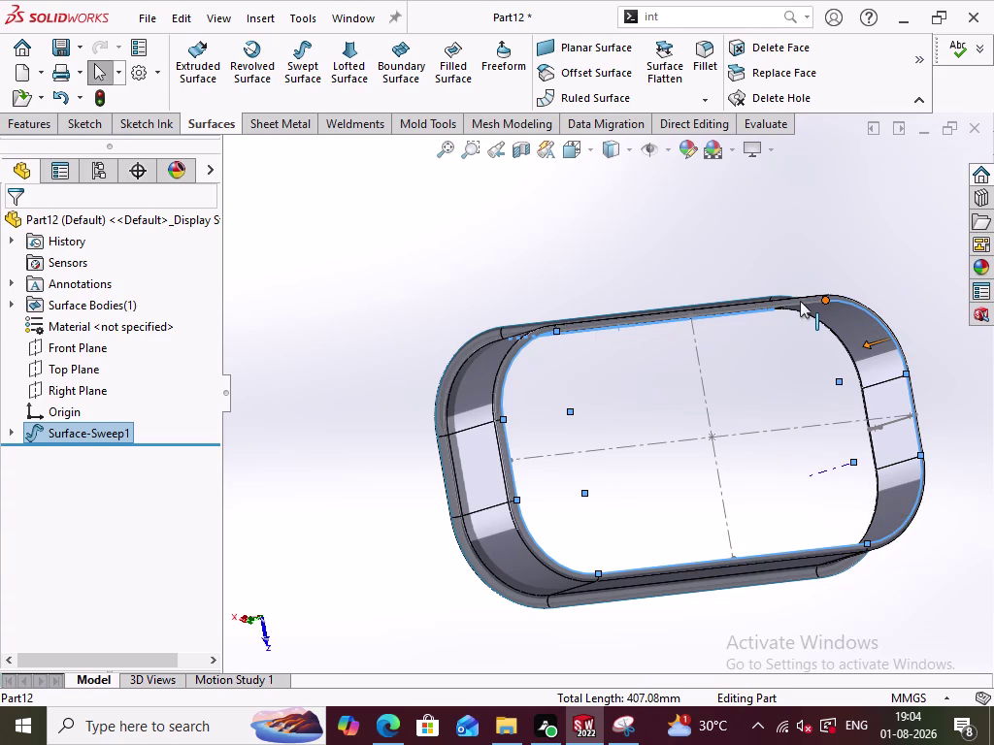
middle_drag(748, 621, 712, 528)
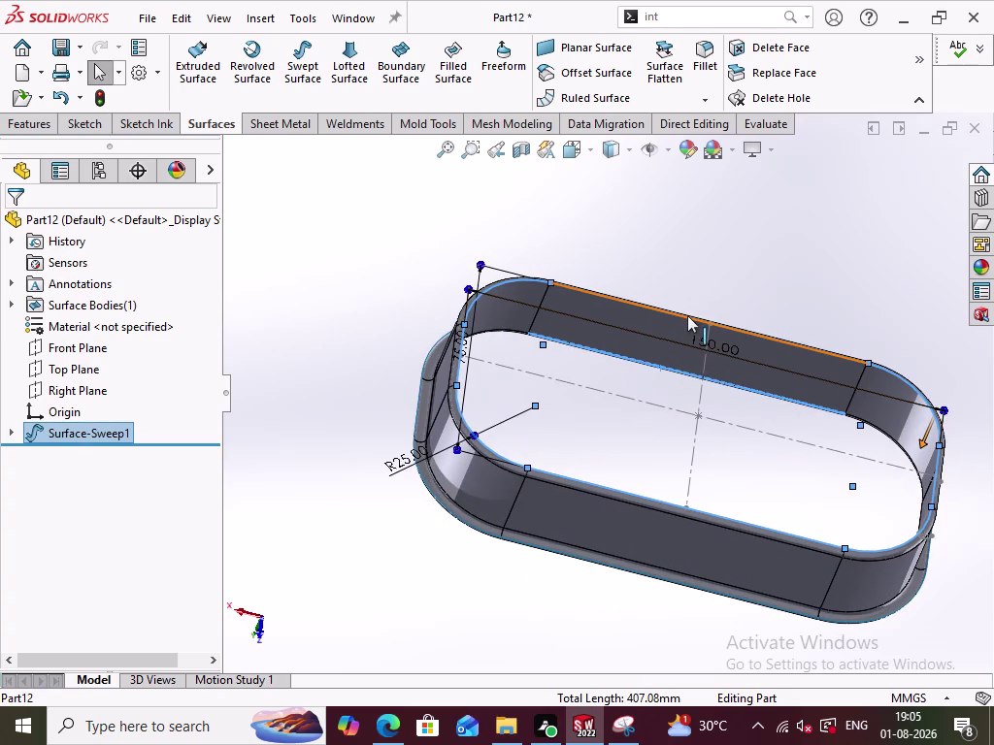
click(687, 315)
click(669, 371)
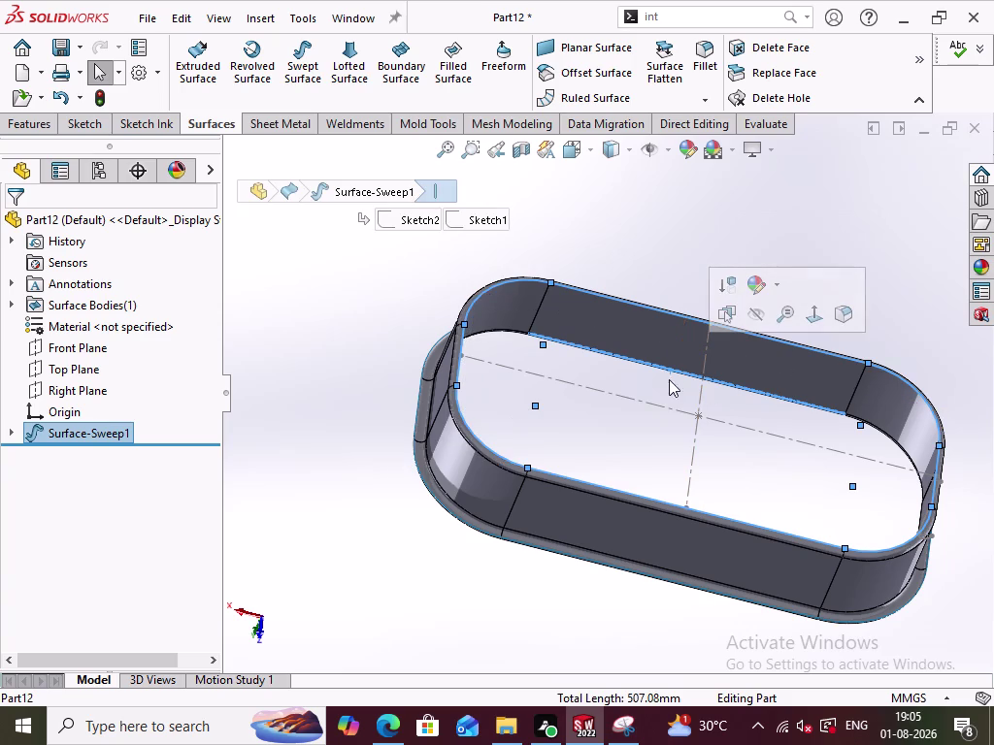
click(641, 361)
click(640, 361)
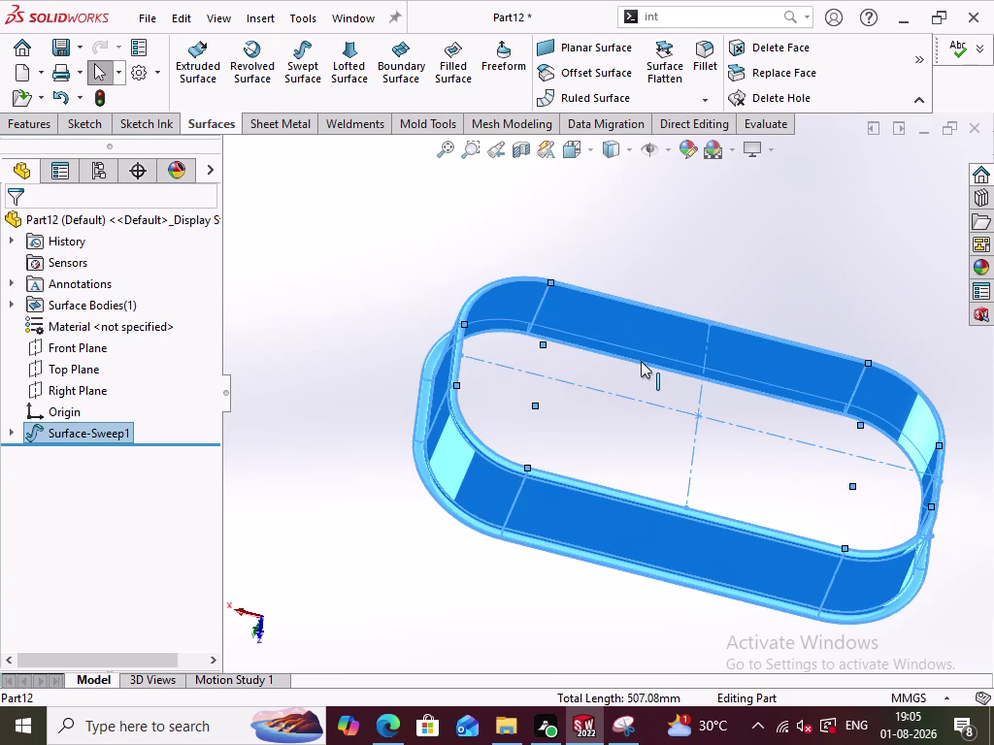
Clear the edge selection and try box-selecting the whole frame.
click(632, 263)
click(716, 266)
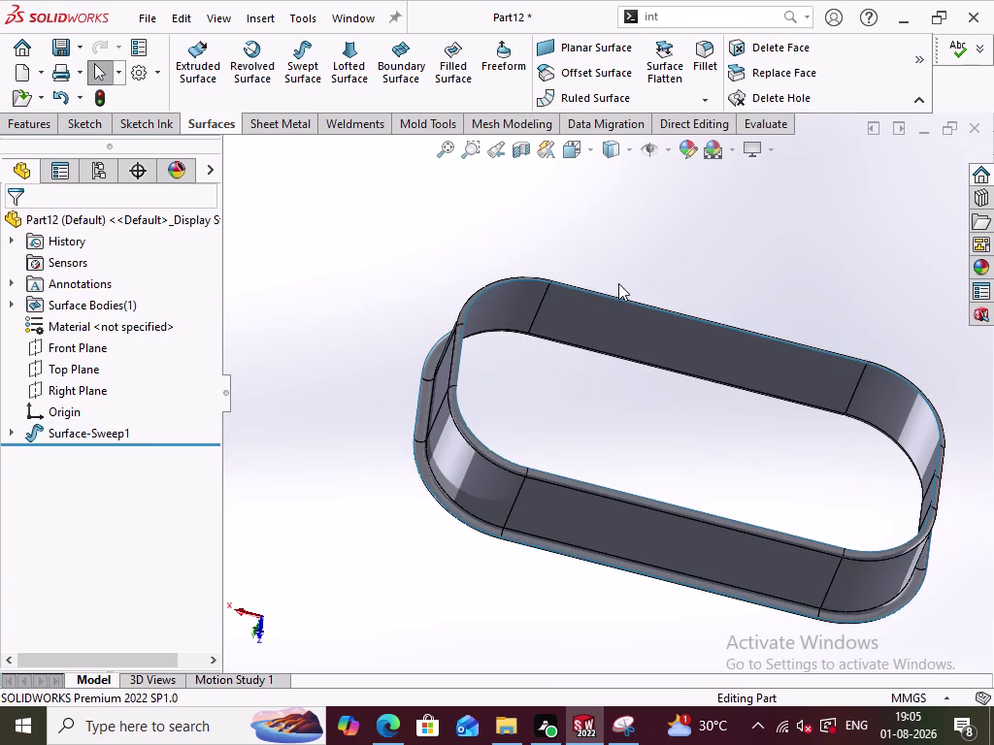
drag(966, 563, 412, 270)
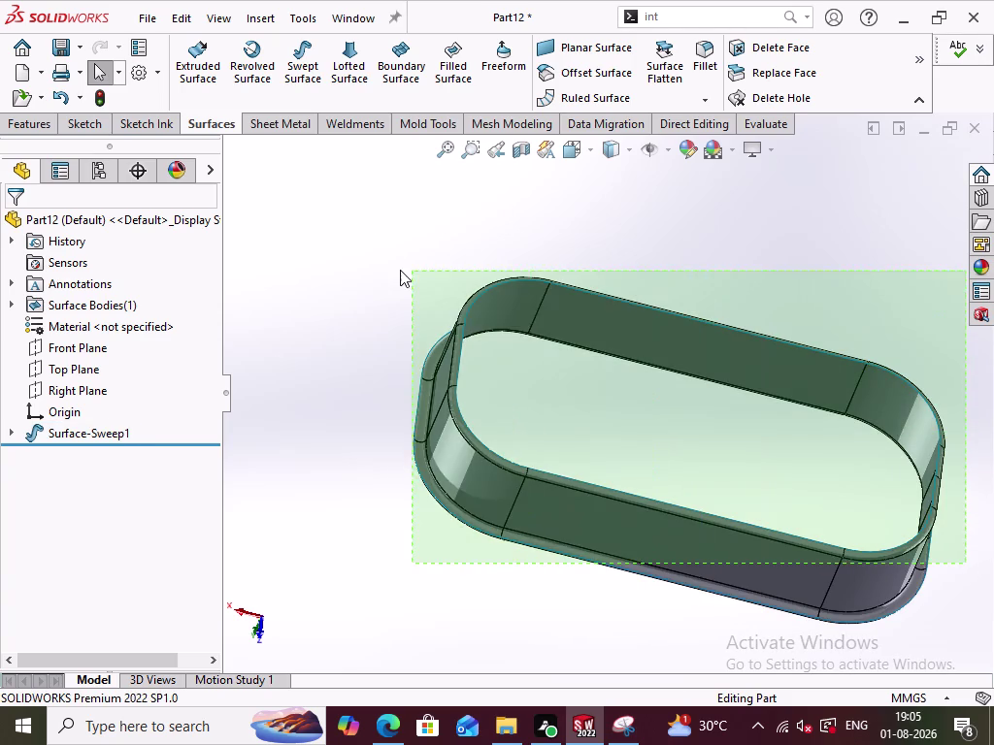
drag(412, 271, 394, 268)
click(646, 244)
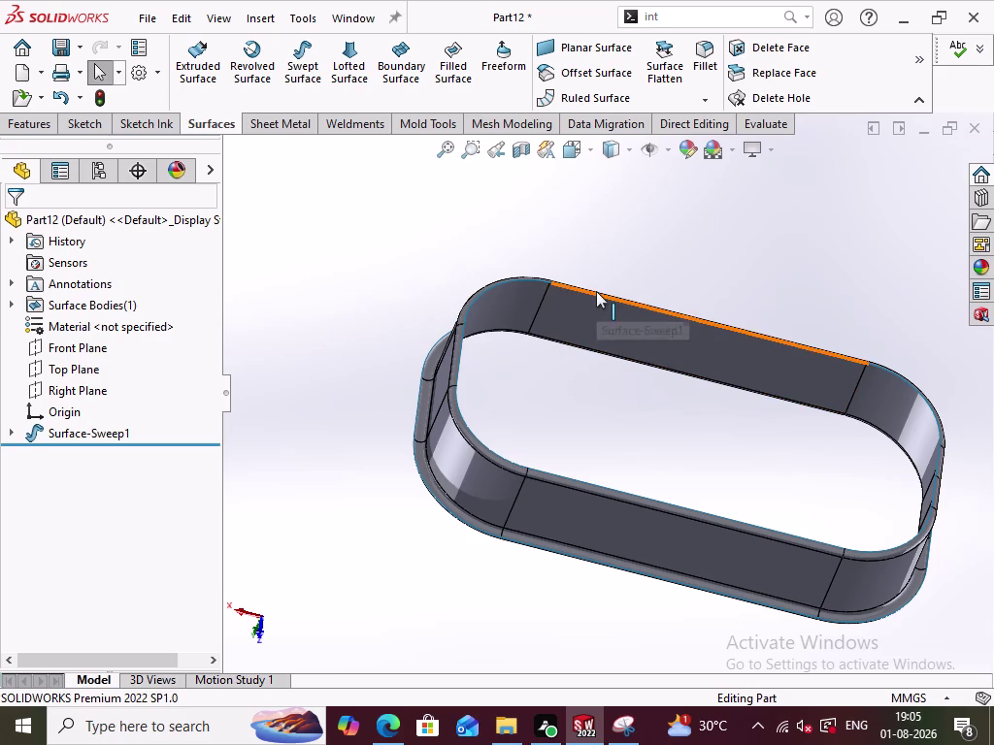
Reselect the closed bottom loop (back, left, corners, front, right edges) and start Filled Surface.
click(596, 292)
click(523, 280)
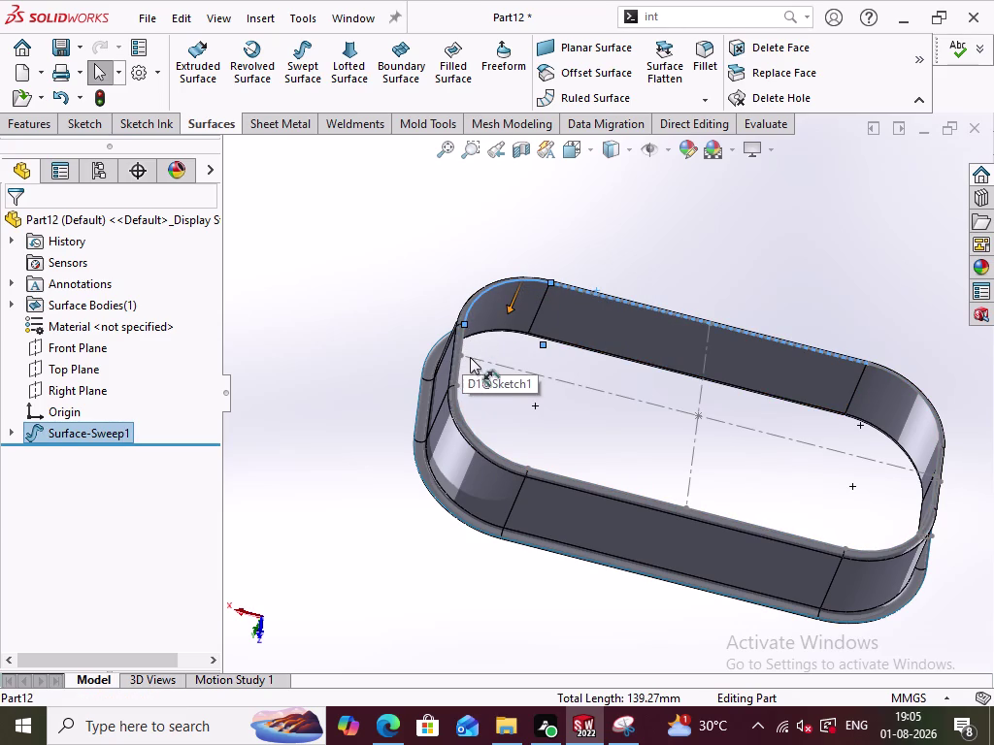
middle_drag(544, 398, 479, 390)
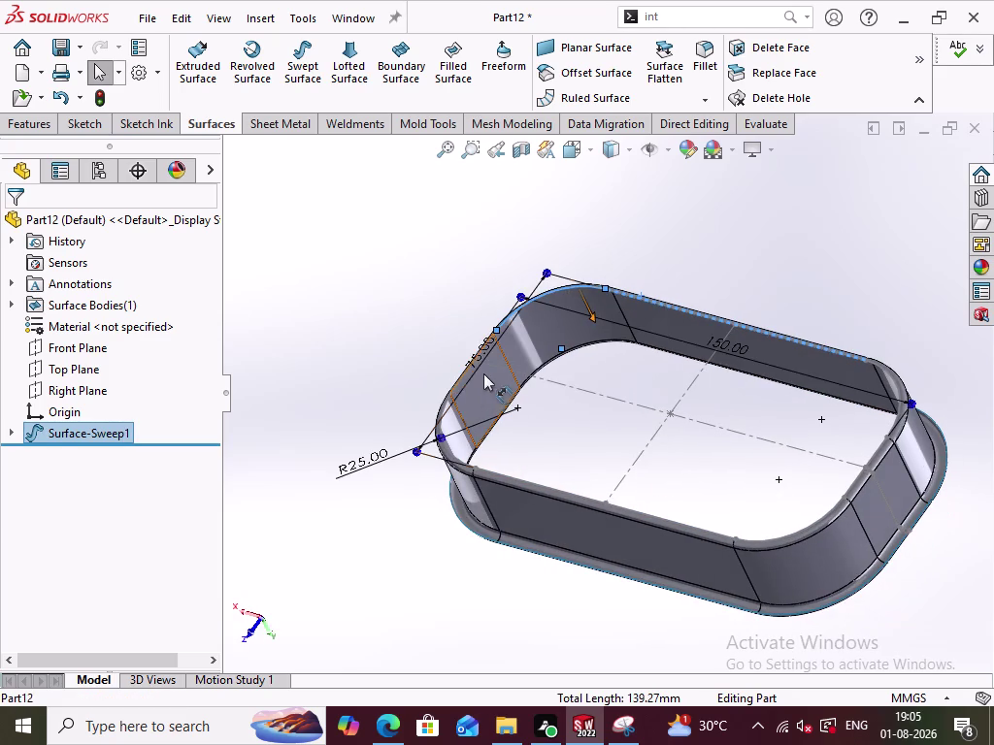
click(457, 378)
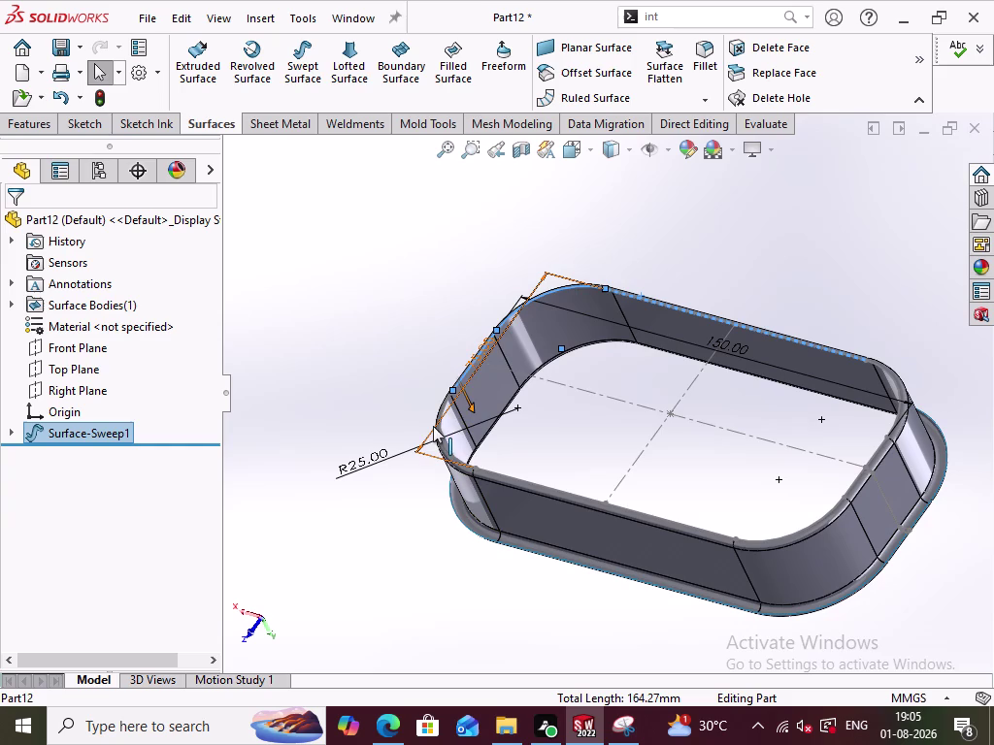
click(441, 428)
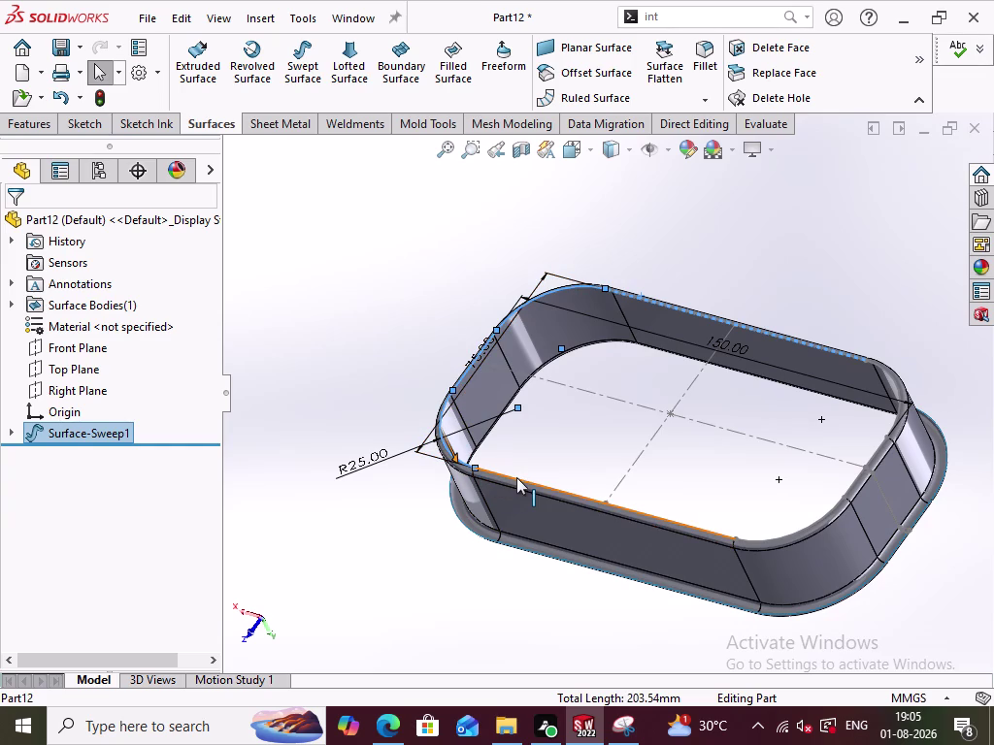
click(517, 477)
click(800, 530)
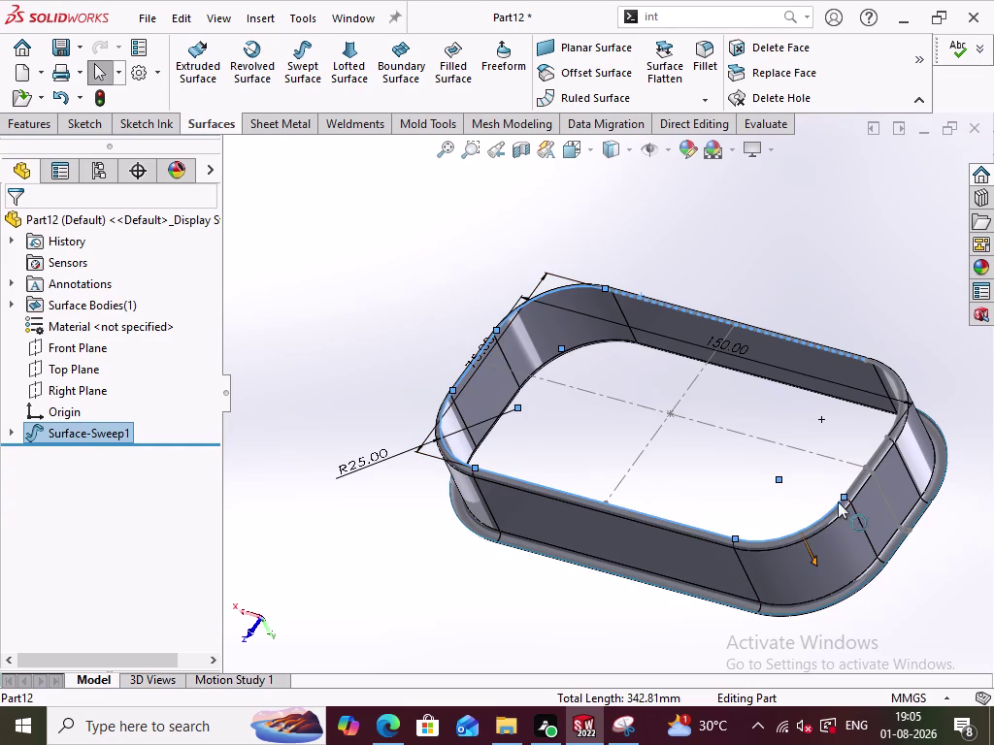
click(856, 481)
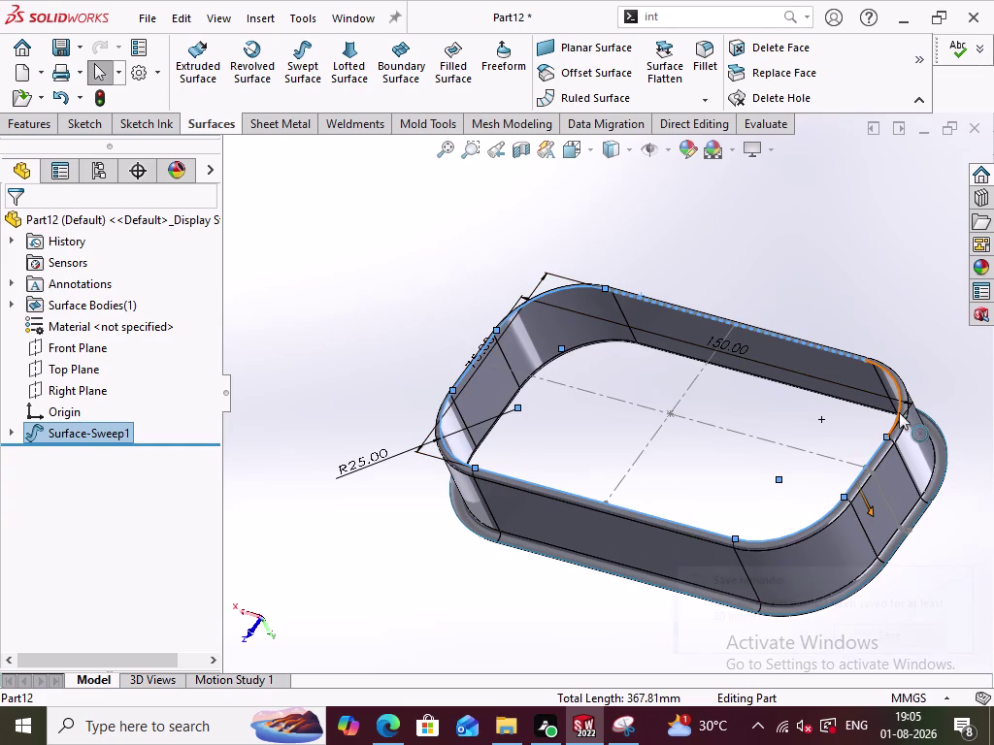
click(899, 413)
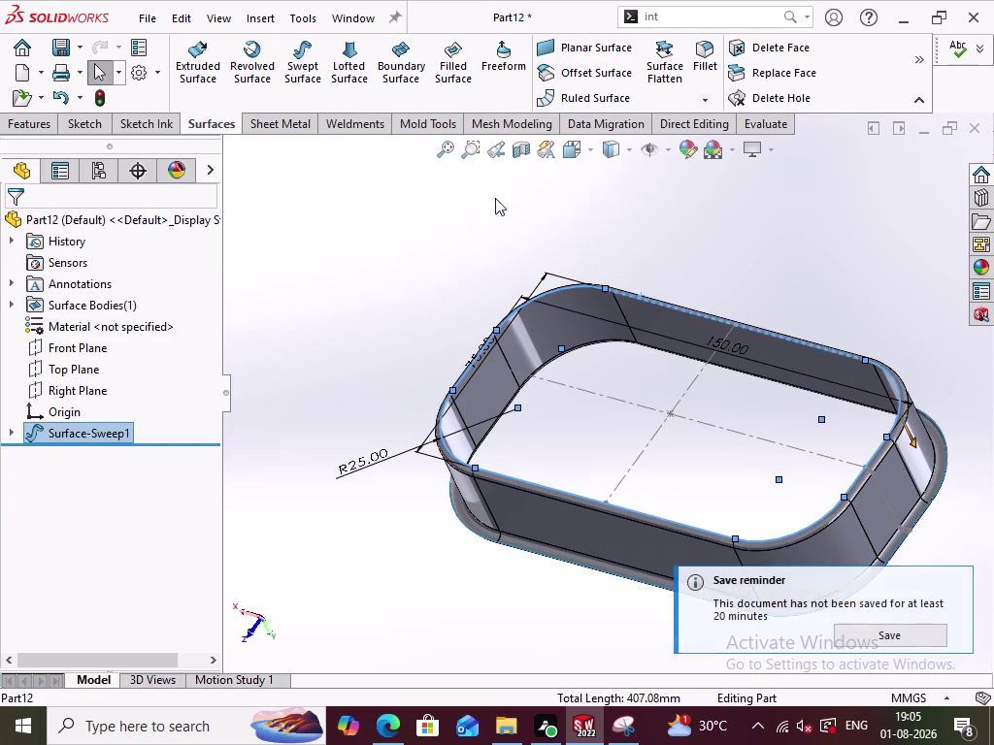
click(458, 69)
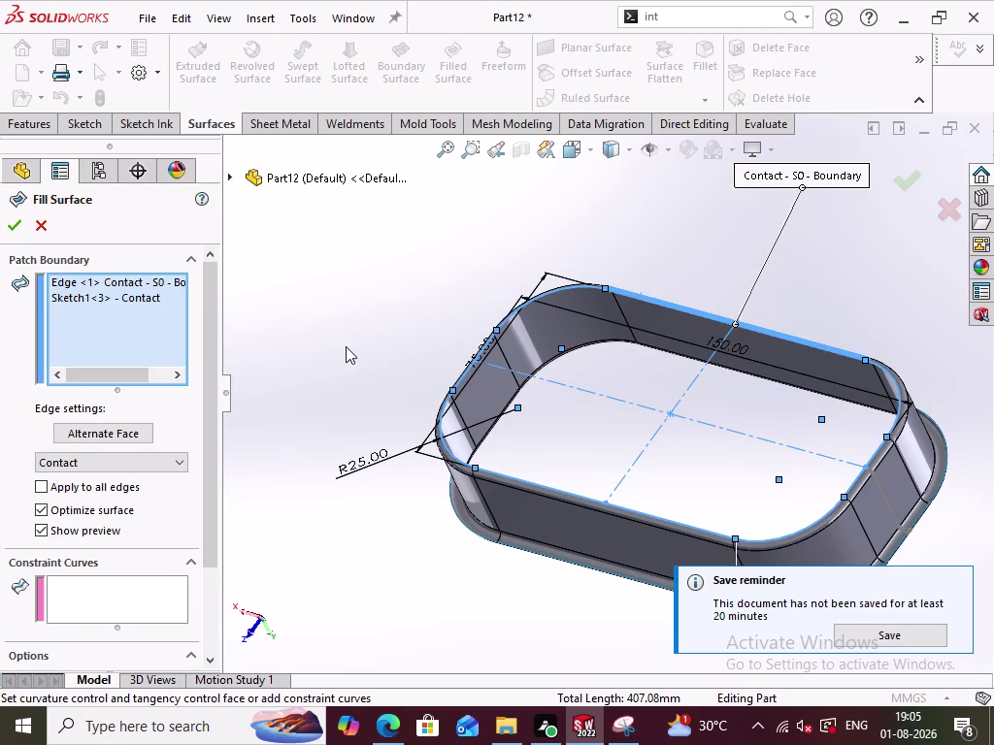
Remove stray Edge<1> from the patch boundary, keep Sketch1<3>, and accept the fill.
middle_drag(345, 346, 451, 520)
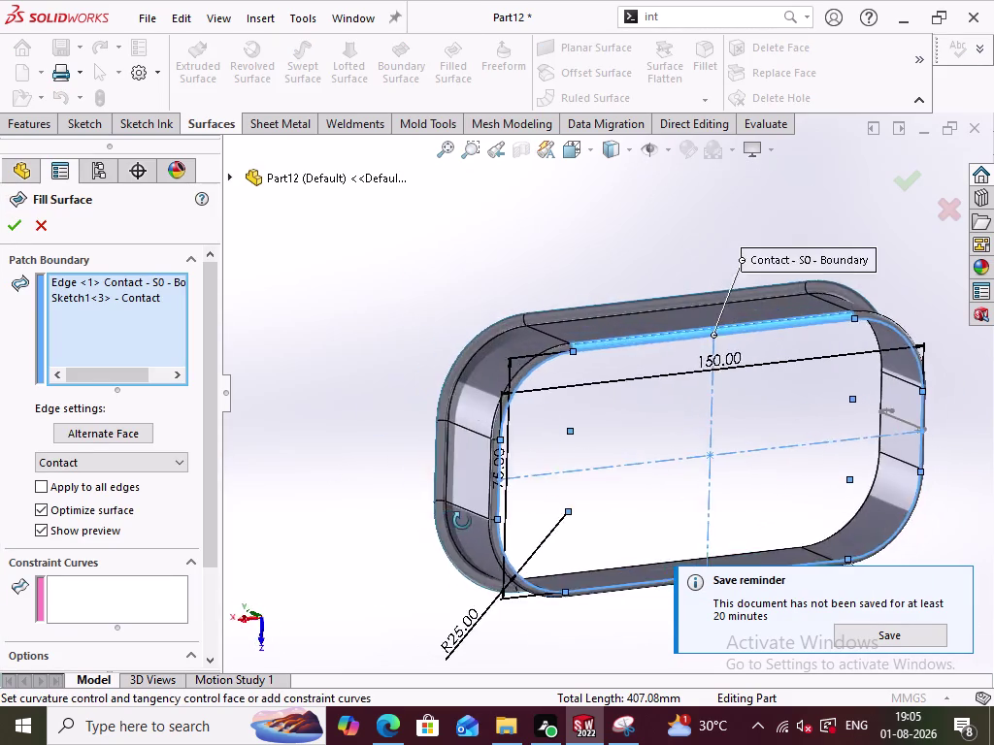
middle_drag(452, 520, 411, 593)
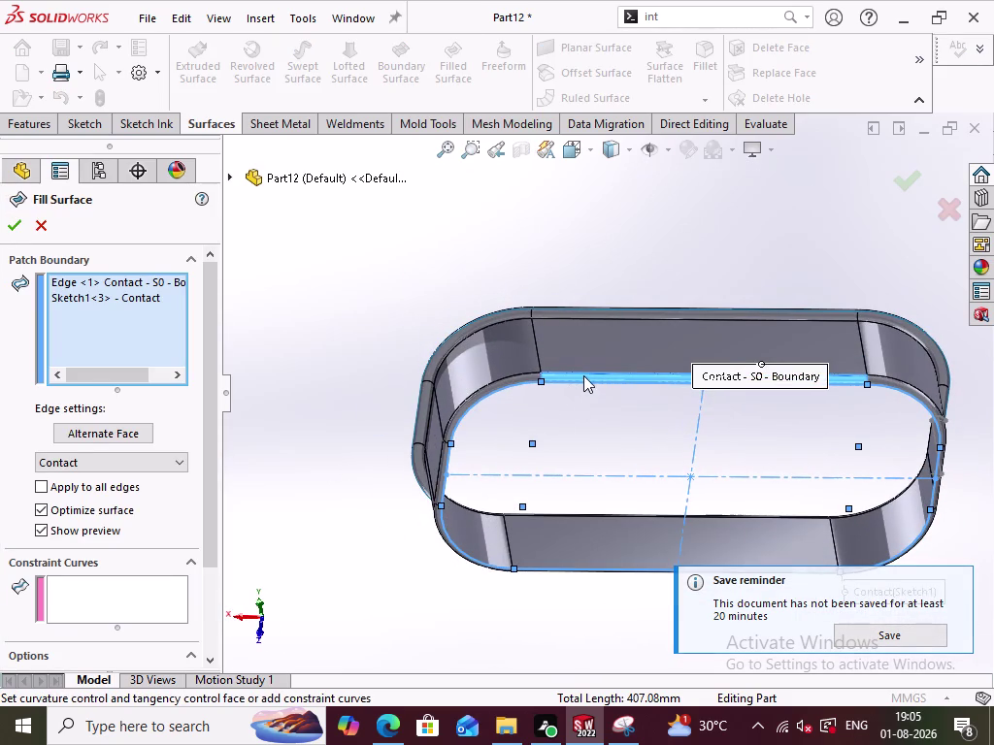
right_click(107, 277)
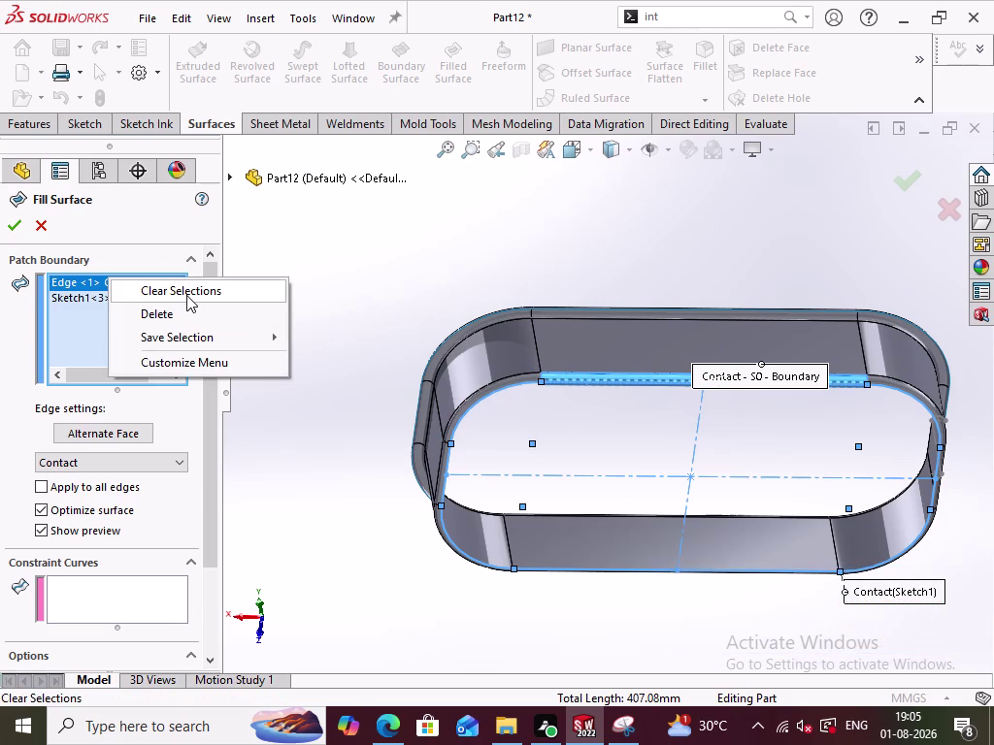
click(167, 308)
middle_drag(321, 411, 227, 392)
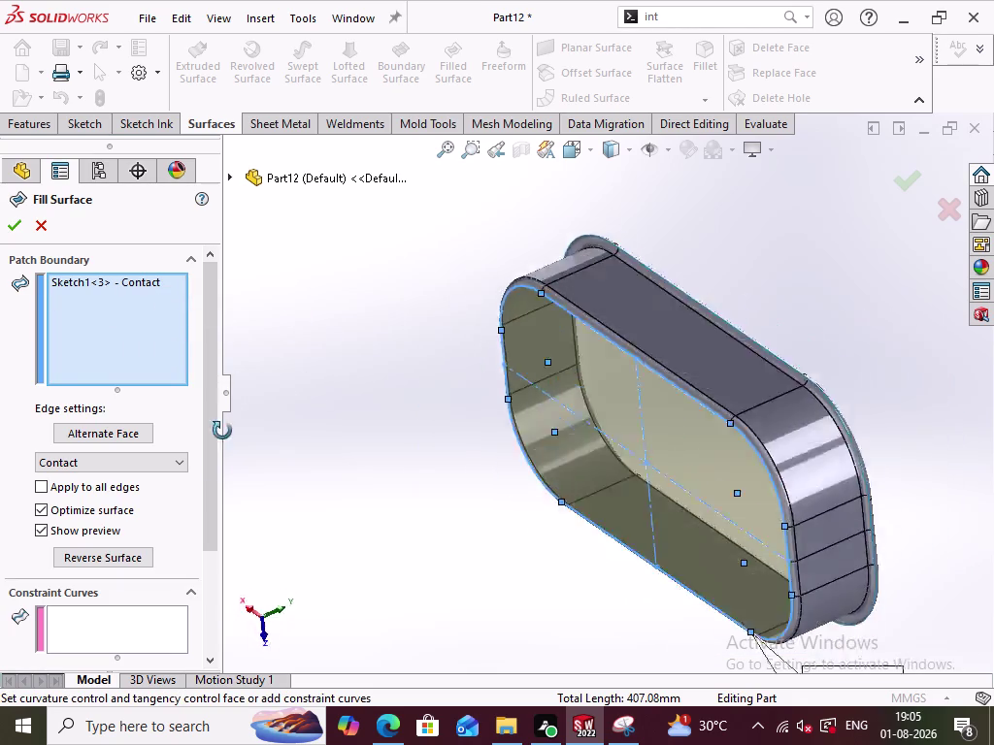
middle_drag(227, 392, 152, 462)
click(18, 232)
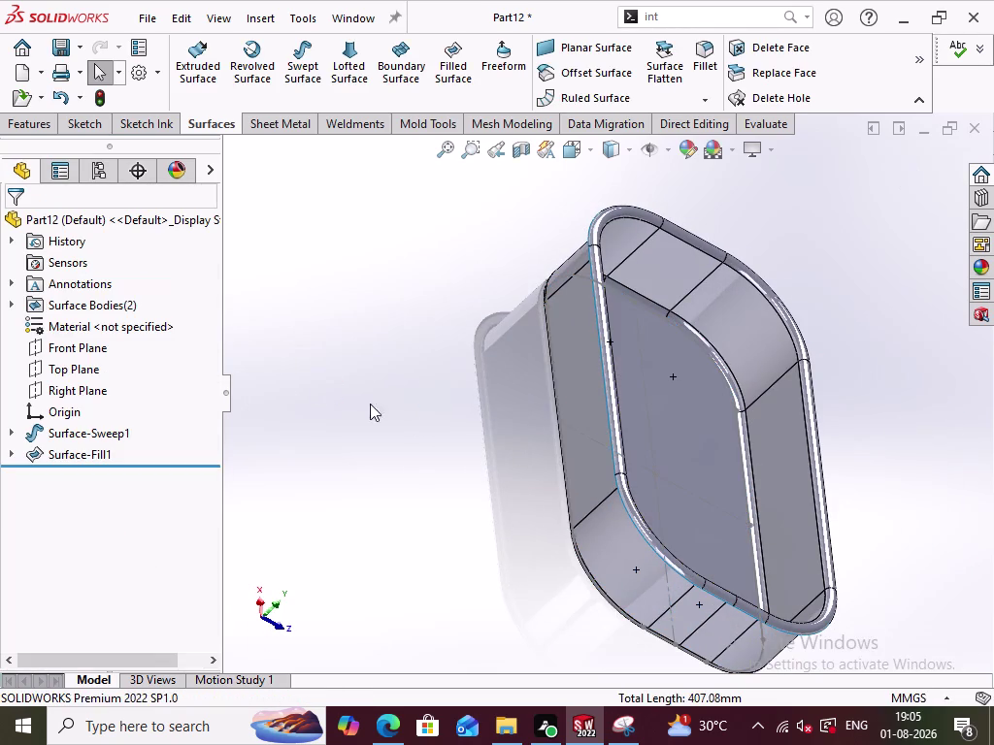
Hide the original Sketch1 so only the frame and its fill show.
click(440, 424)
middle_drag(466, 429, 358, 486)
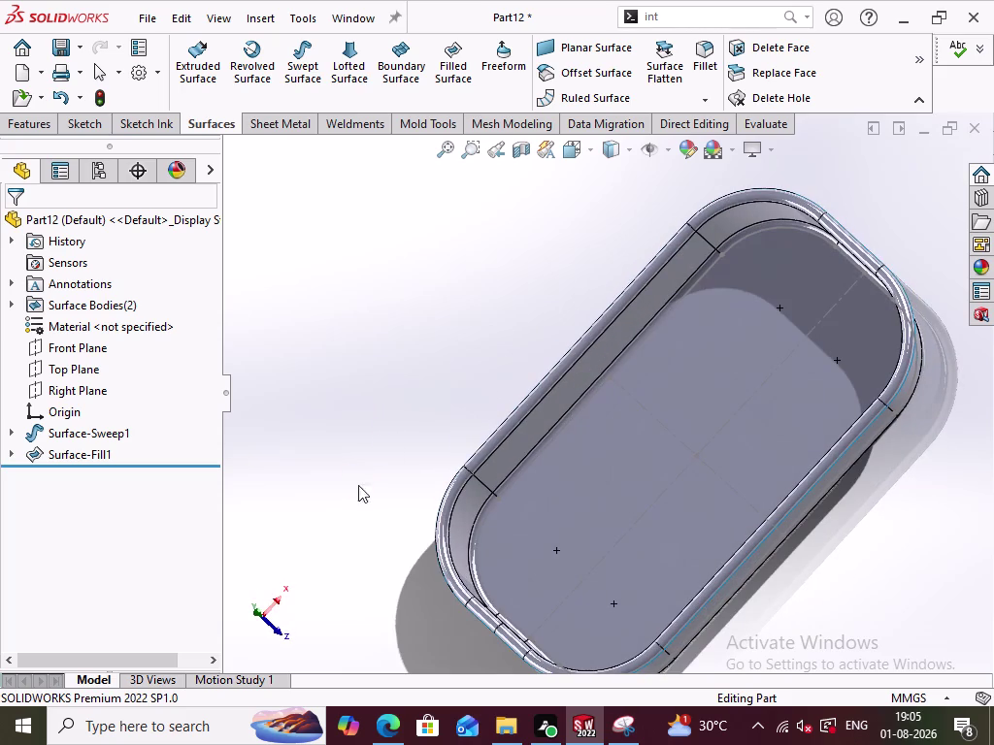
right_click(554, 550)
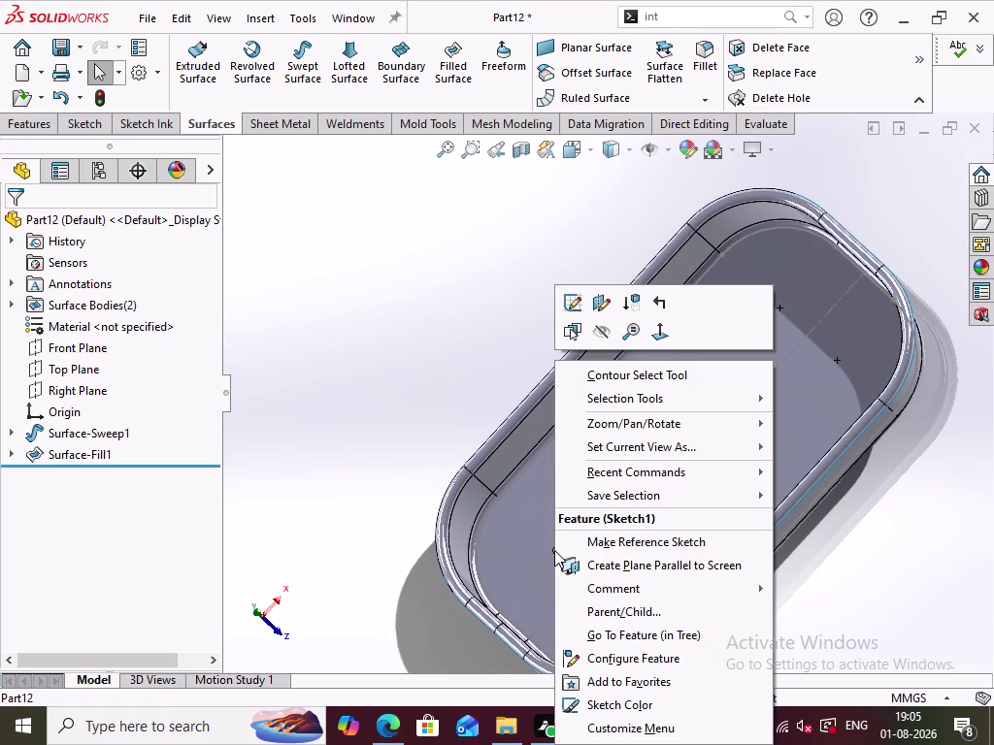
click(604, 336)
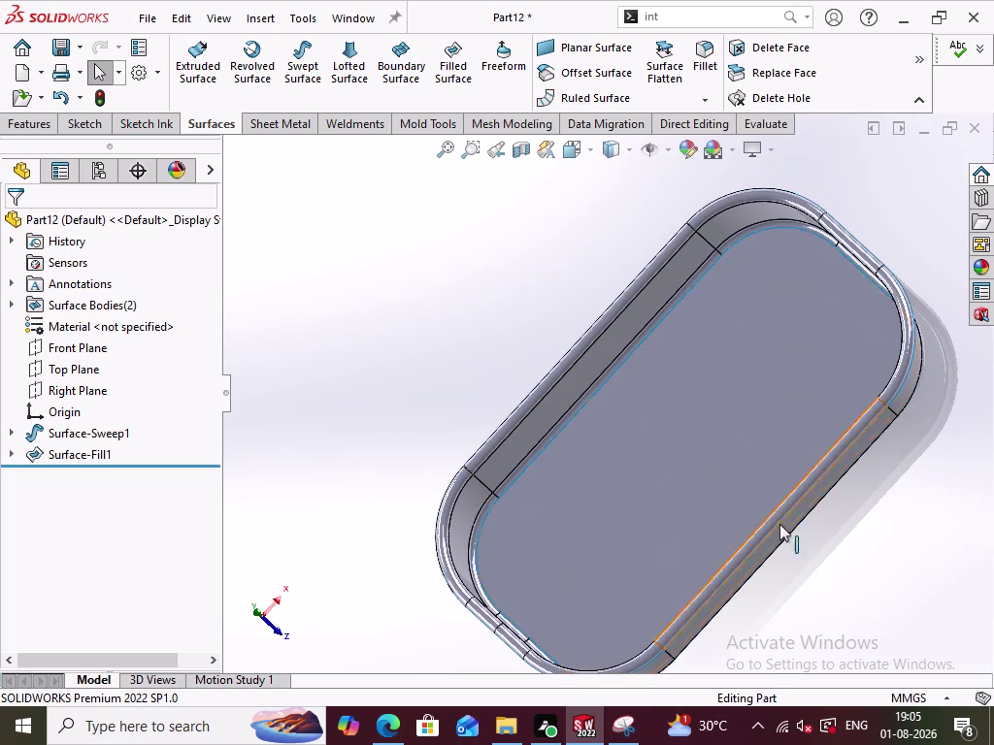
Inspect the frame from another side, return to isometric view, and select the filled bottom face.
scroll(up, 3)
middle_drag(855, 541, 899, 418)
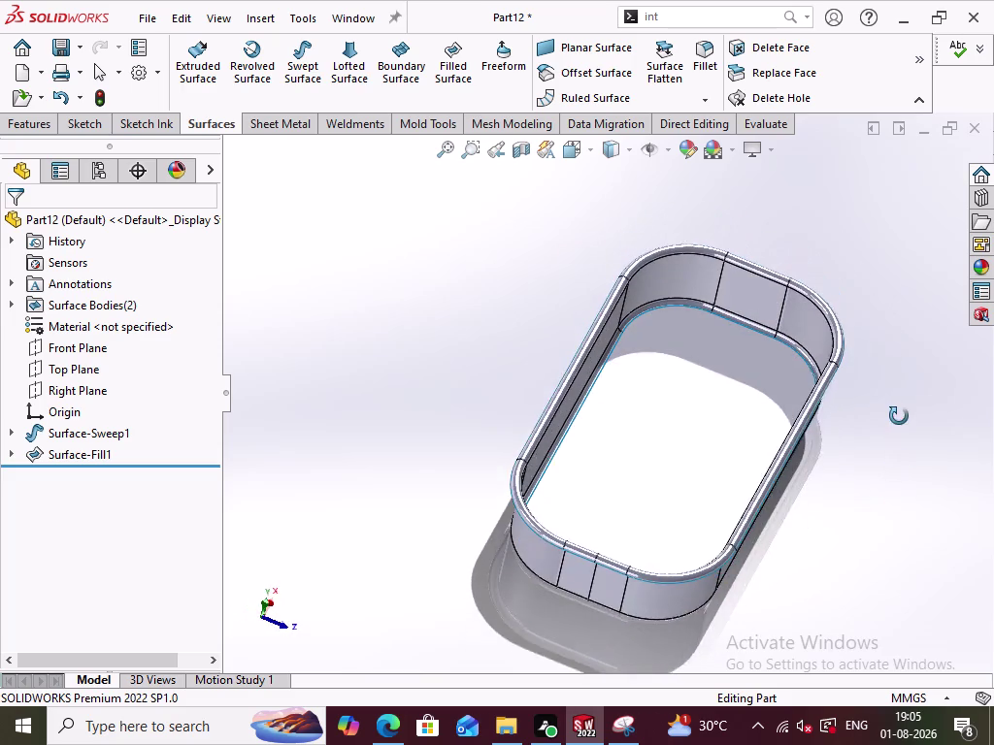
middle_drag(899, 418, 899, 413)
key(ctrl+7)
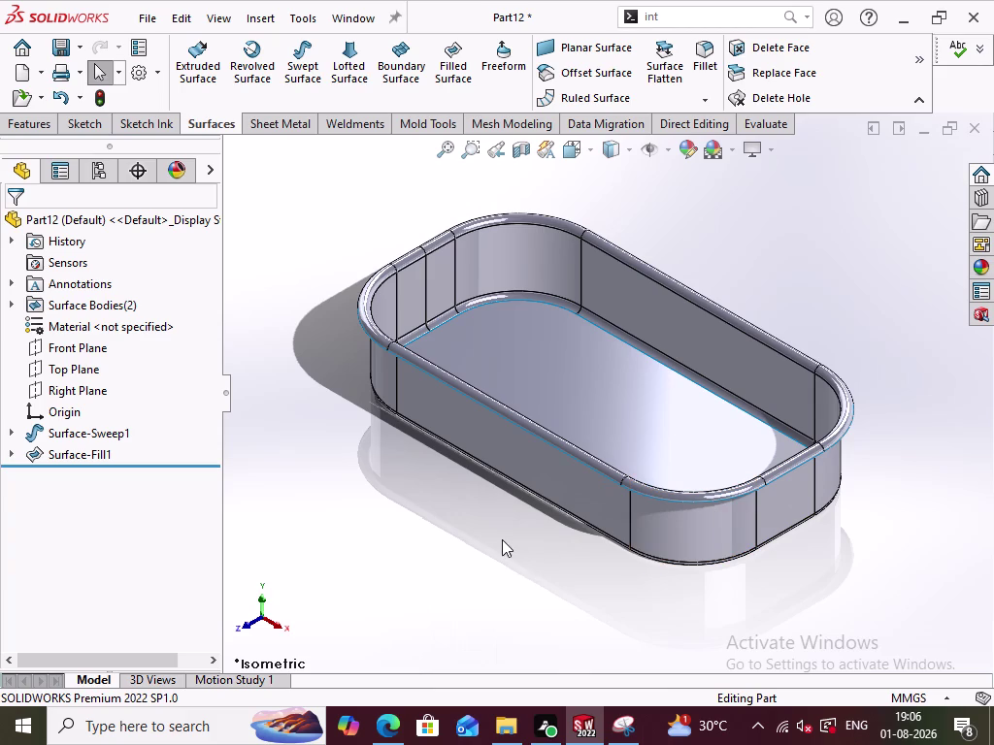
click(604, 381)
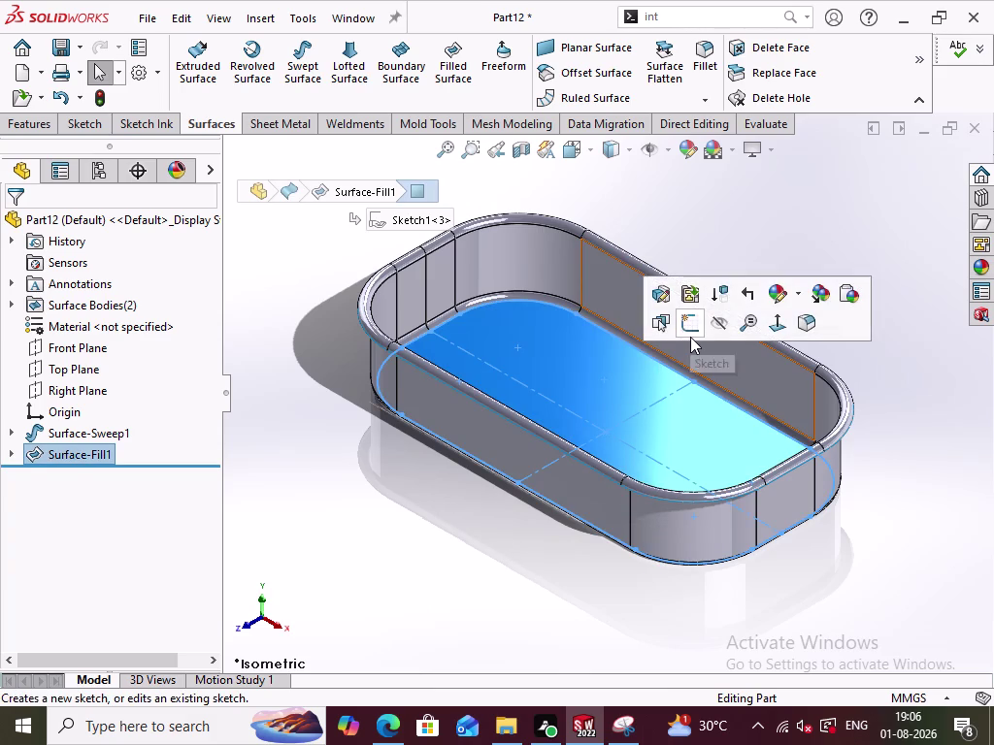
Sketch a vertical centre-point straight slot on the filled face, left of the origin.
click(690, 337)
click(686, 590)
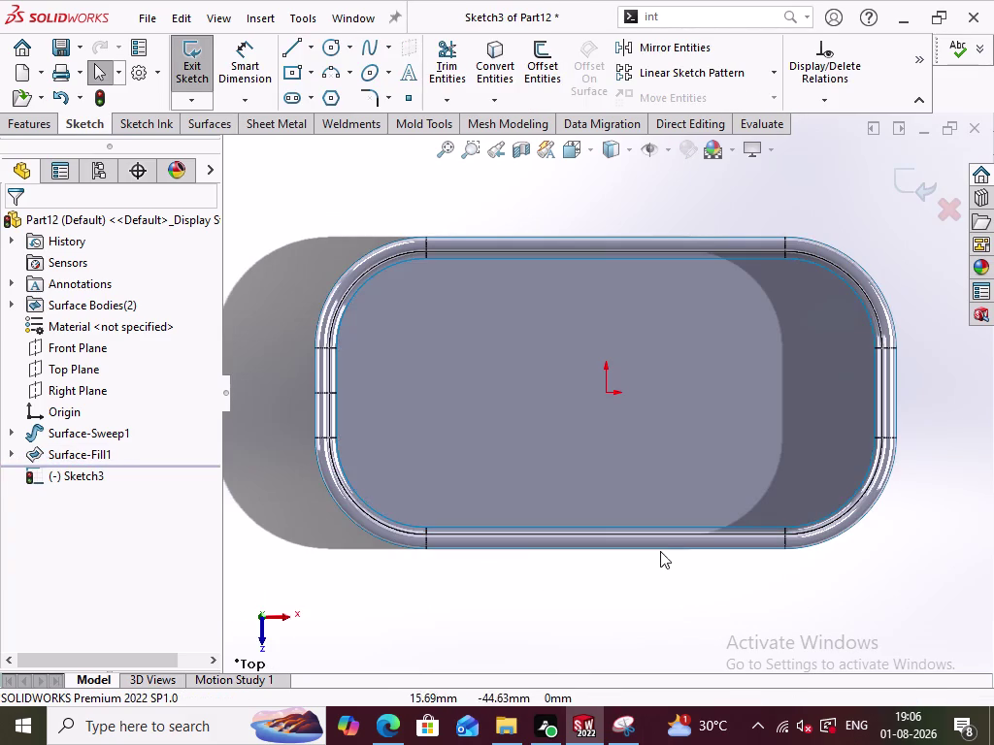
scroll(up, 3)
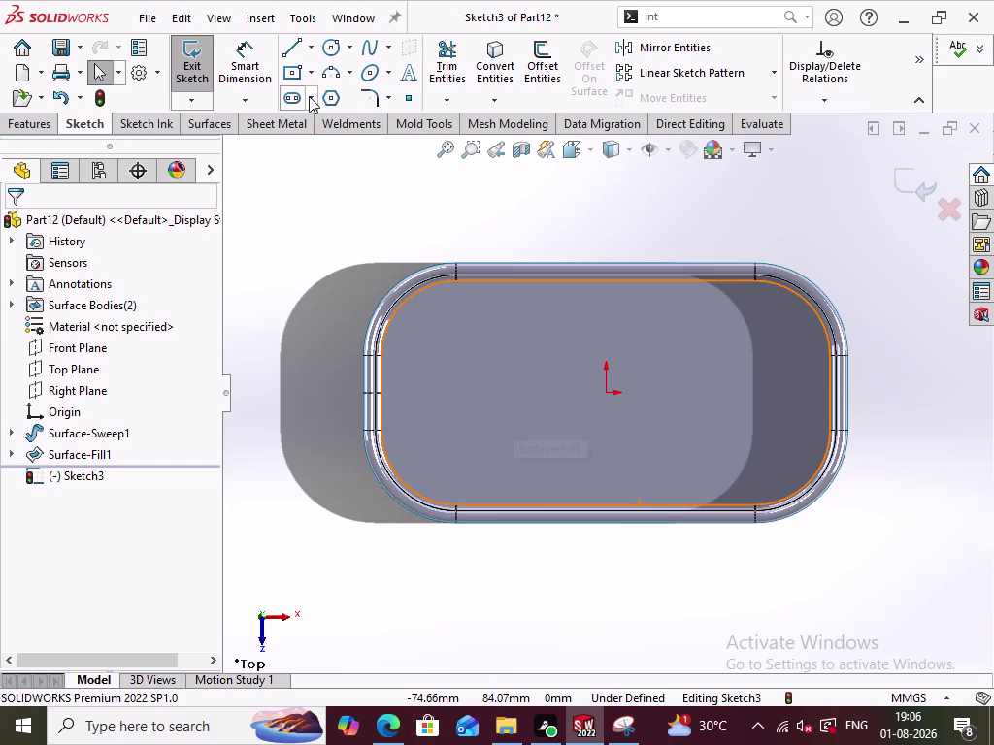
click(310, 96)
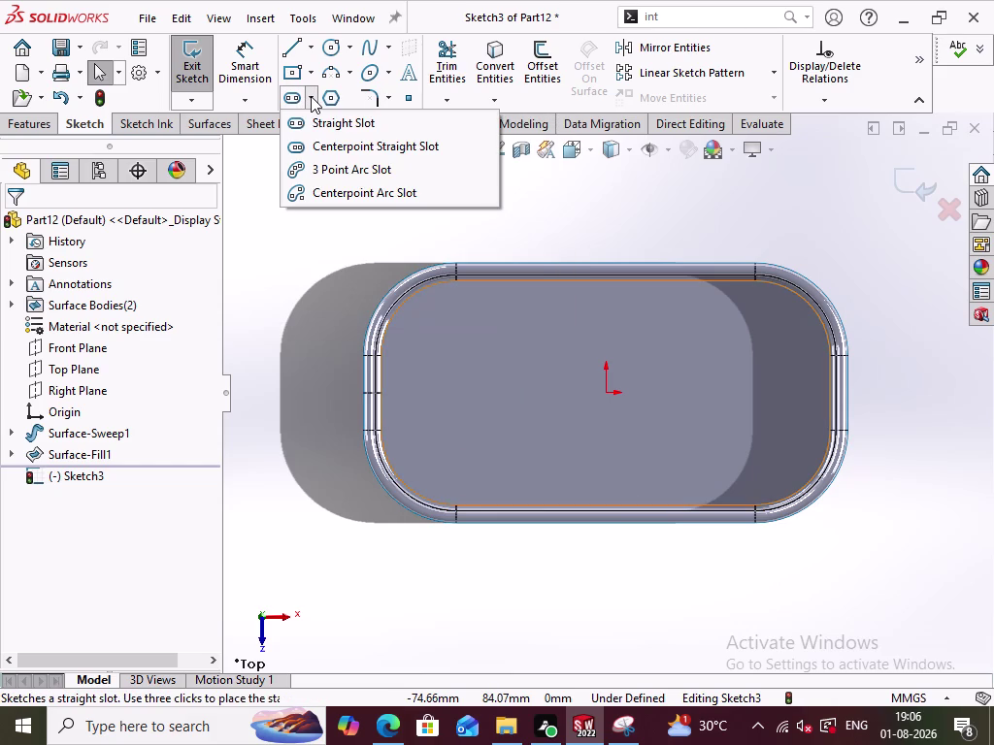
click(306, 96)
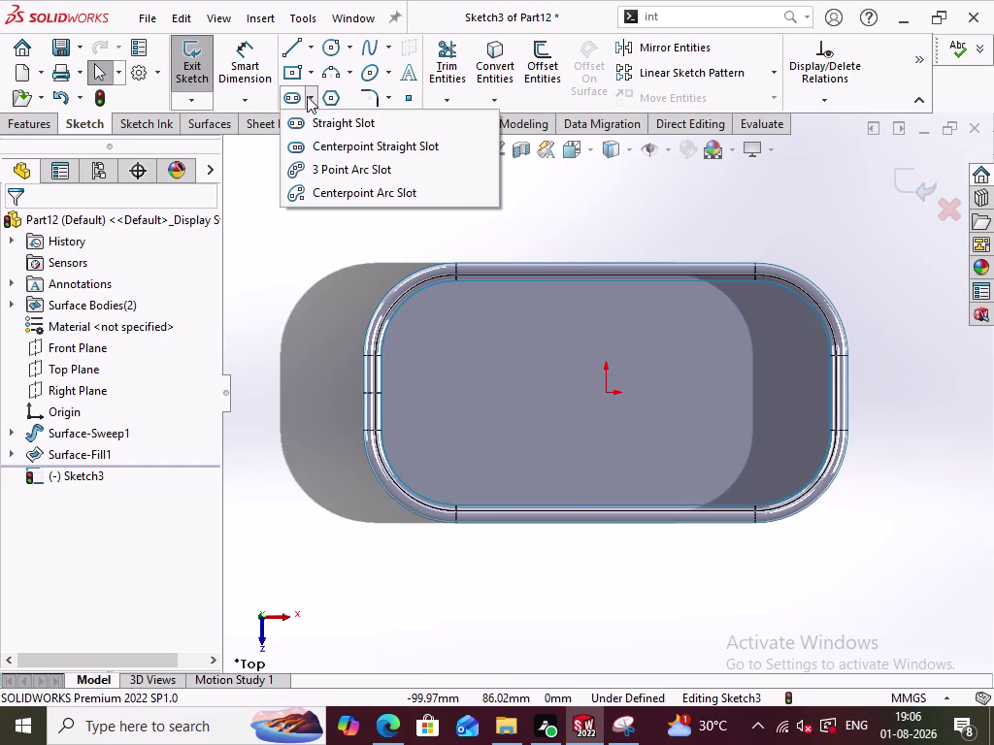
click(309, 145)
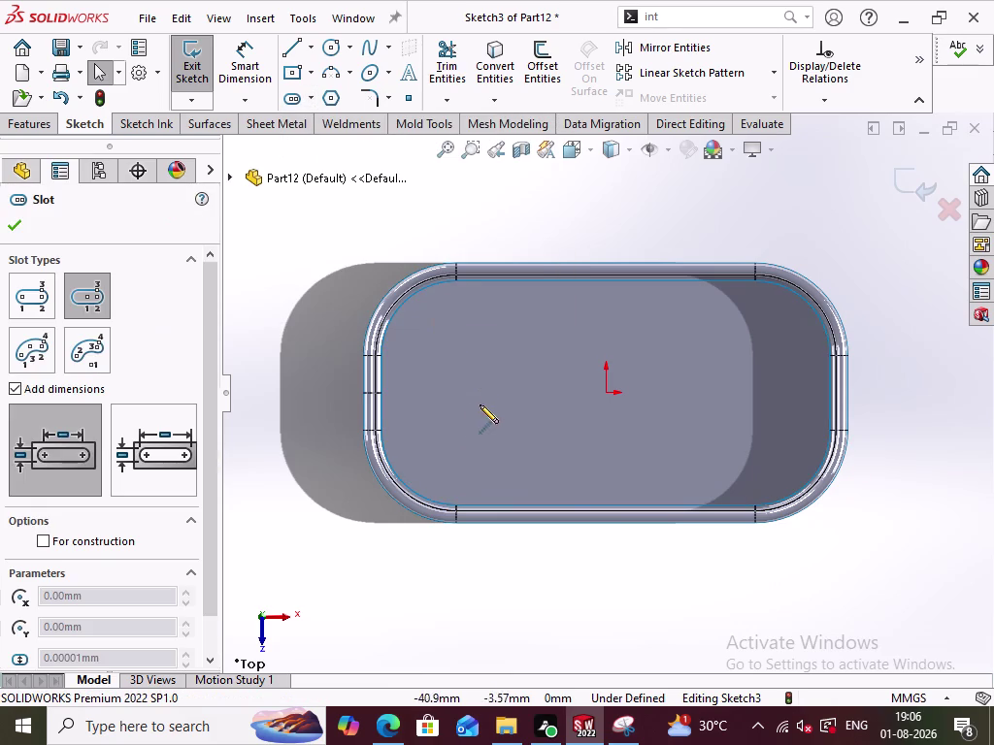
click(457, 396)
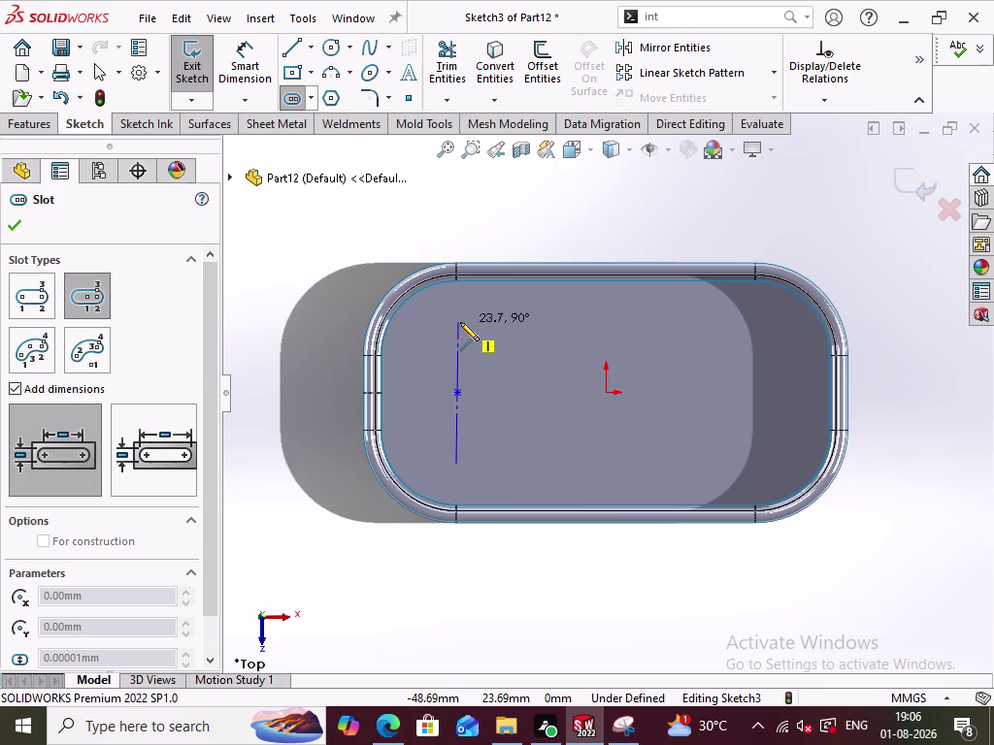
click(460, 321)
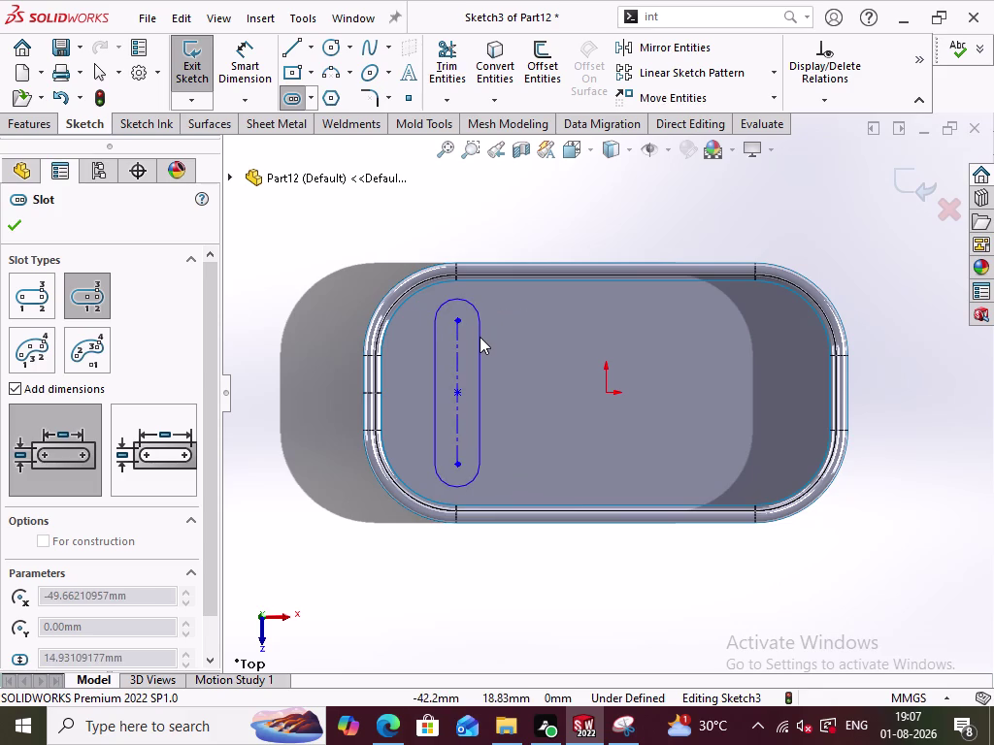
click(483, 340)
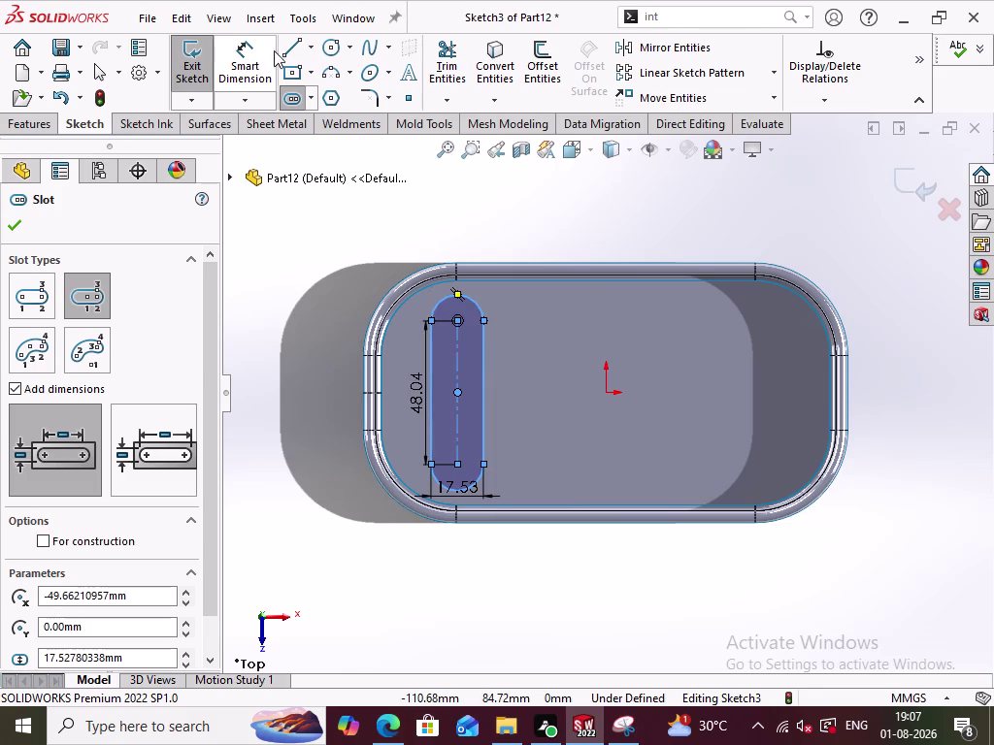
click(258, 70)
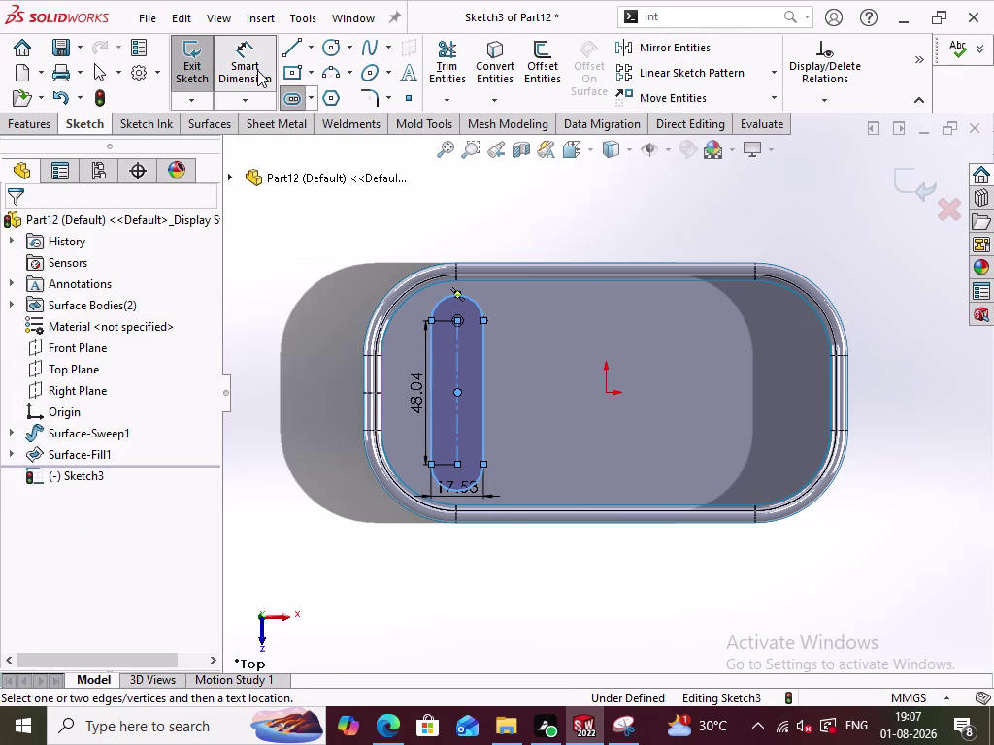
Delete the slot's 17.53 width dimension.
scroll(down, 3)
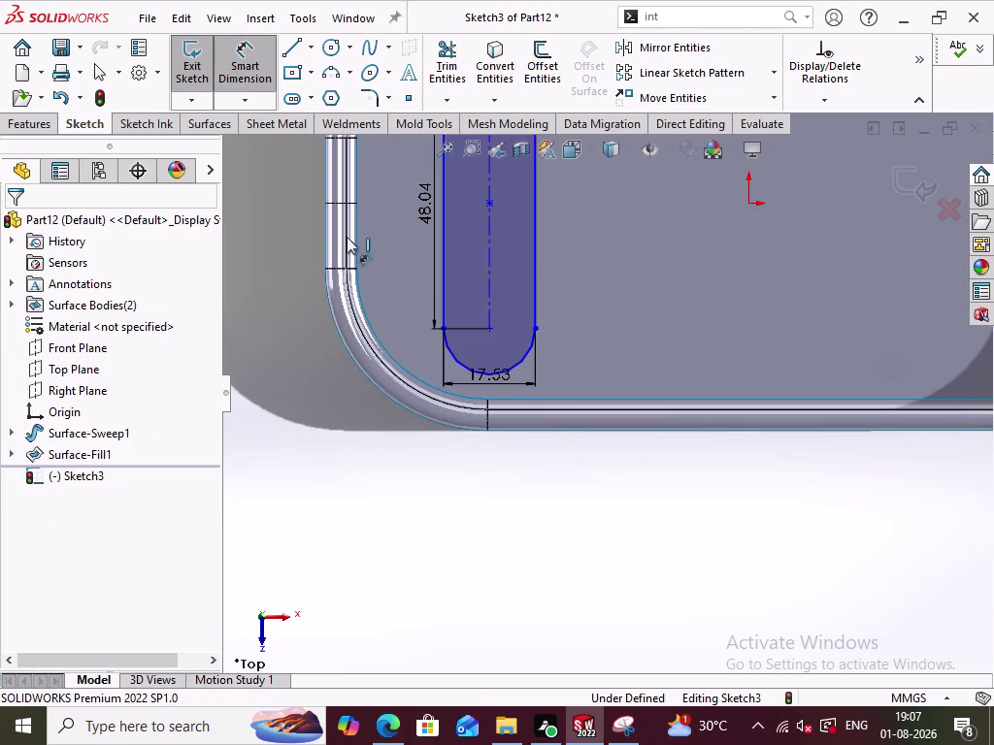
click(257, 45)
right_click(514, 378)
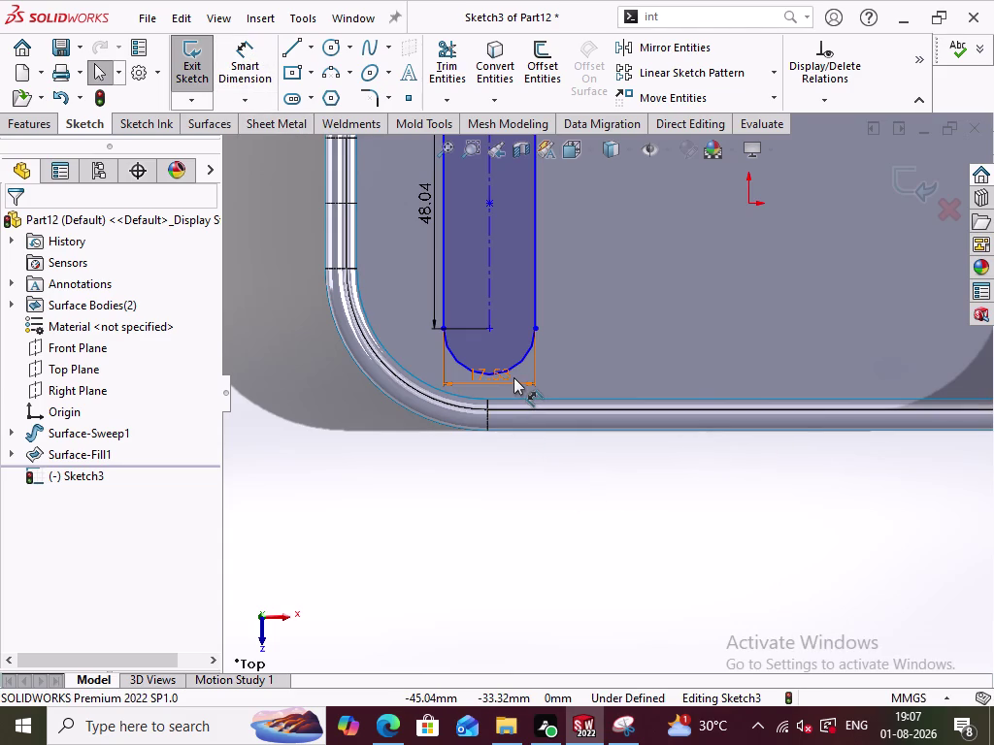
click(599, 497)
Add a Horizontal relation between the slot centre and the origin.
scroll(up, 3)
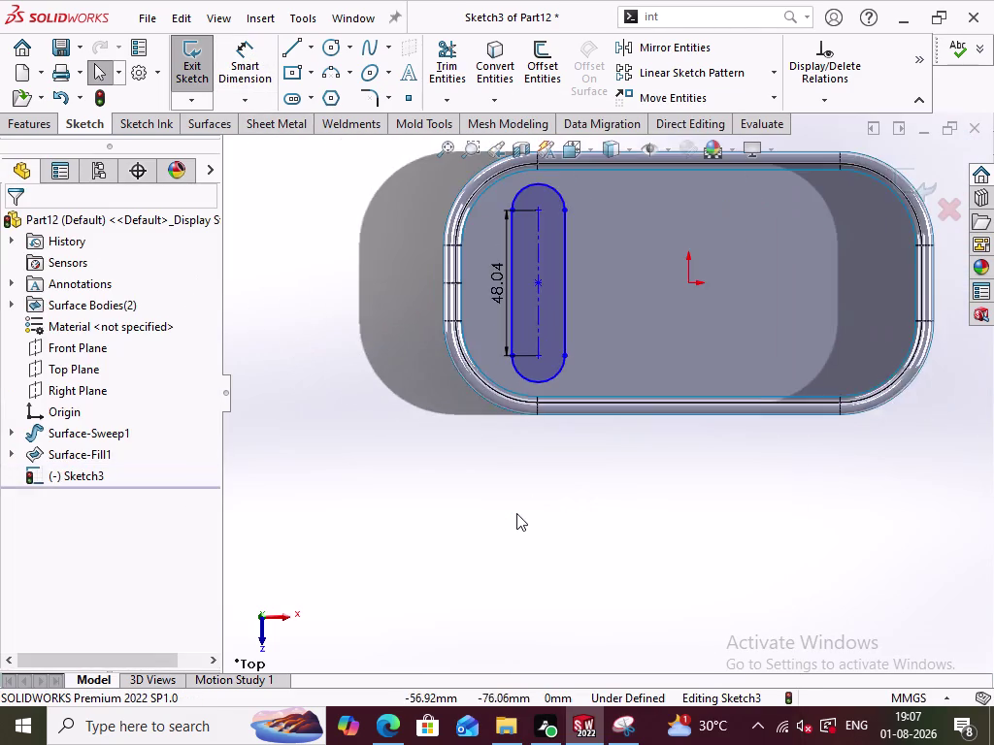
scroll(up, 3)
scroll(down, 3)
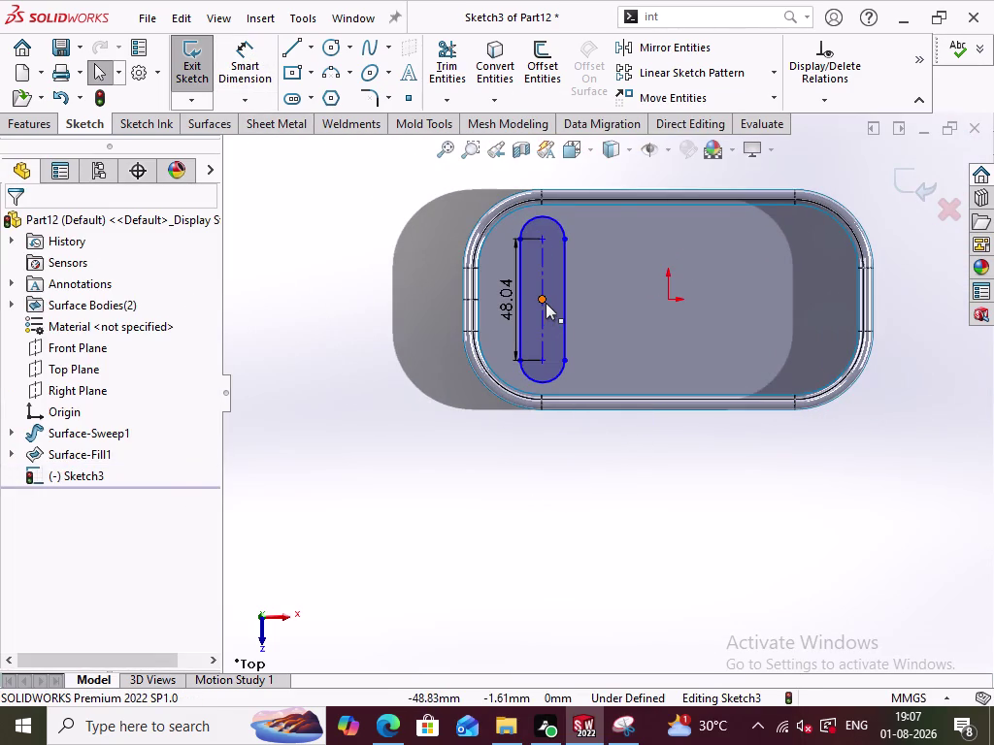
click(546, 301)
click(670, 298)
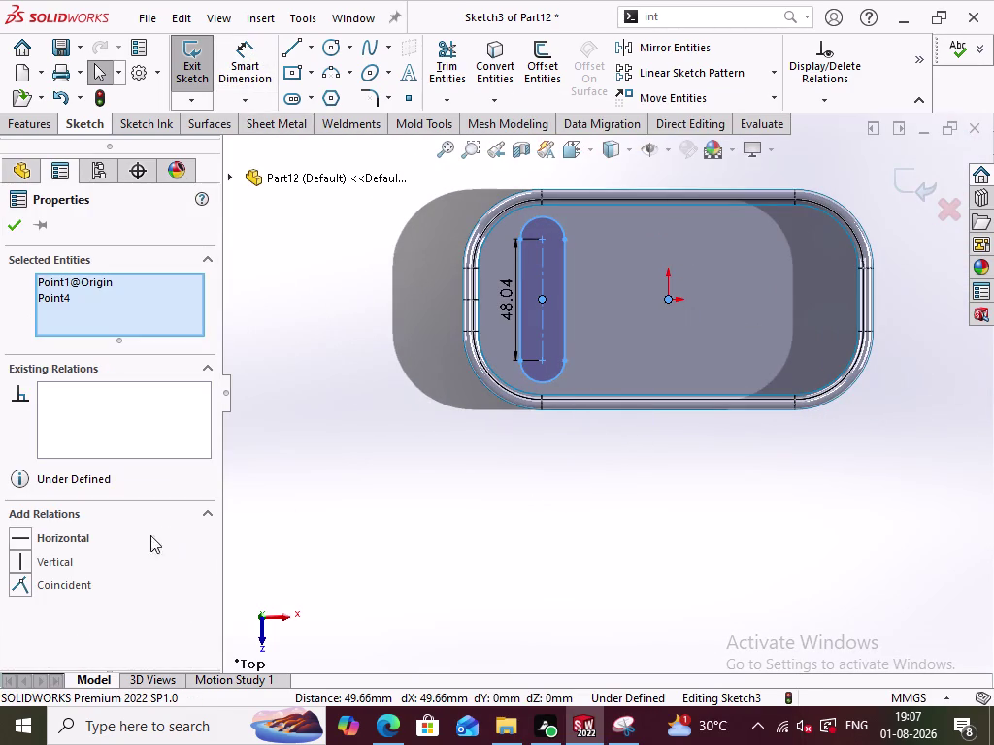
click(78, 538)
click(446, 508)
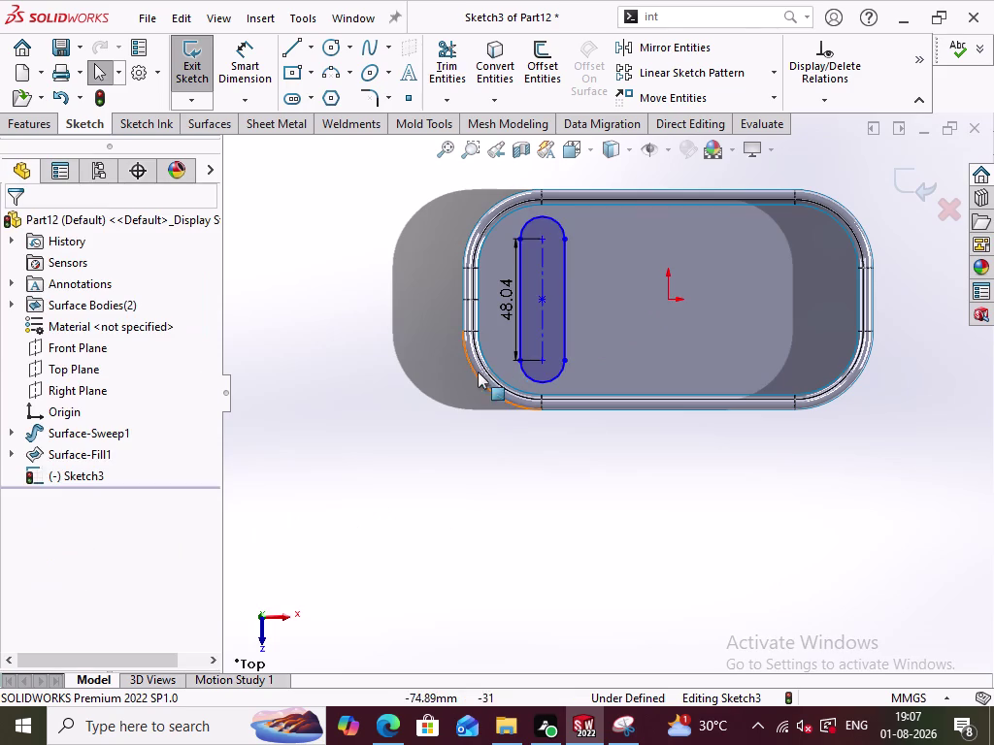
Change the 48.04 slot length to 40, then dimension from frame left edge to slot end.
double_click(505, 300)
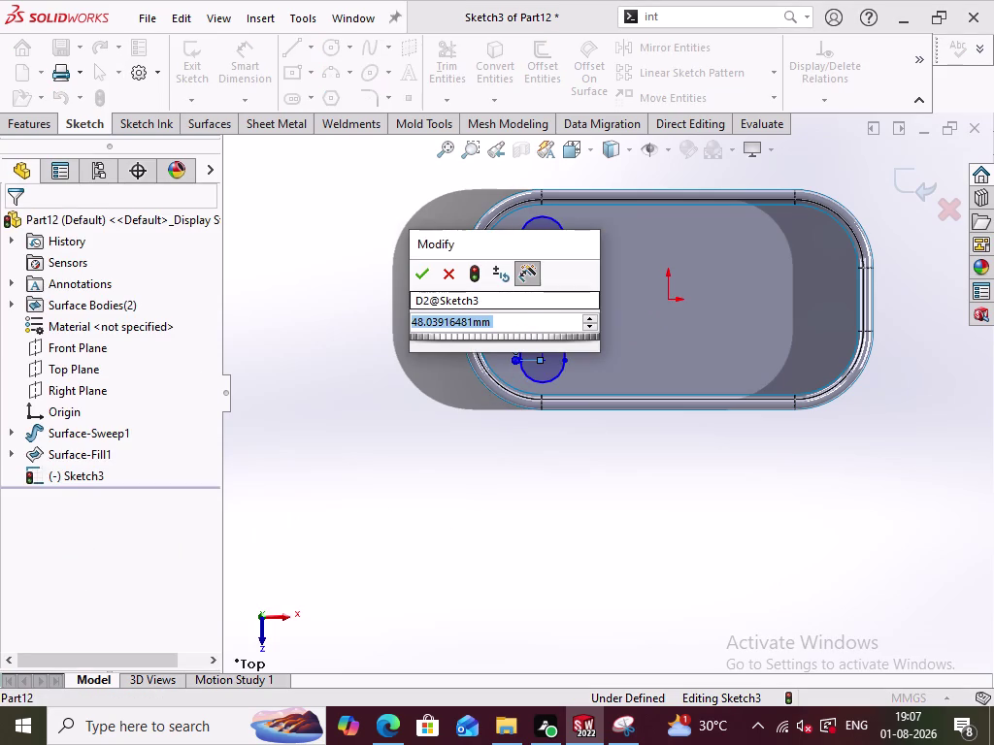
text(40)
key(Return)
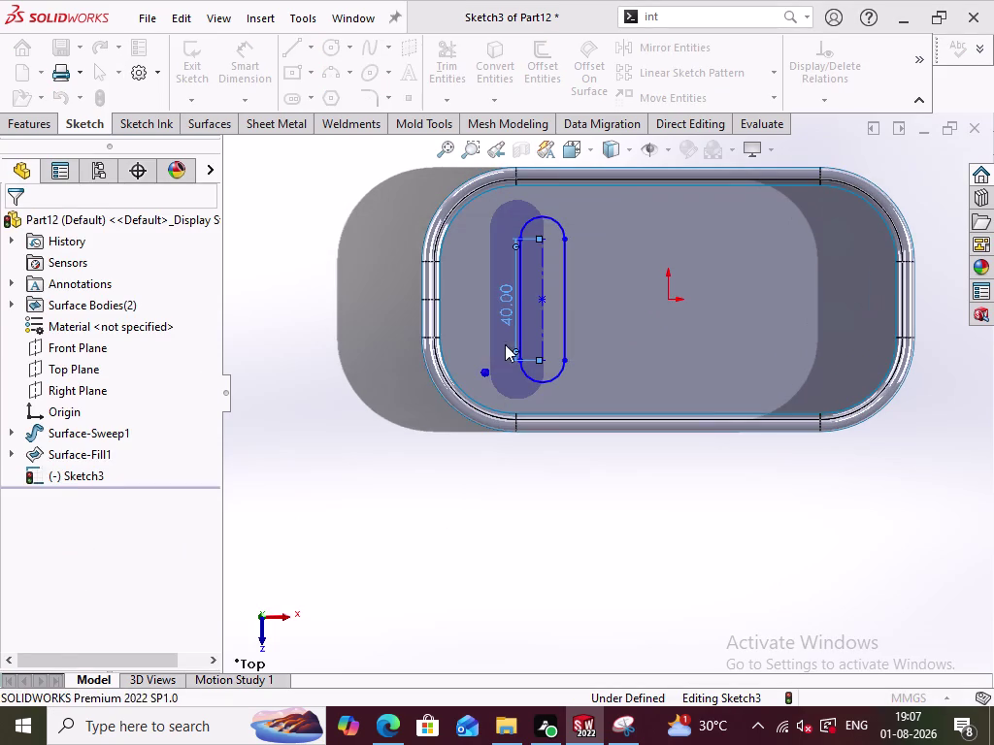
click(494, 521)
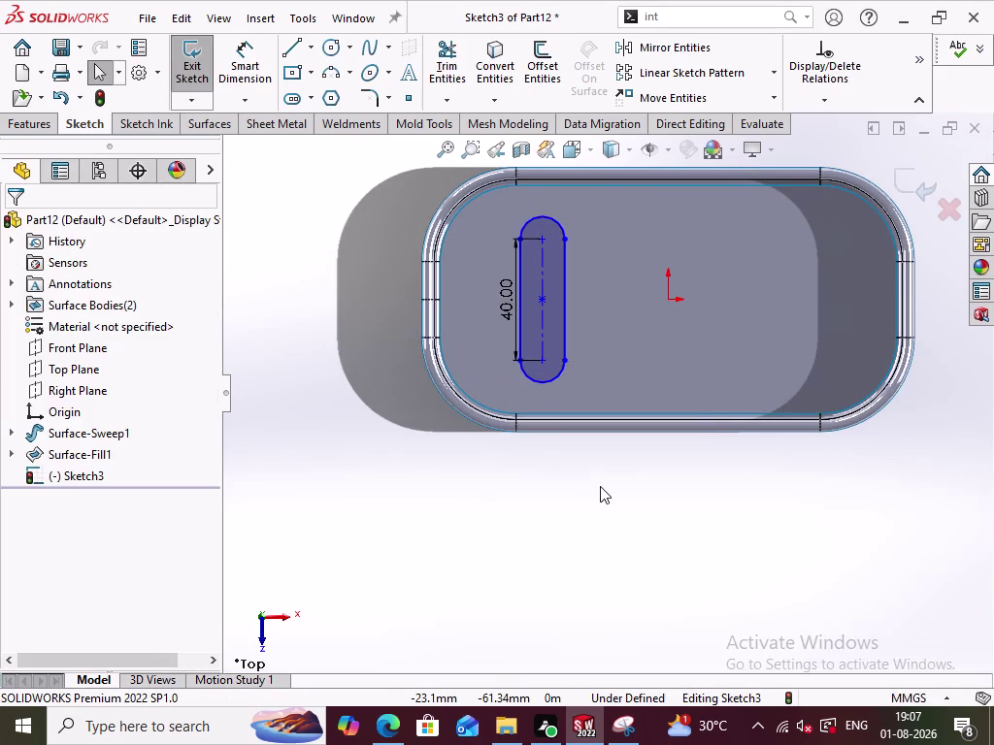
click(260, 77)
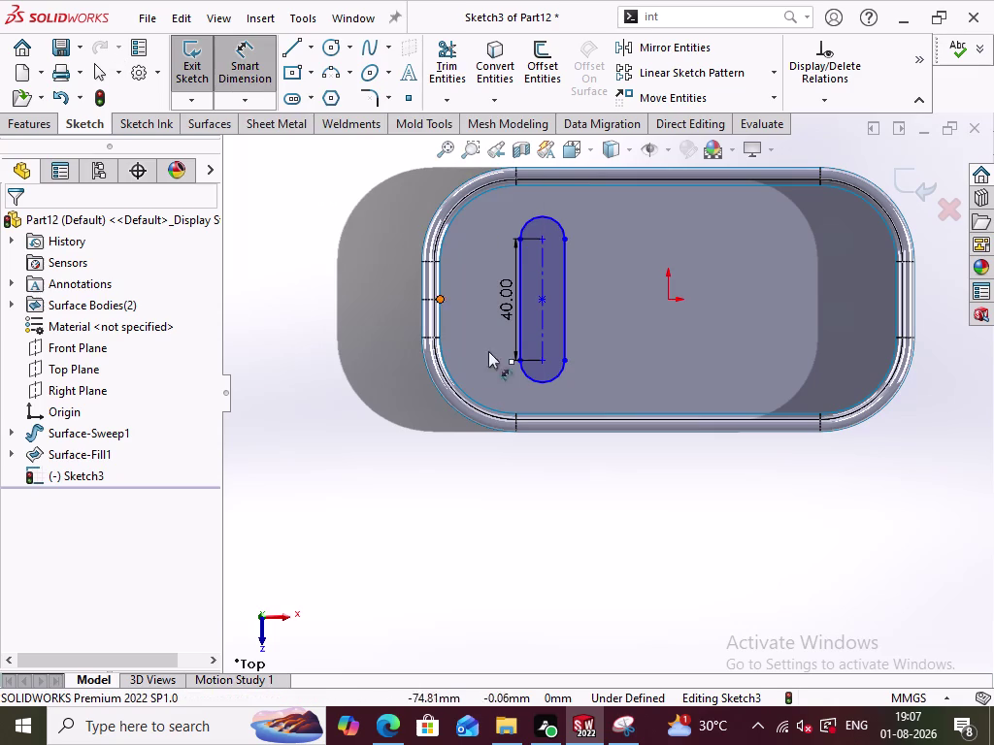
click(541, 362)
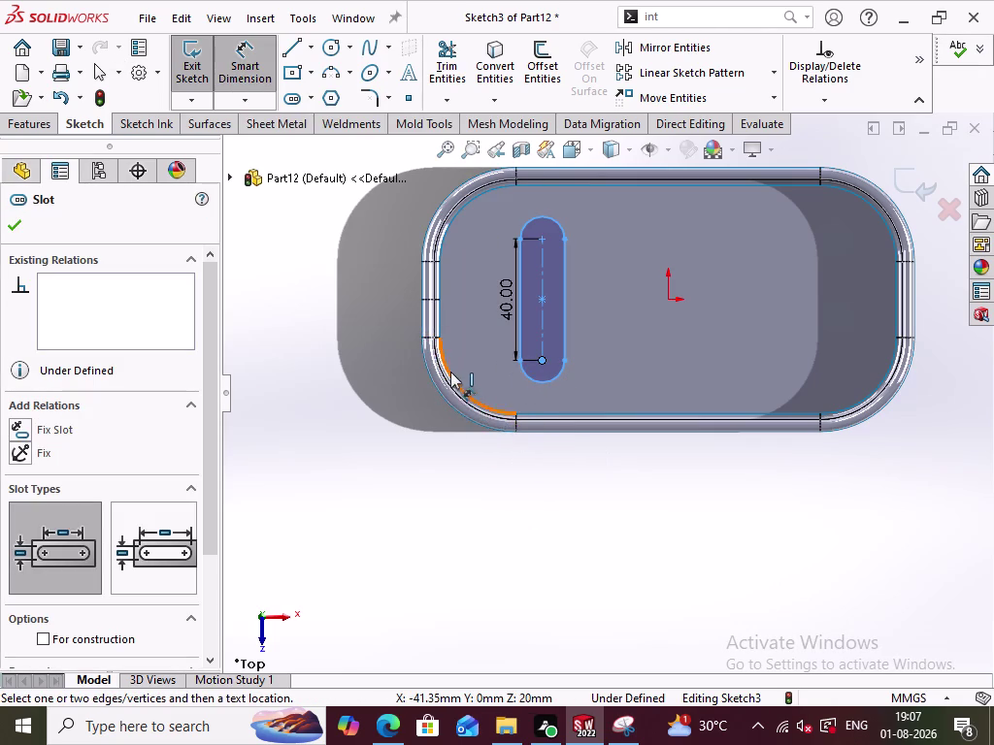
click(434, 335)
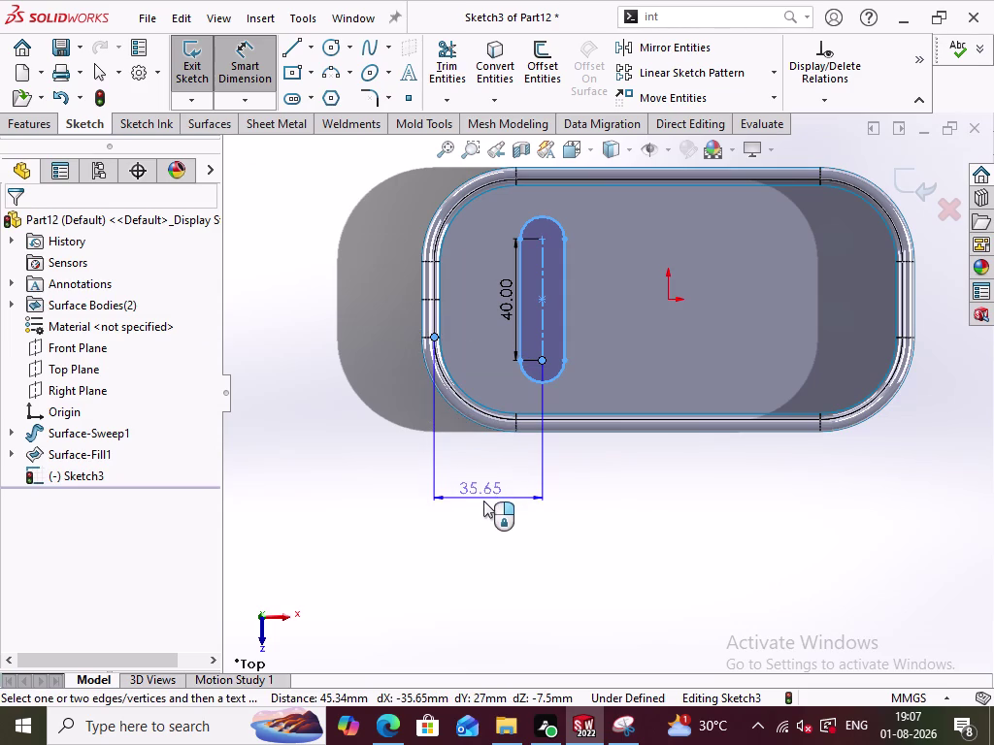
Place a 32.5 distance dimension between the frame edge and the slot end.
click(493, 501)
text(3)
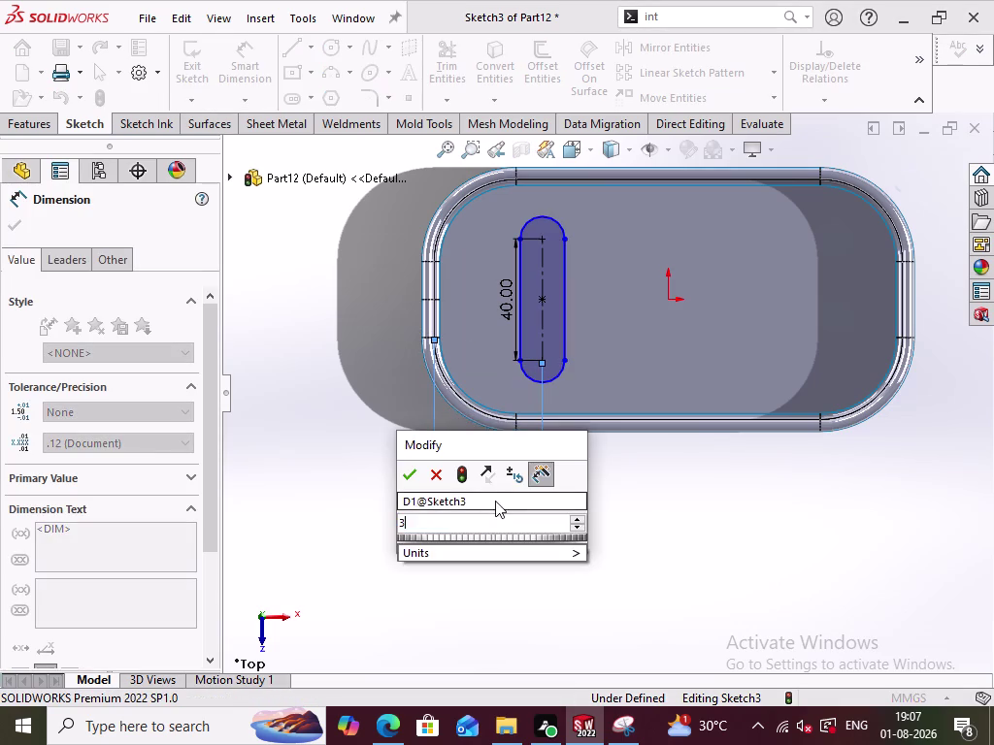
text(2)
key(period)
key(5)
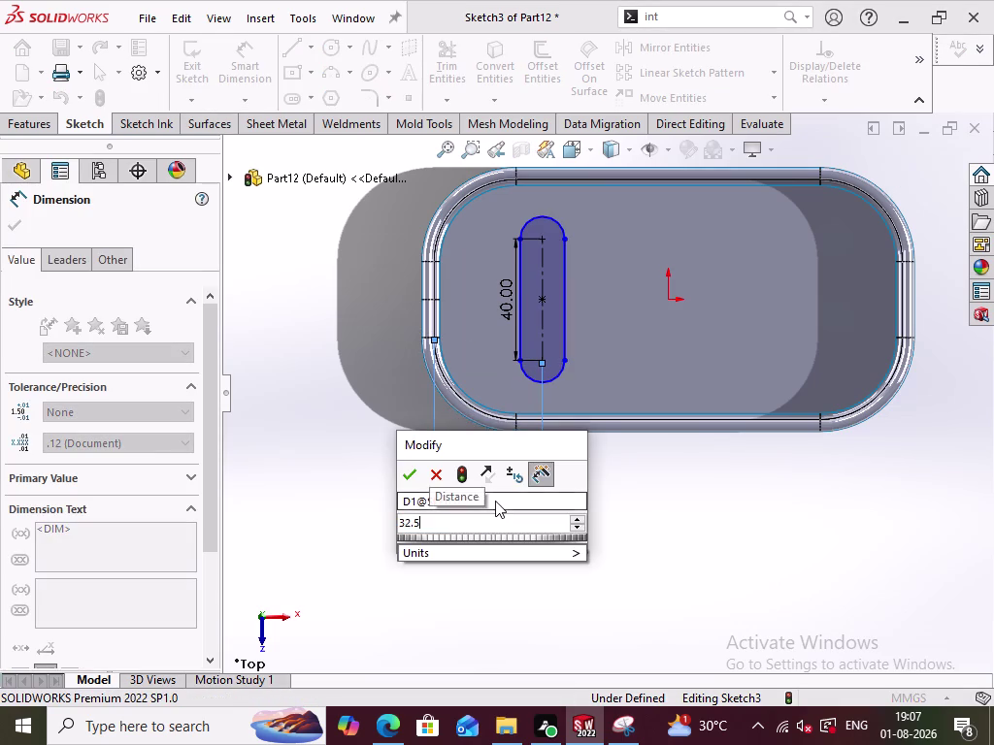
key(Return)
Cancel the unfinished second dimension and delete the 32.50 distance dimension.
click(654, 533)
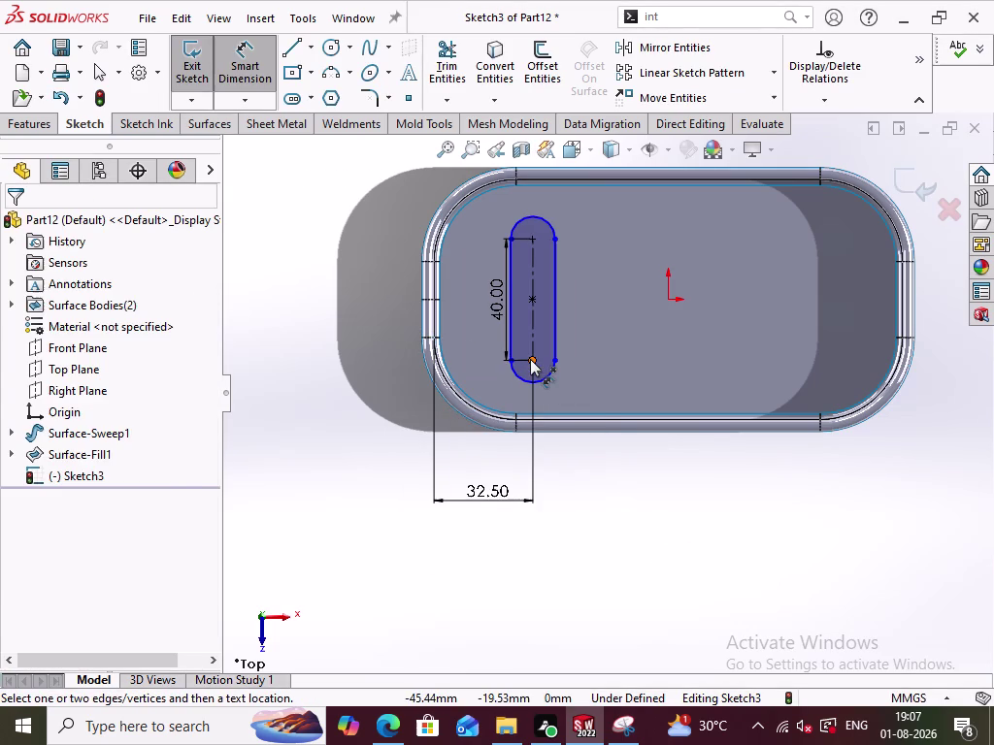
click(530, 359)
click(665, 301)
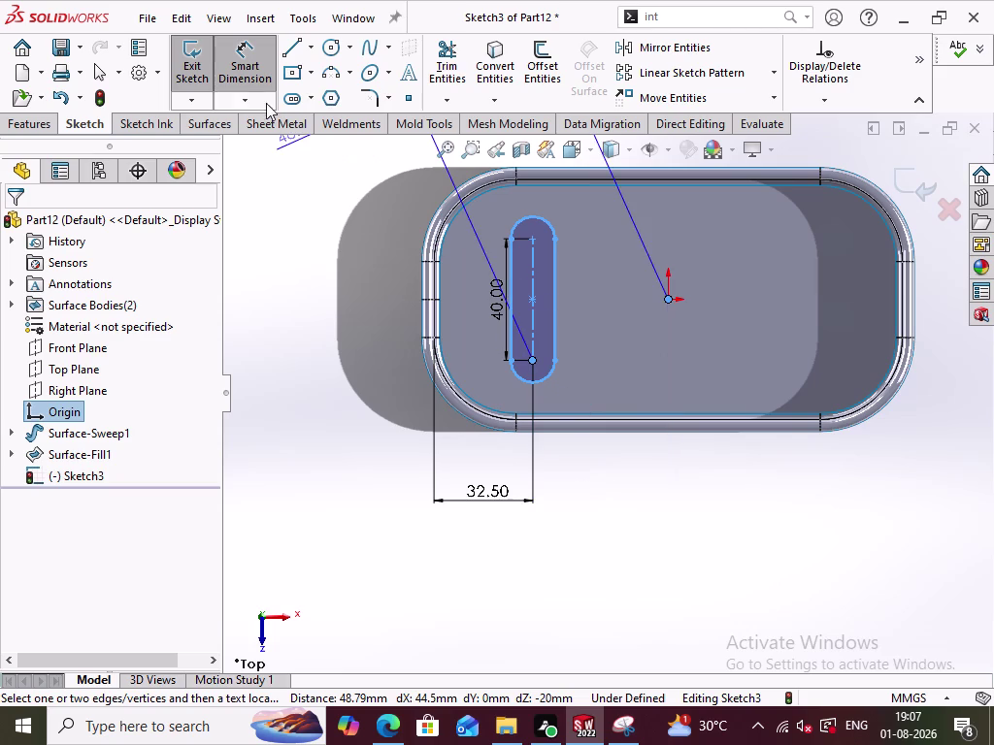
click(244, 76)
click(712, 583)
right_click(492, 493)
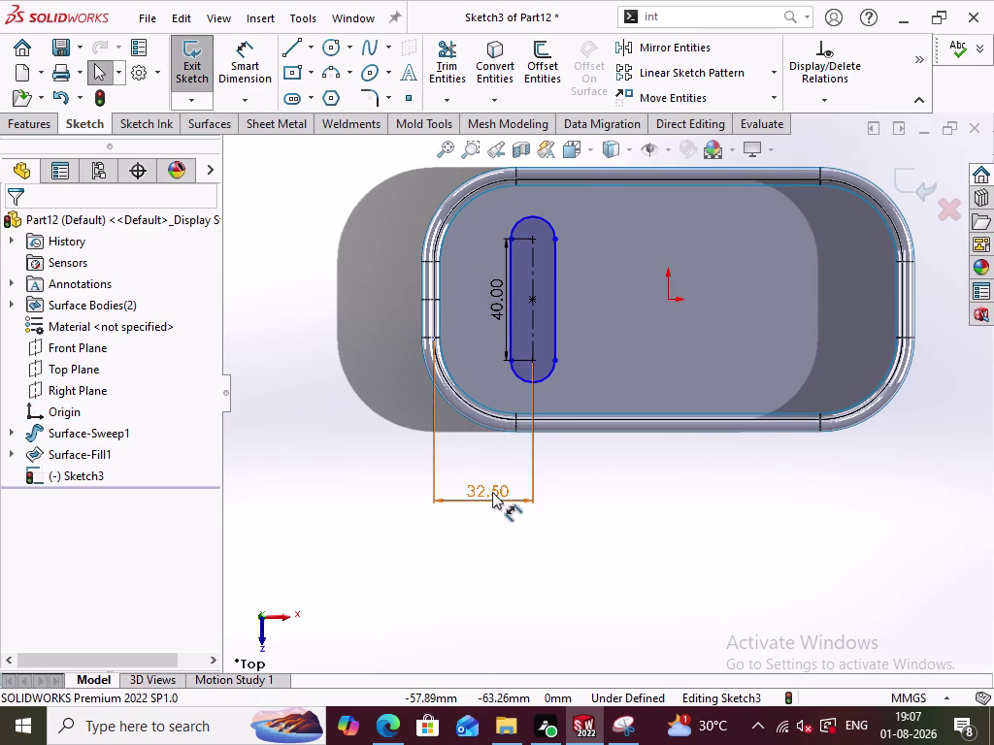
click(547, 465)
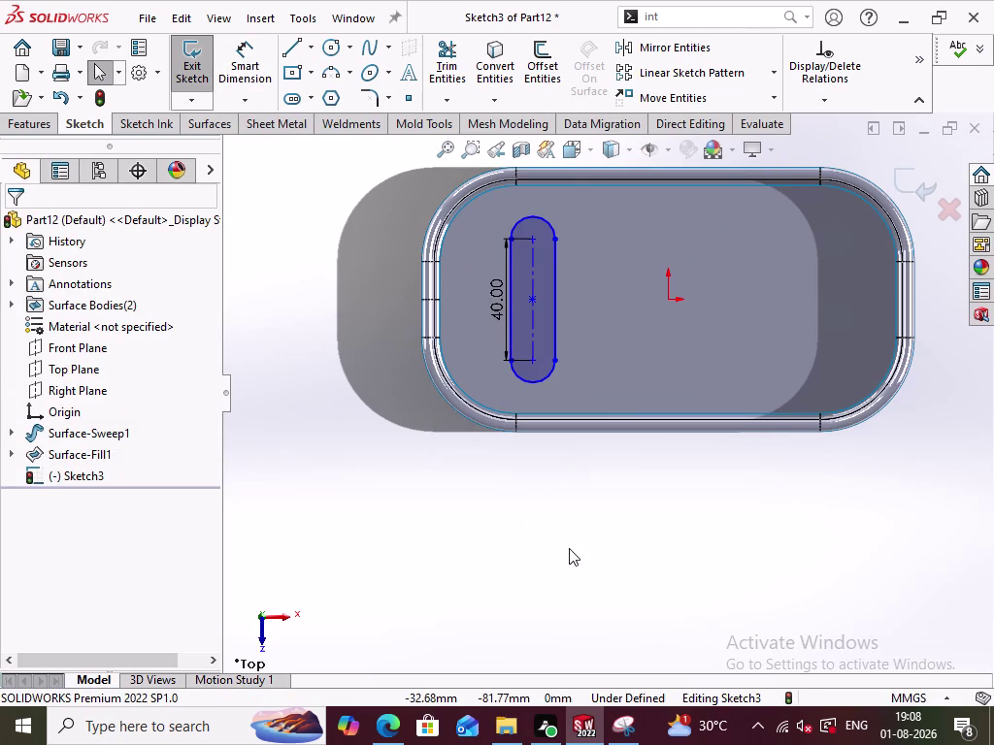
middle_drag(533, 582, 621, 482)
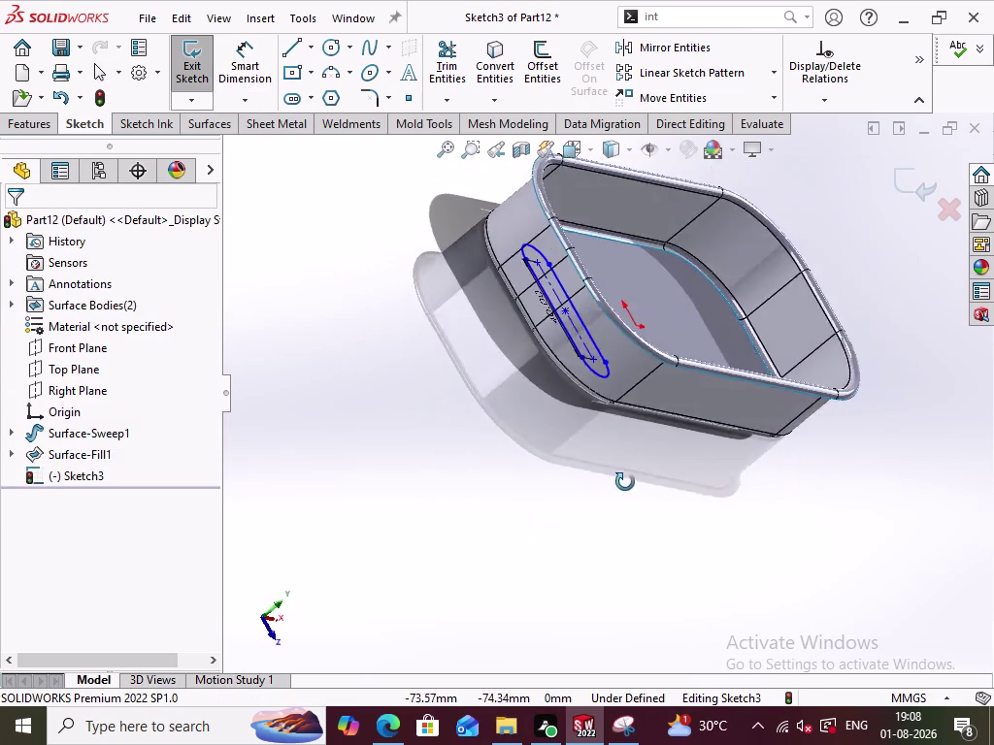
middle_drag(621, 482, 542, 557)
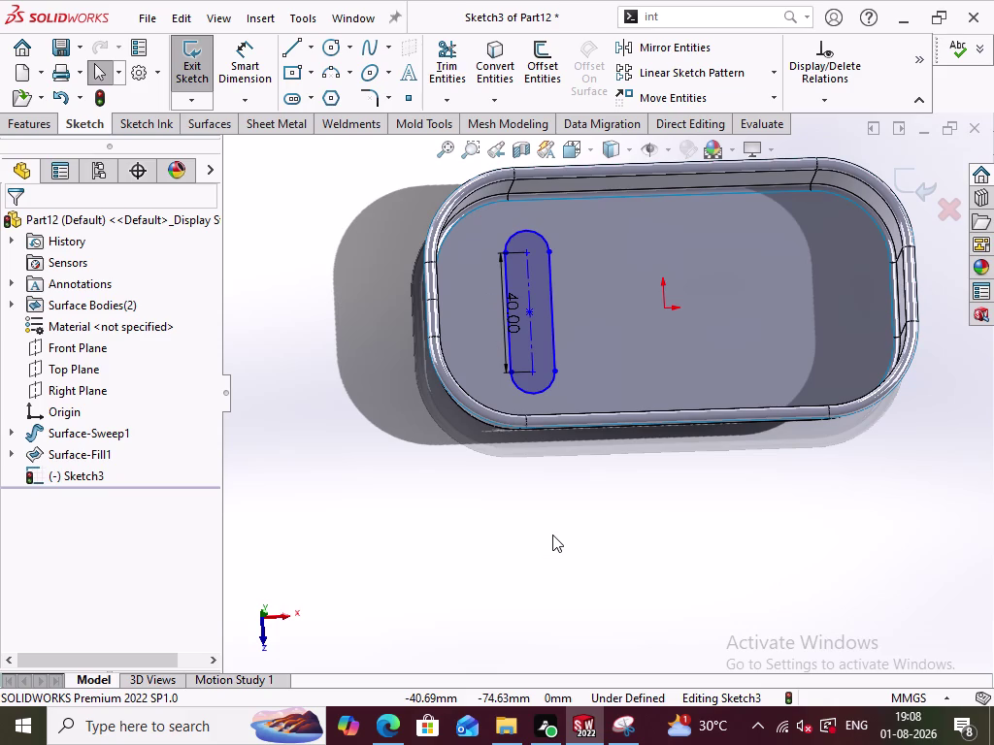
key(ctrl+6)
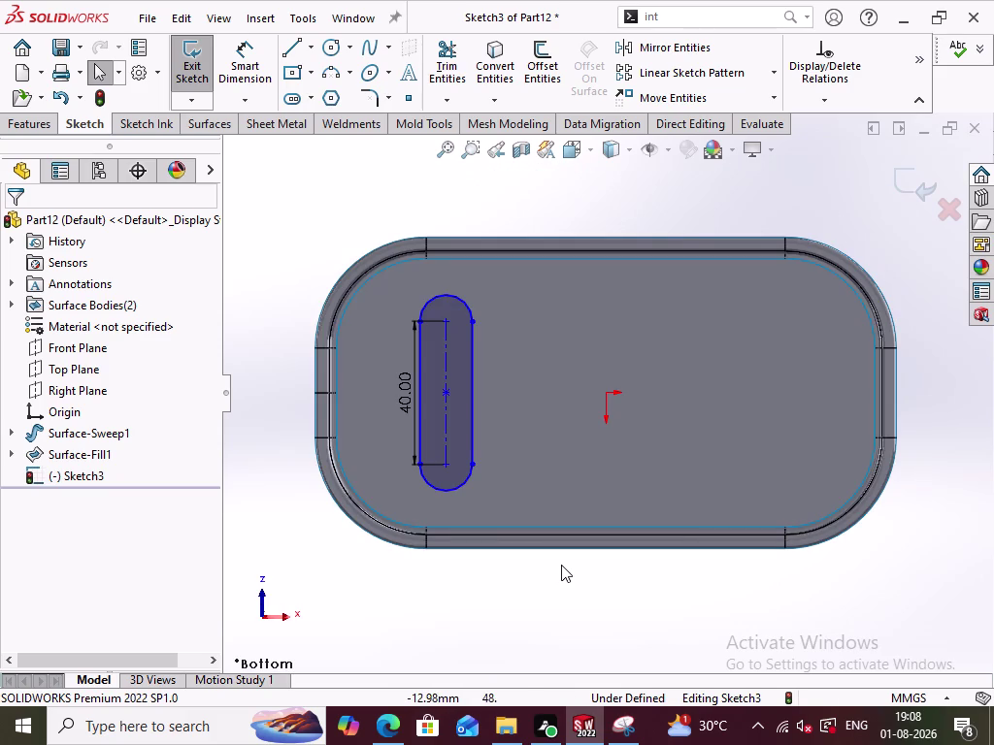
key(ctrl+5)
scroll(up, 3)
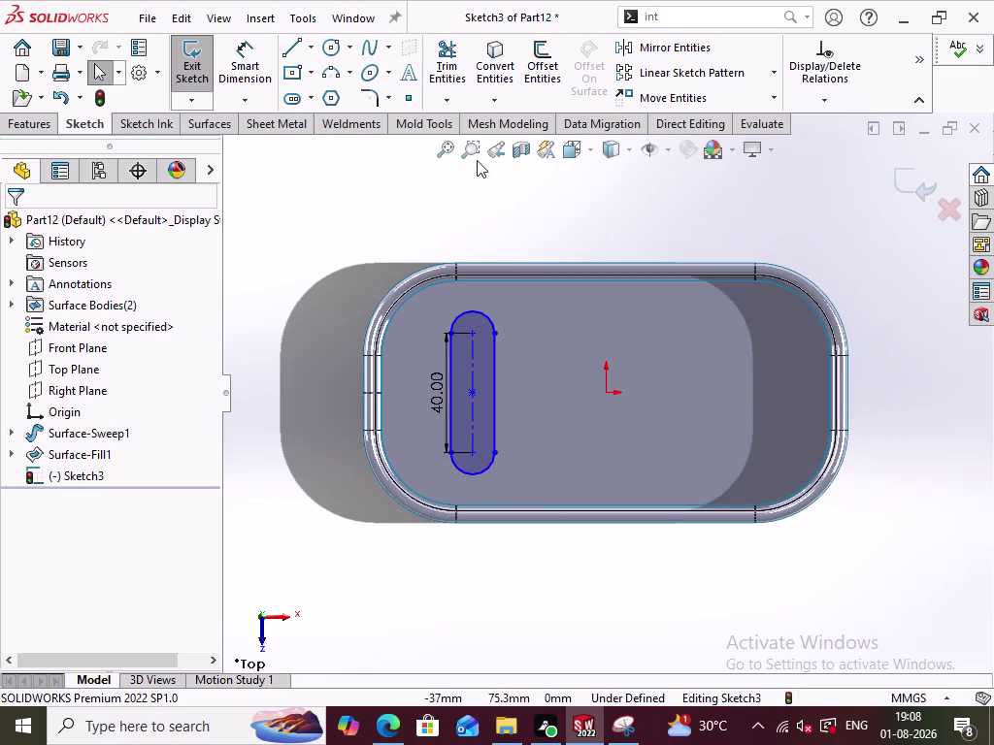
click(263, 71)
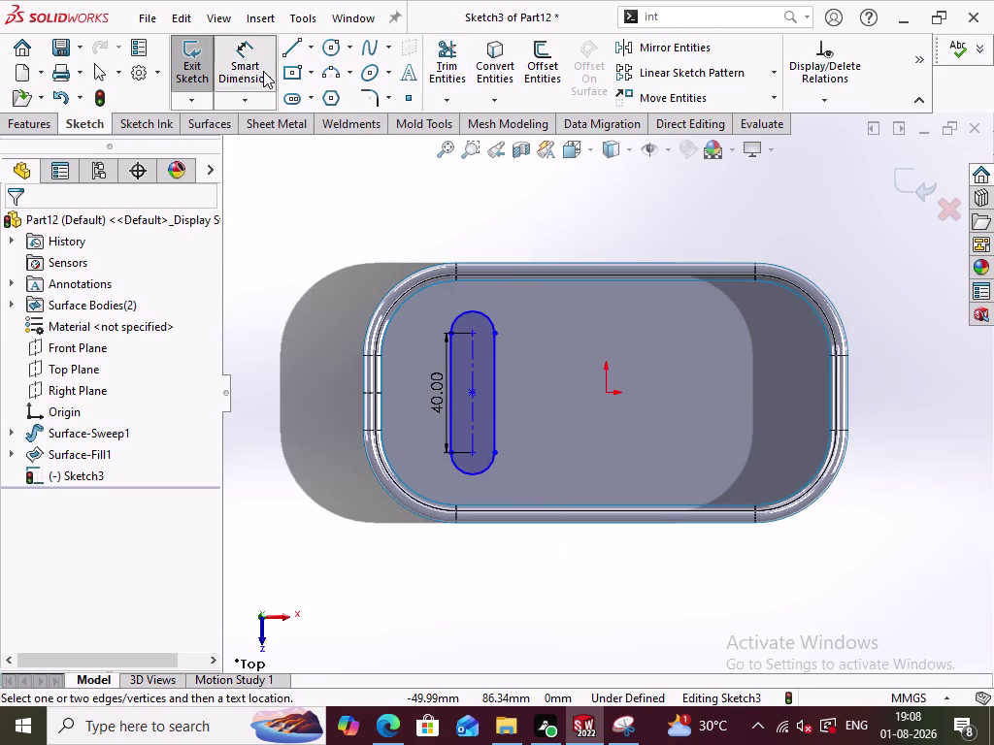
Dimension the slot centre 42.5 mm from the origin.
click(471, 391)
click(606, 395)
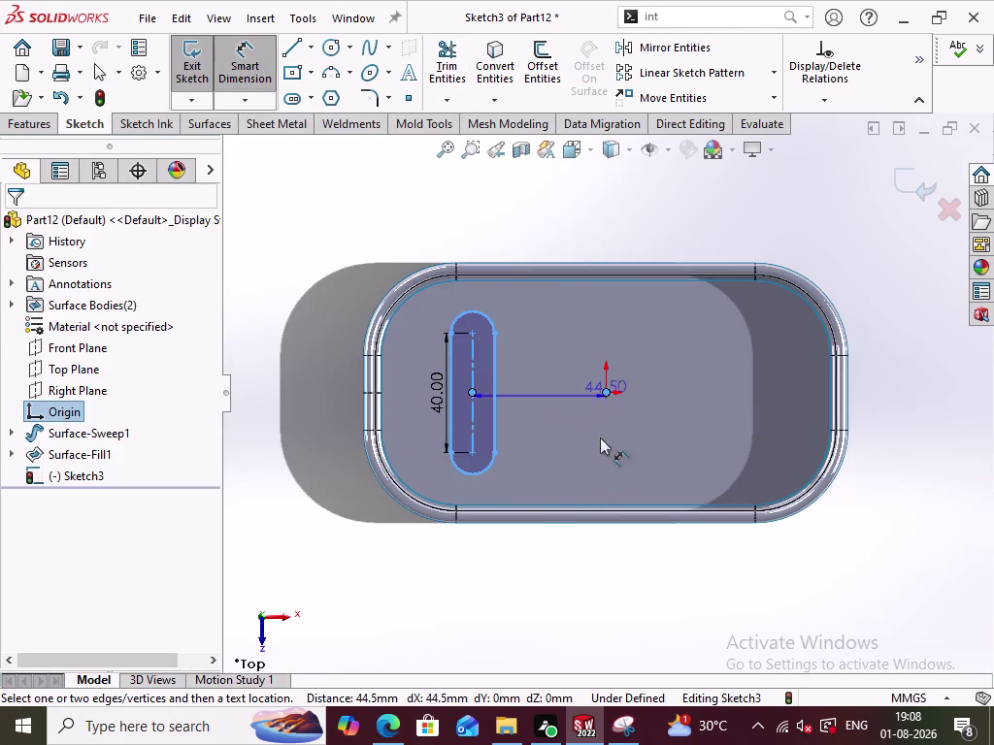
click(538, 576)
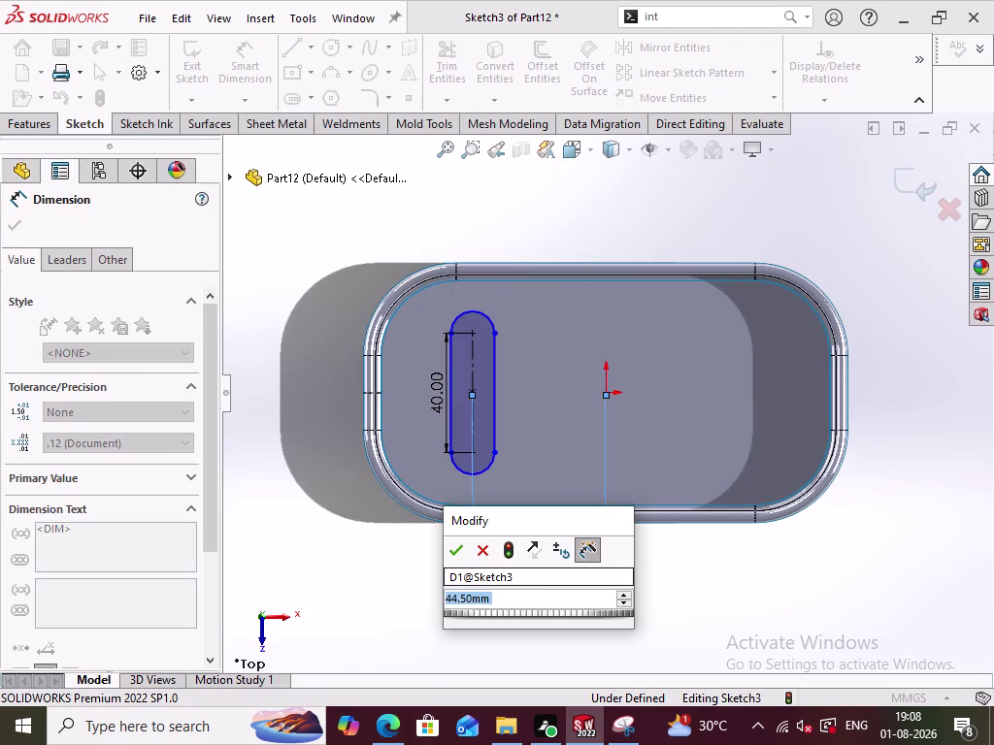
text(42.5)
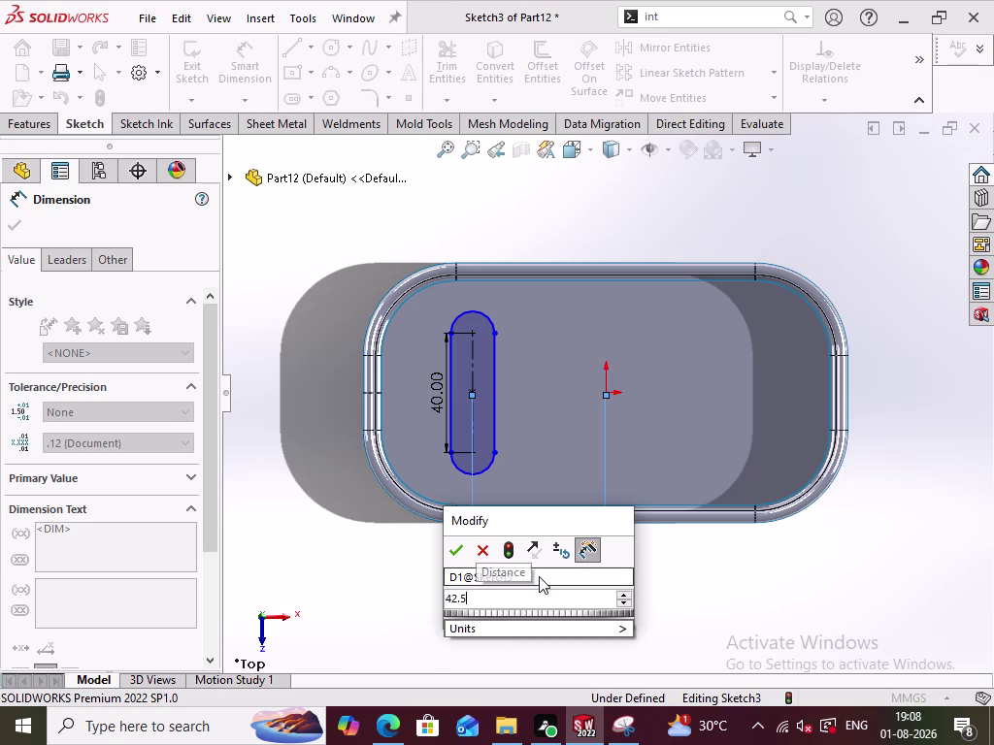
key(Return)
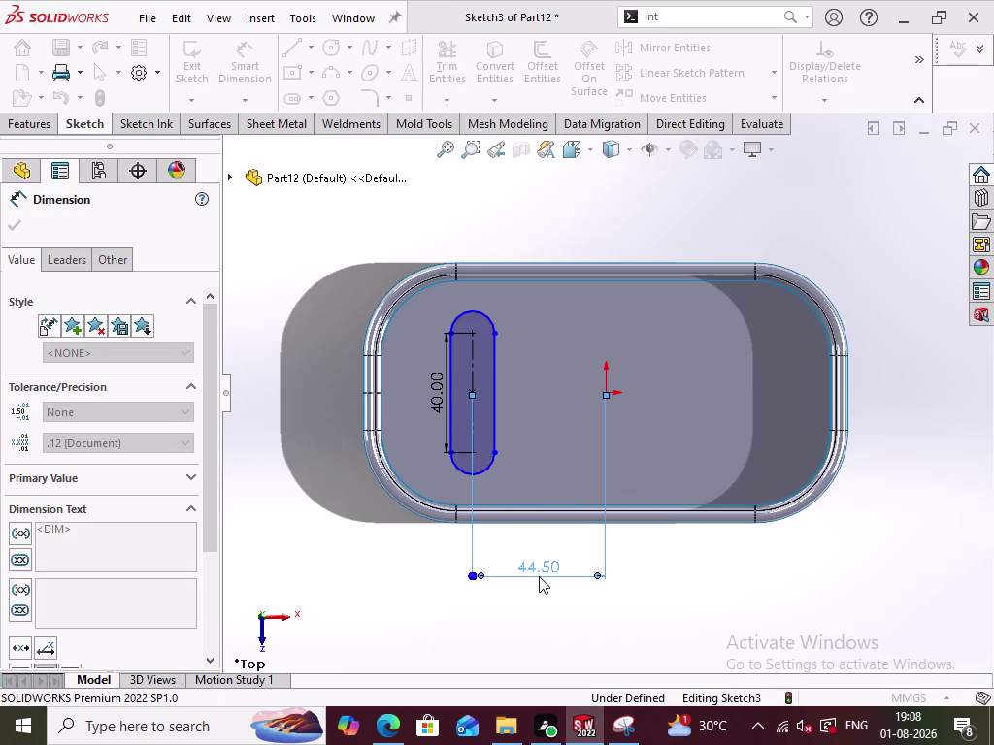
Abandon a slot-centre-to-frame-edge dimension and pick the slot's end arc for a radius dimension.
click(667, 587)
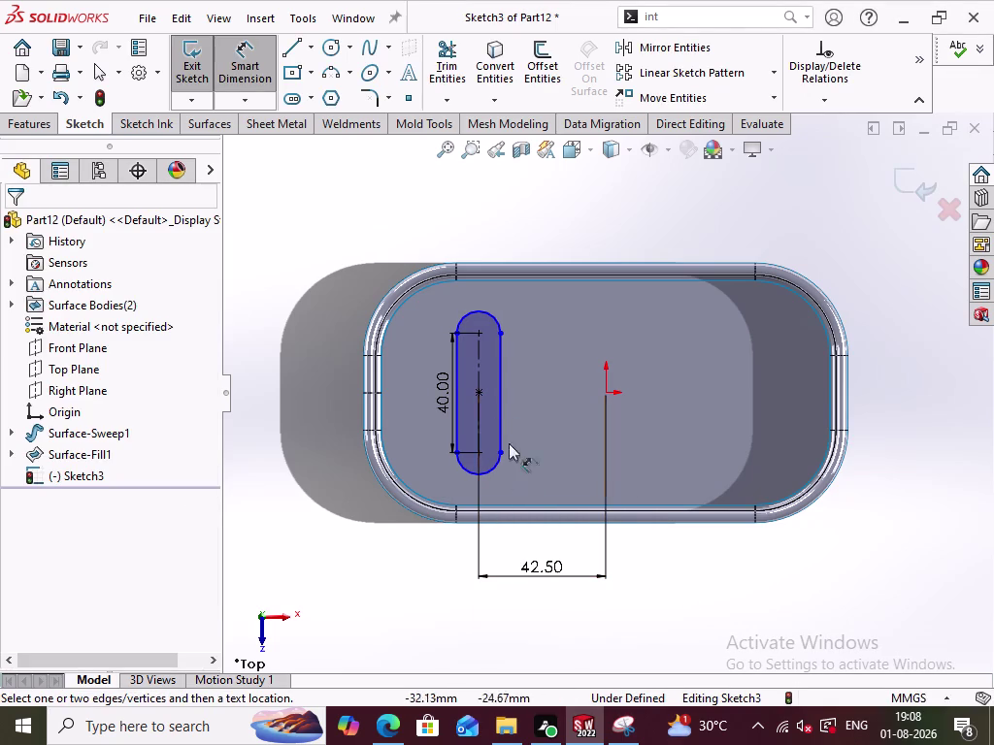
click(483, 393)
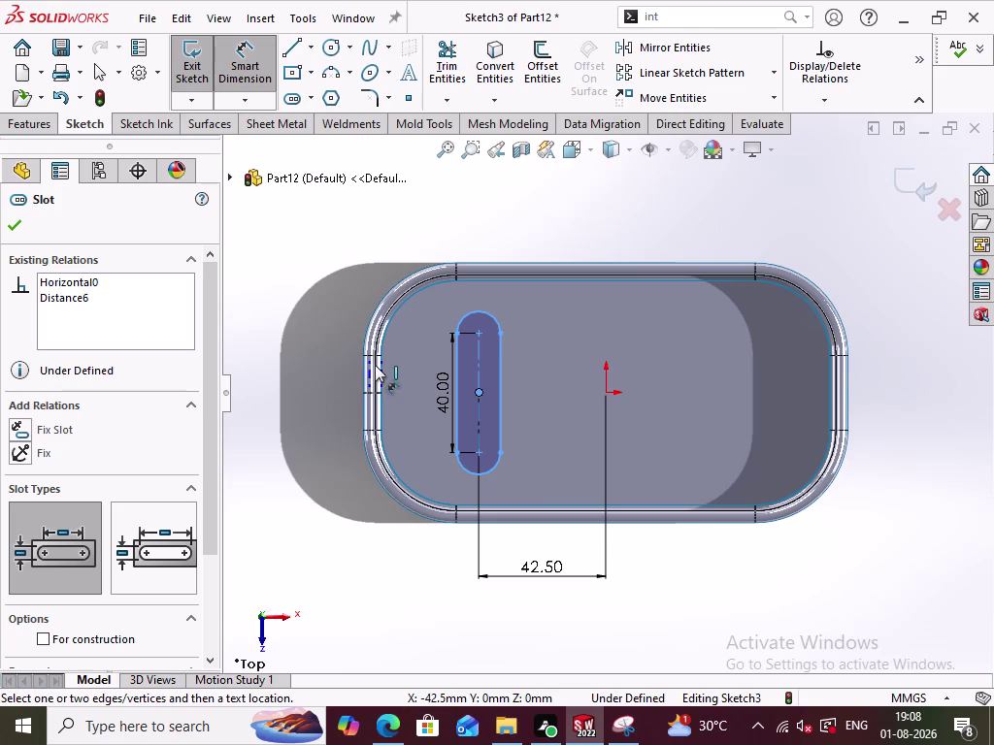
click(368, 361)
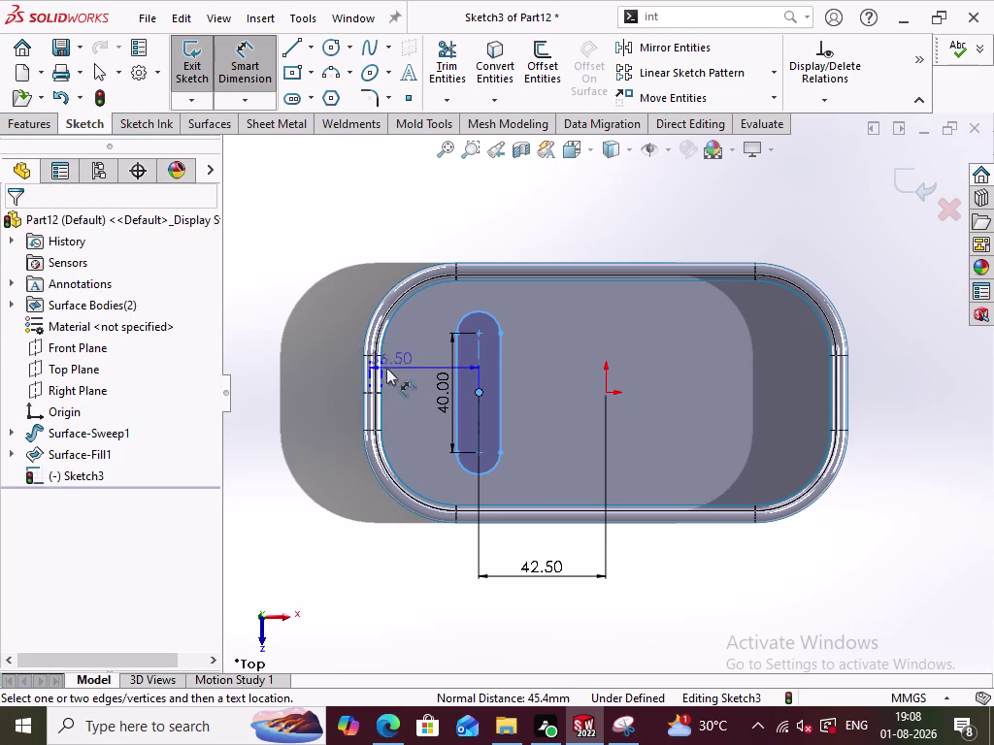
click(253, 69)
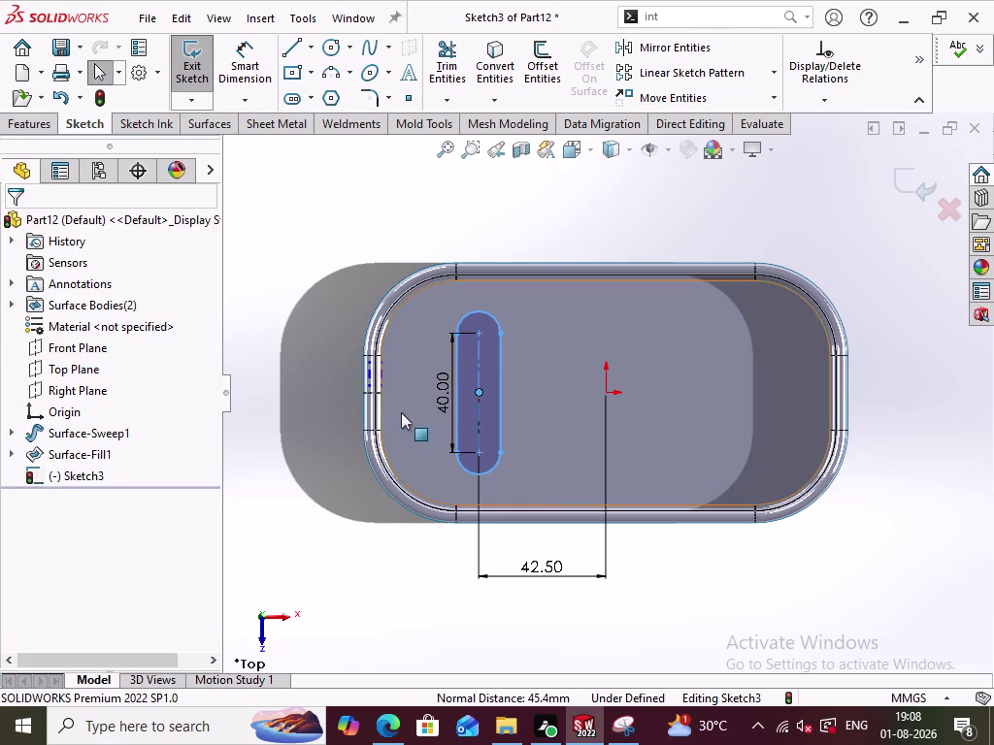
click(312, 398)
click(240, 70)
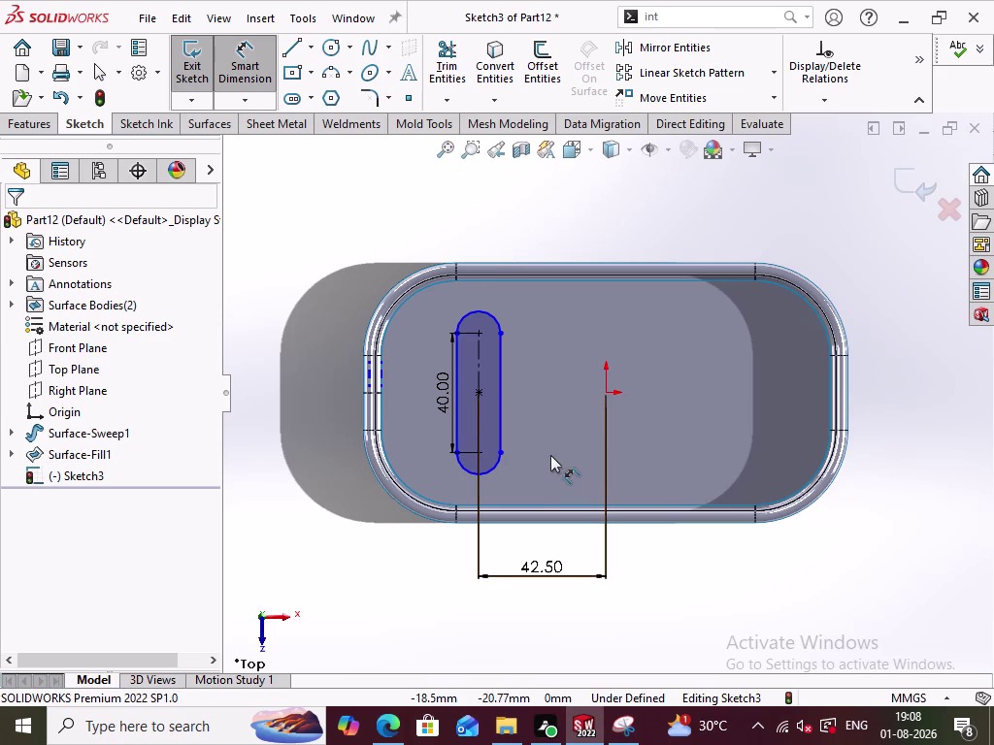
click(487, 311)
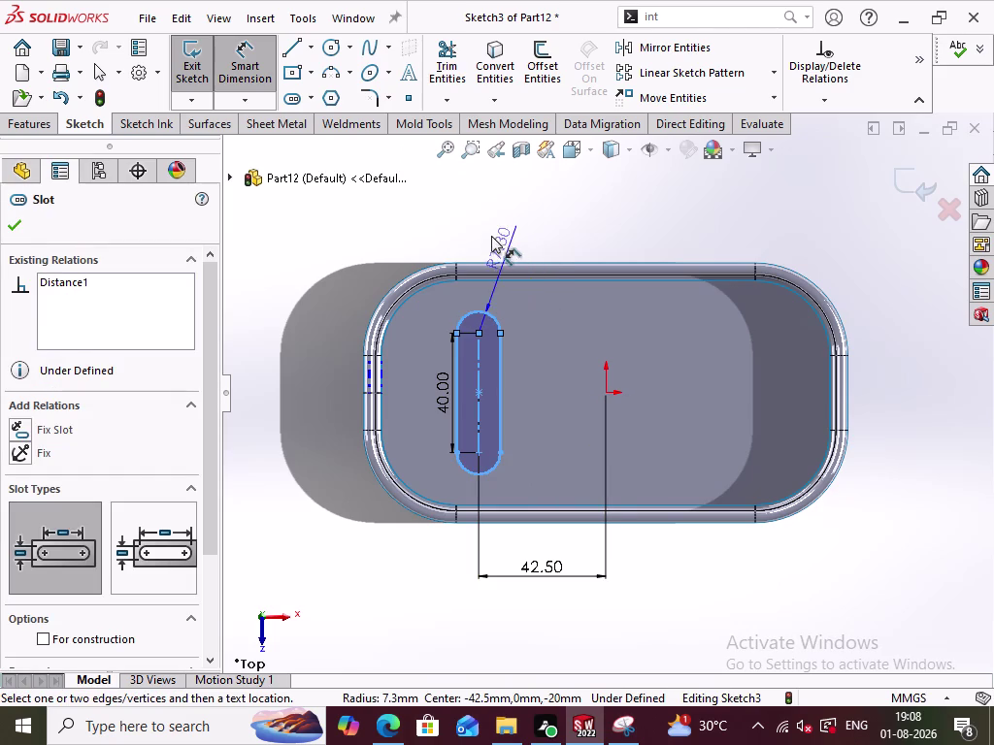
Give the slot end arc a 2.50 radius and exit the fully defined Sketch3.
click(492, 230)
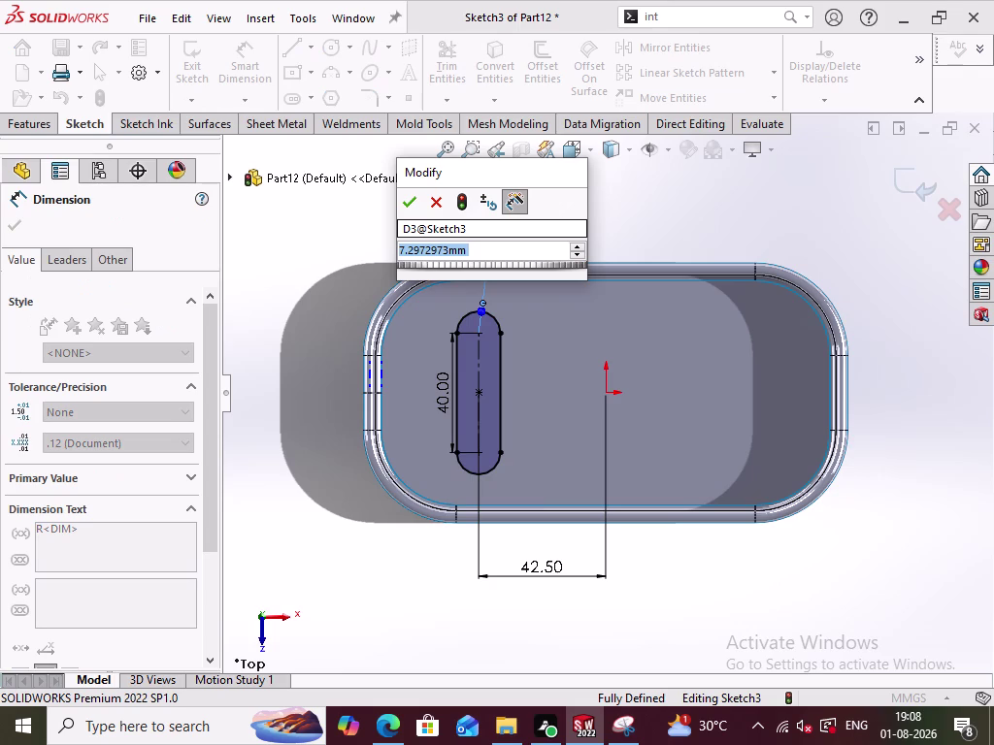
key(2)
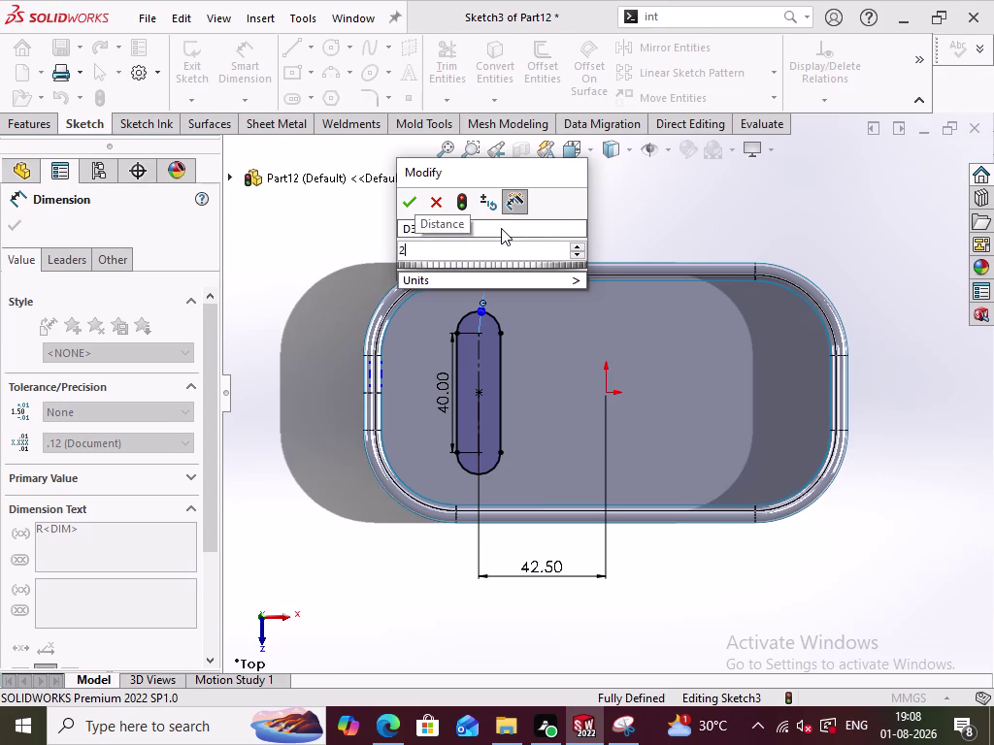
text(.5)
key(Return)
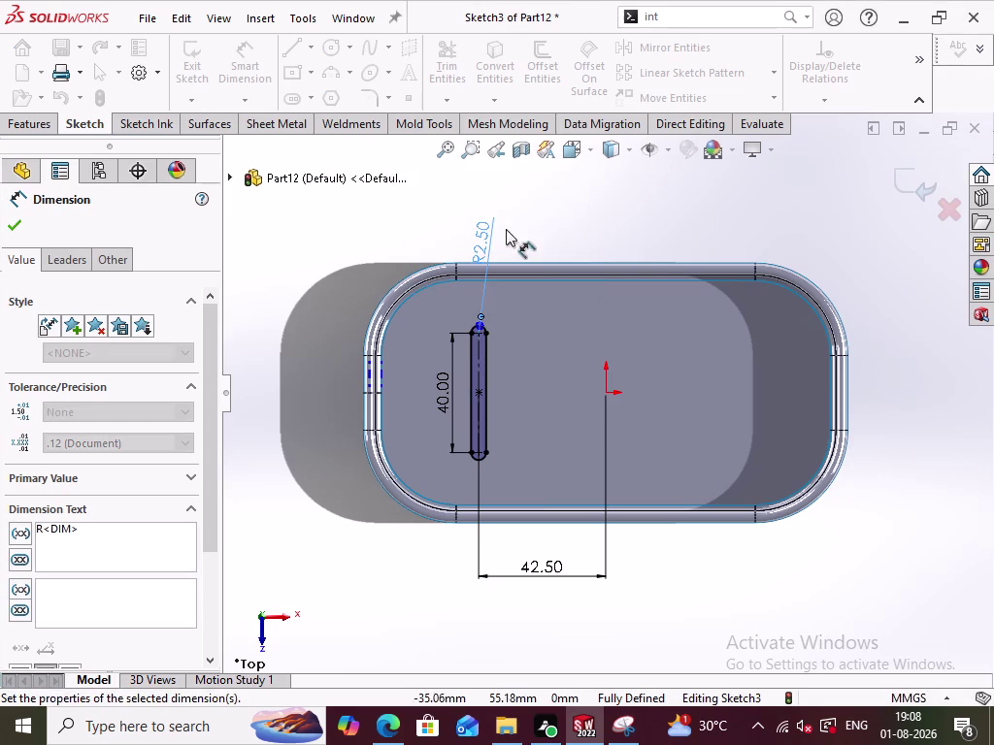
click(646, 236)
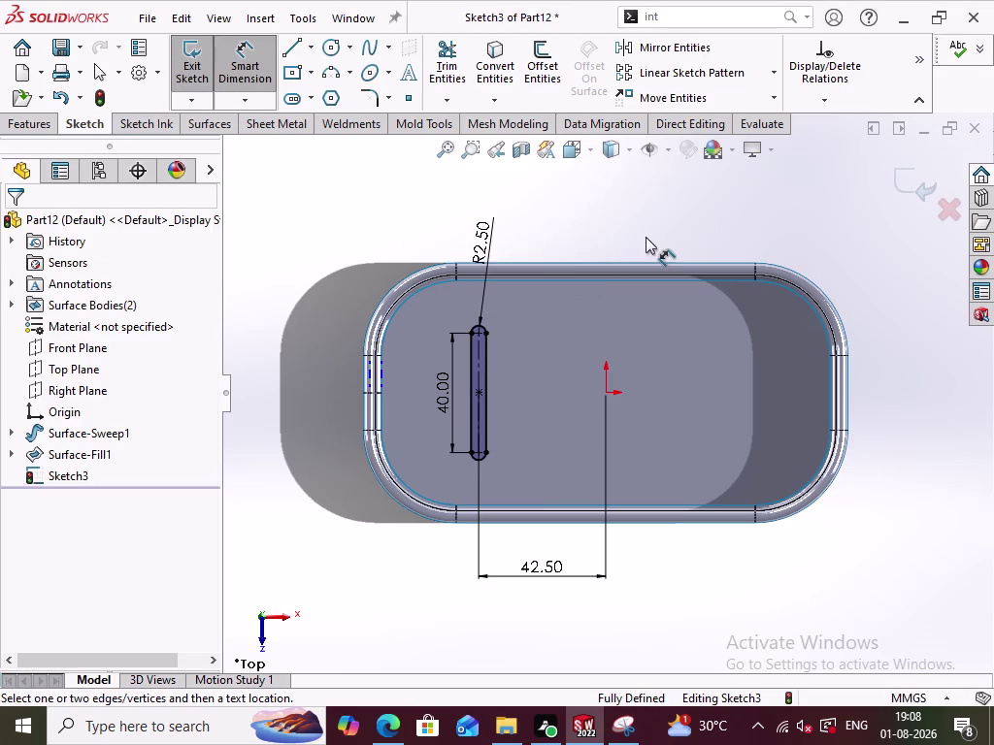
click(915, 178)
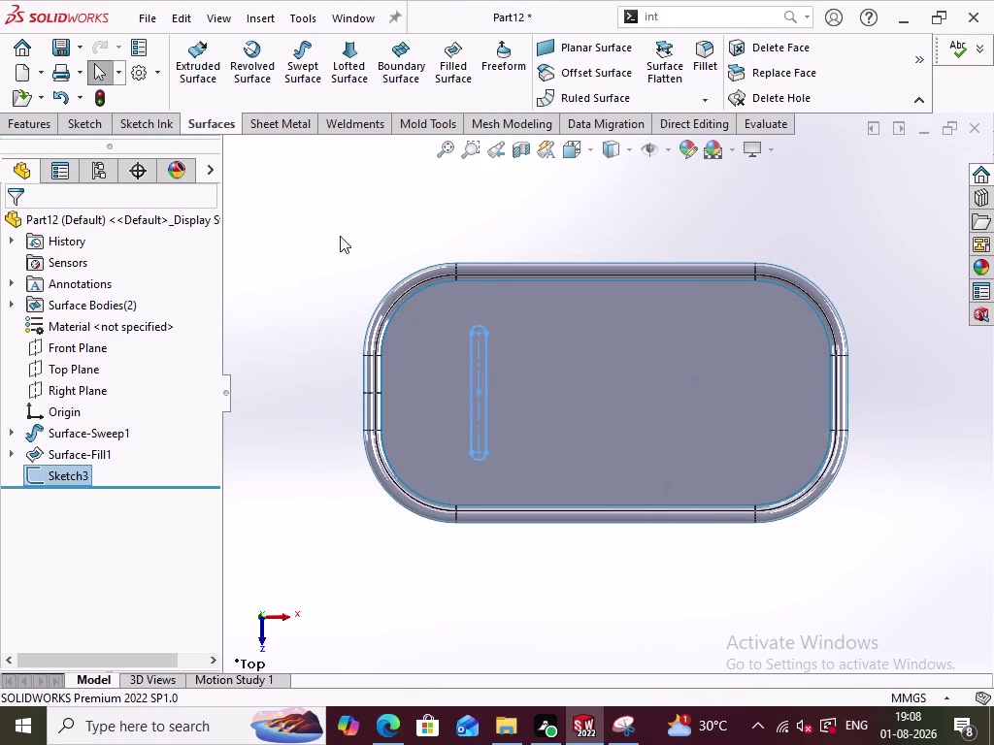
click(7, 435)
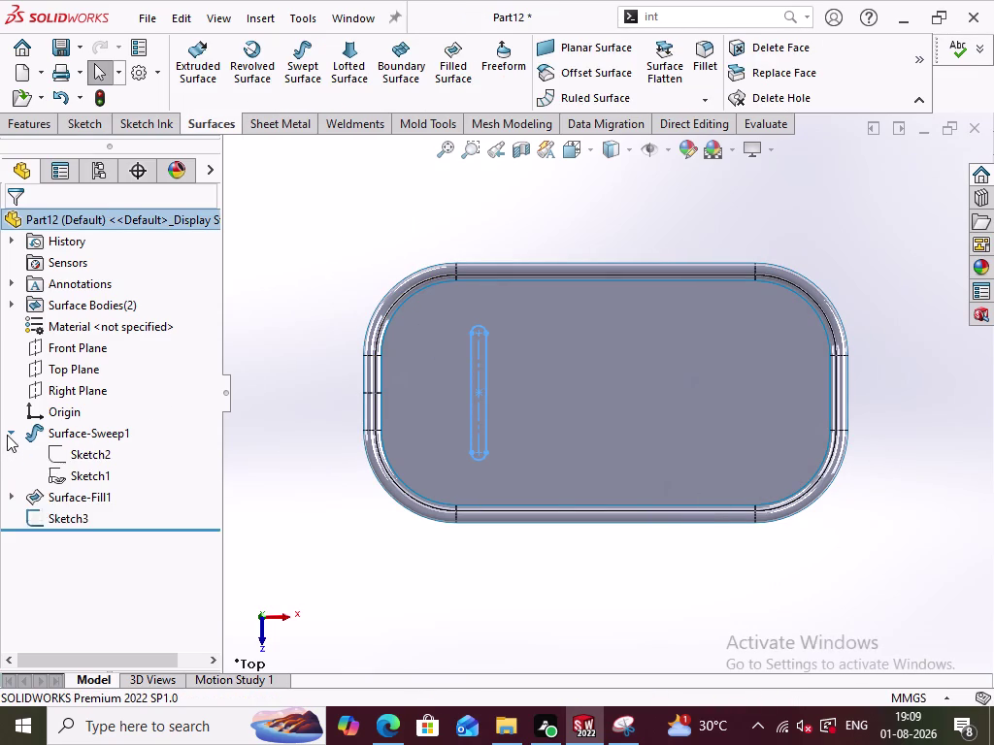
double_click(81, 454)
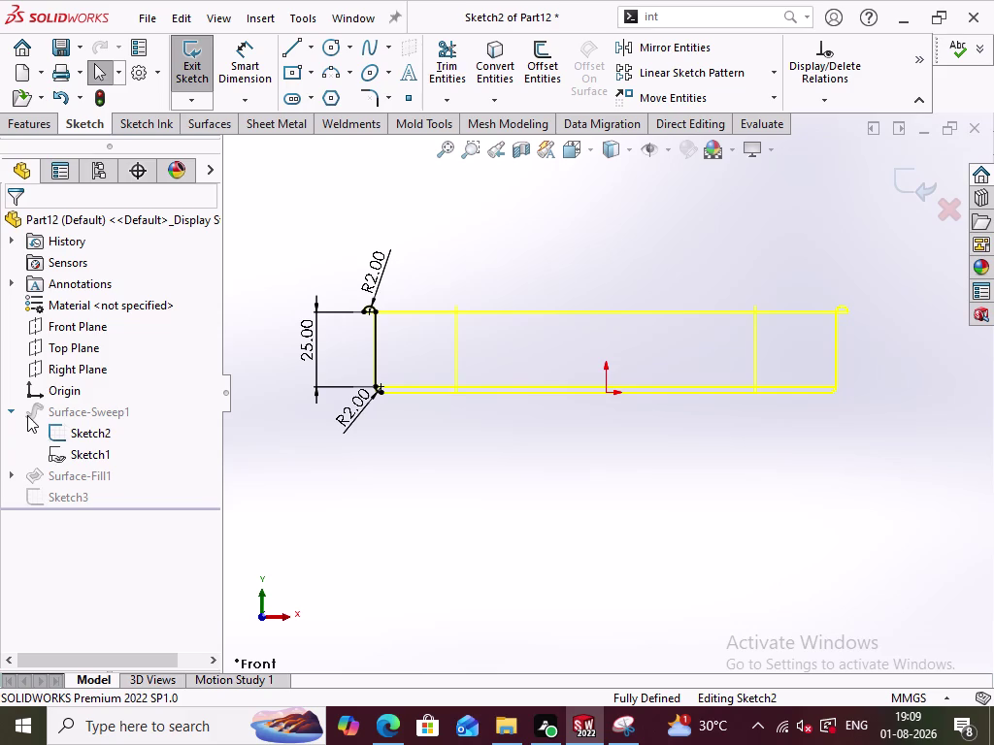
double_click(86, 449)
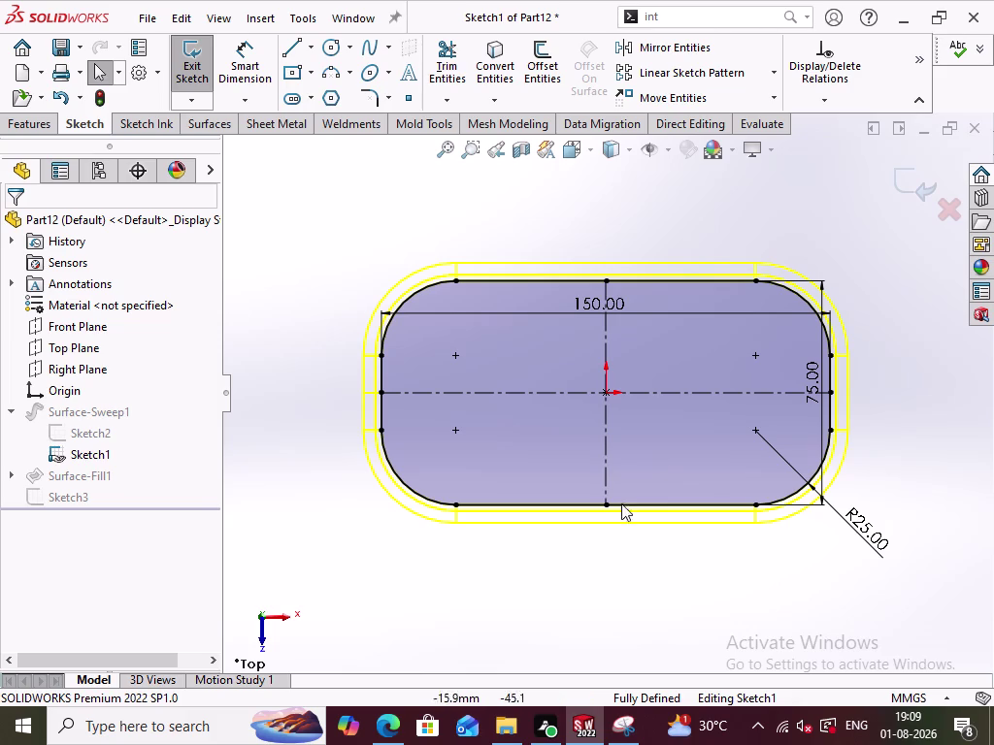
click(912, 197)
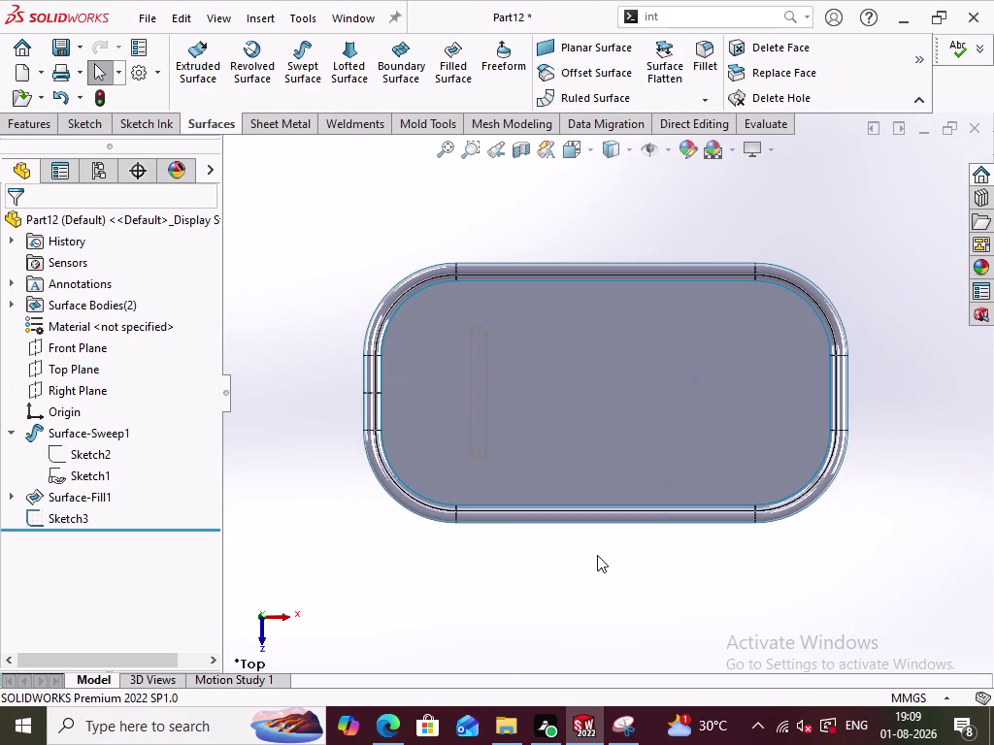
middle_drag(578, 564, 571, 494)
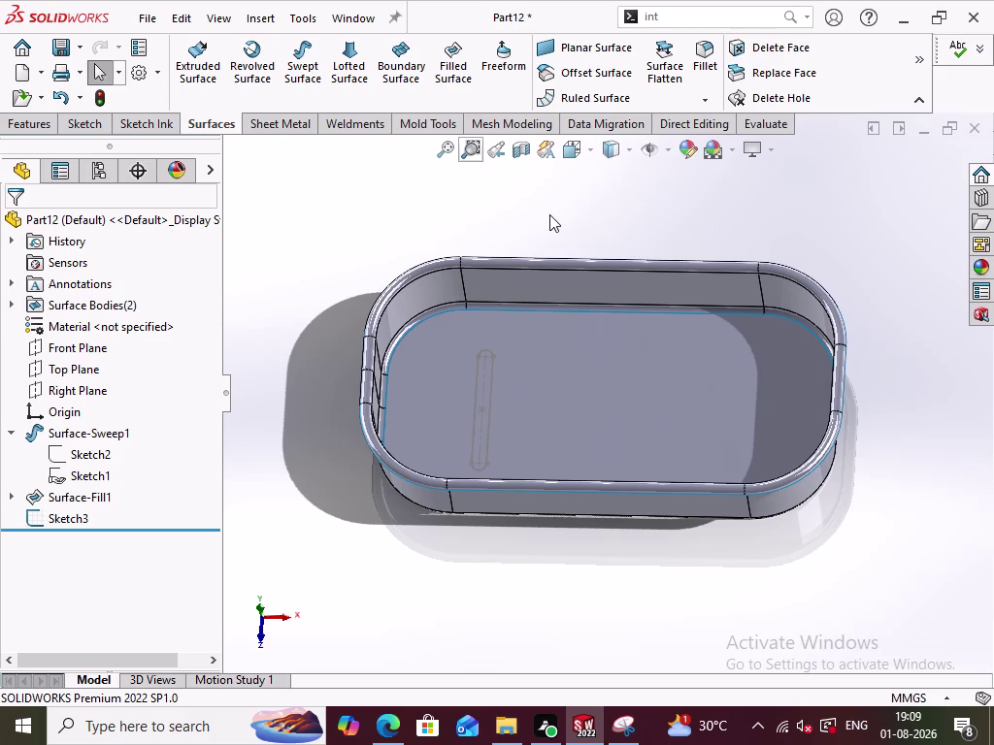
click(782, 53)
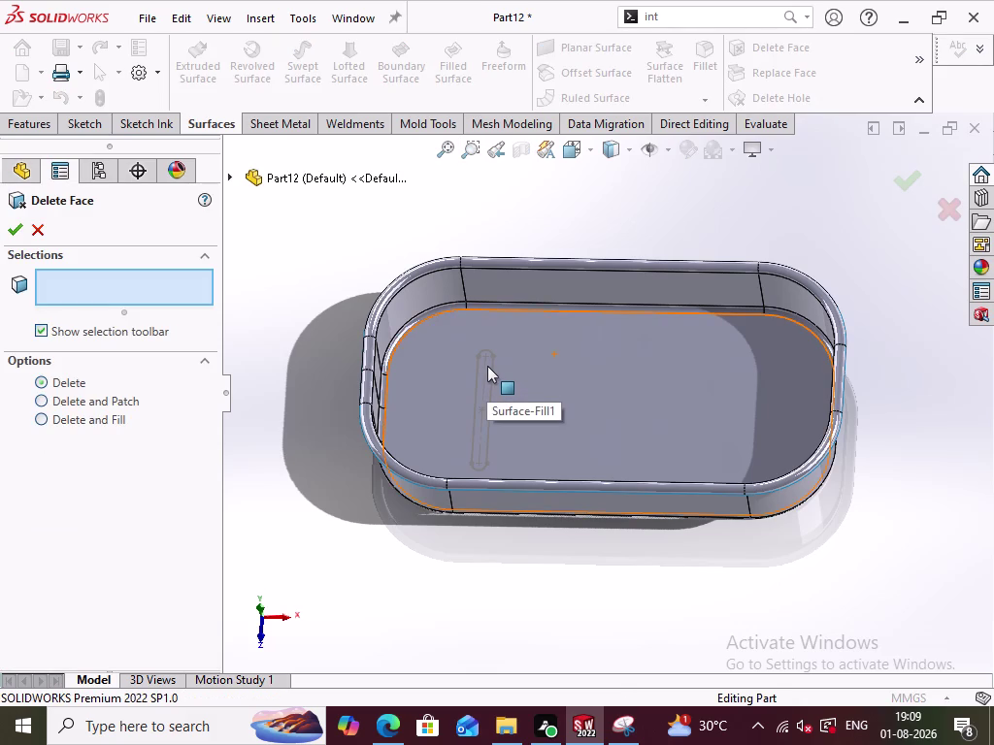
scroll(down, 3)
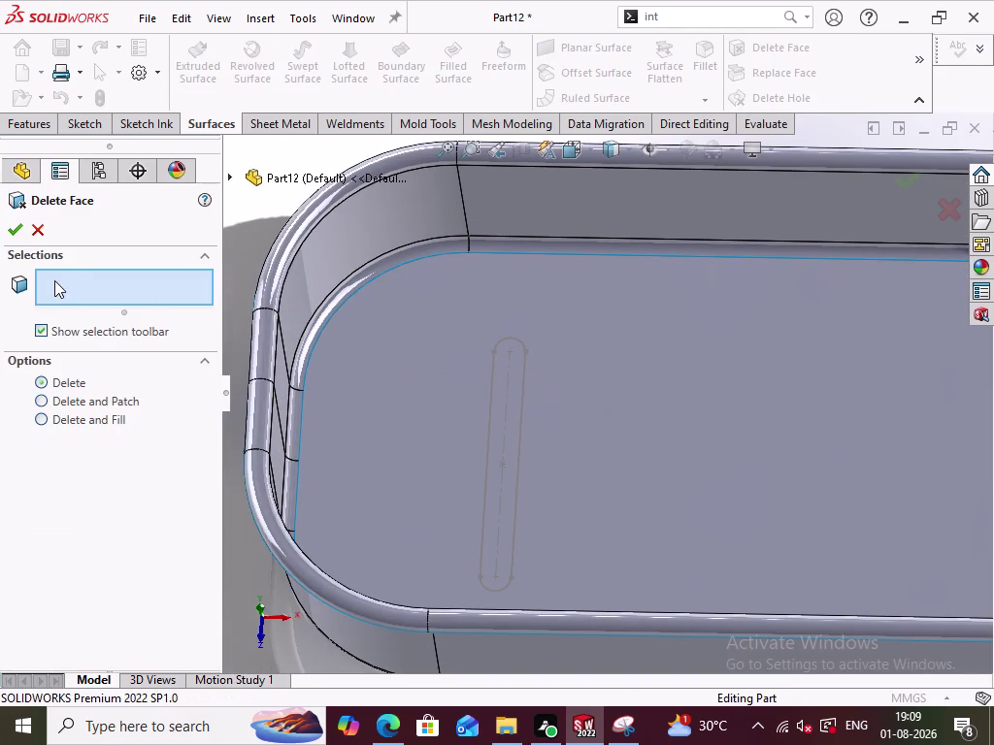
click(43, 232)
click(800, 99)
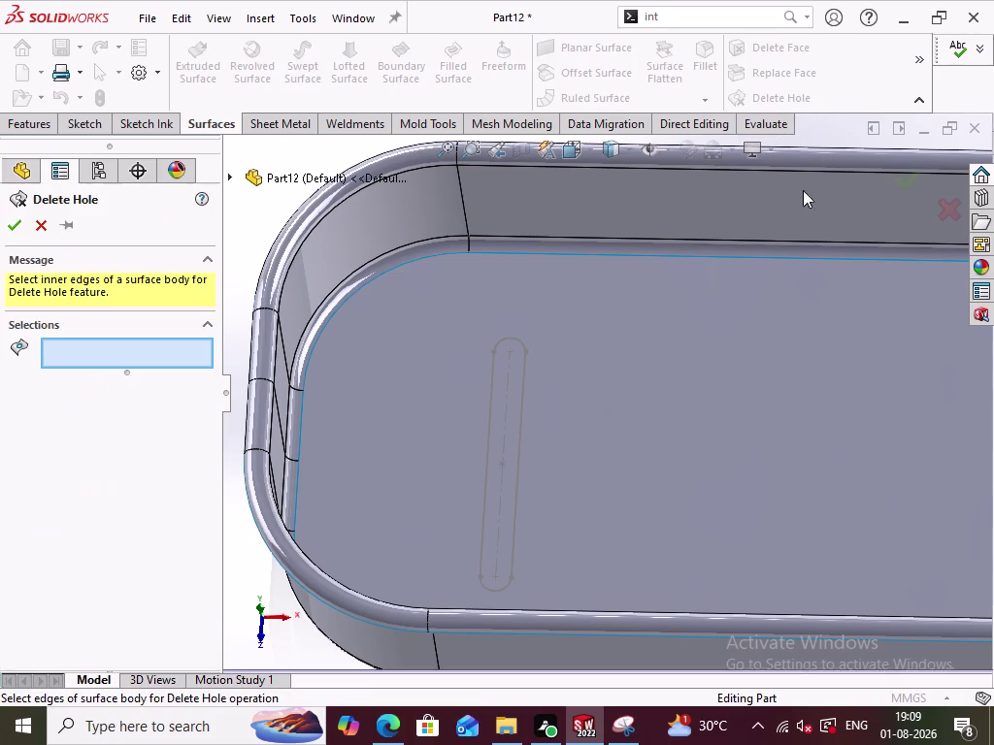
scroll(up, 3)
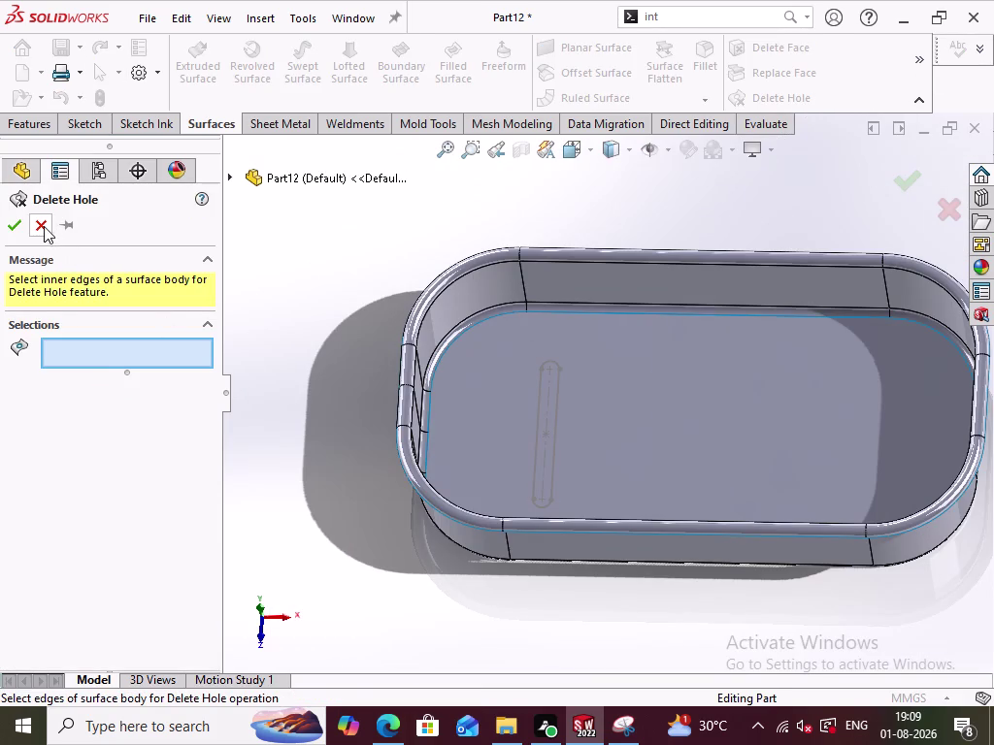
click(111, 359)
click(44, 232)
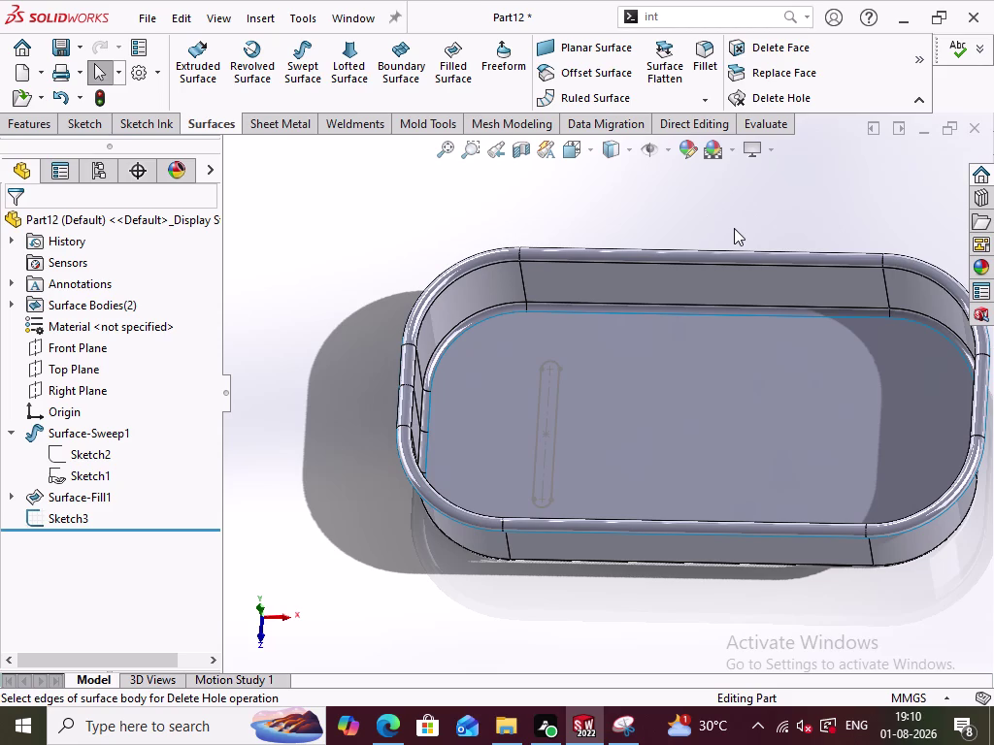
click(912, 59)
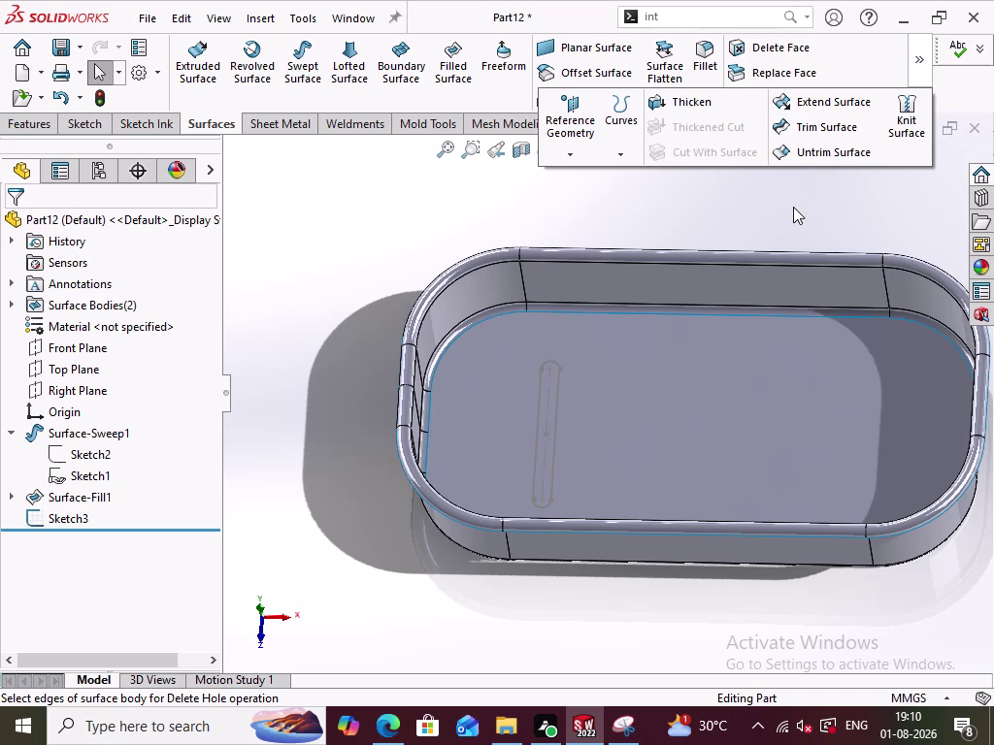
Close the extra surface tools, inspect the slot and frame opening, then reopen the tools.
click(737, 210)
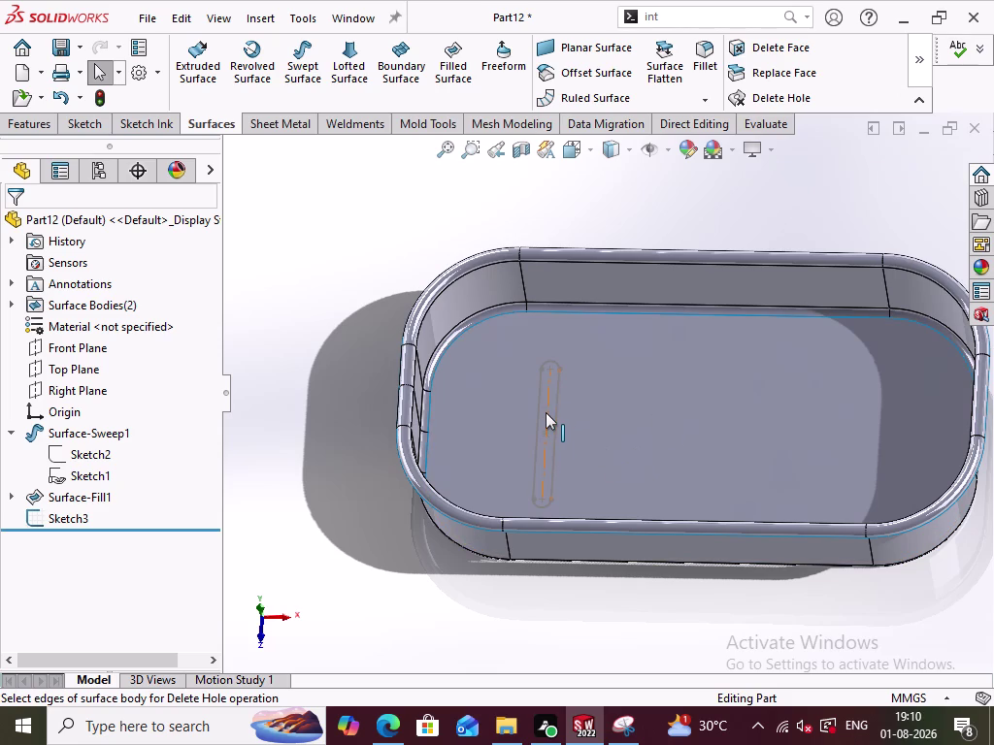
middle_drag(332, 274, 380, 321)
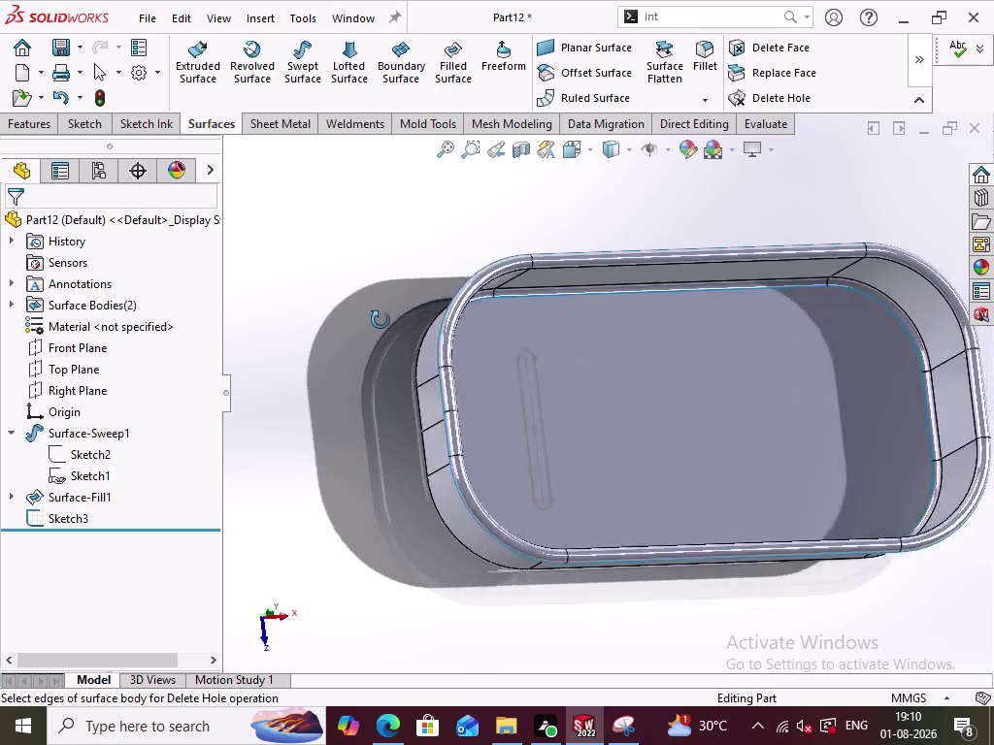
middle_drag(381, 321, 381, 373)
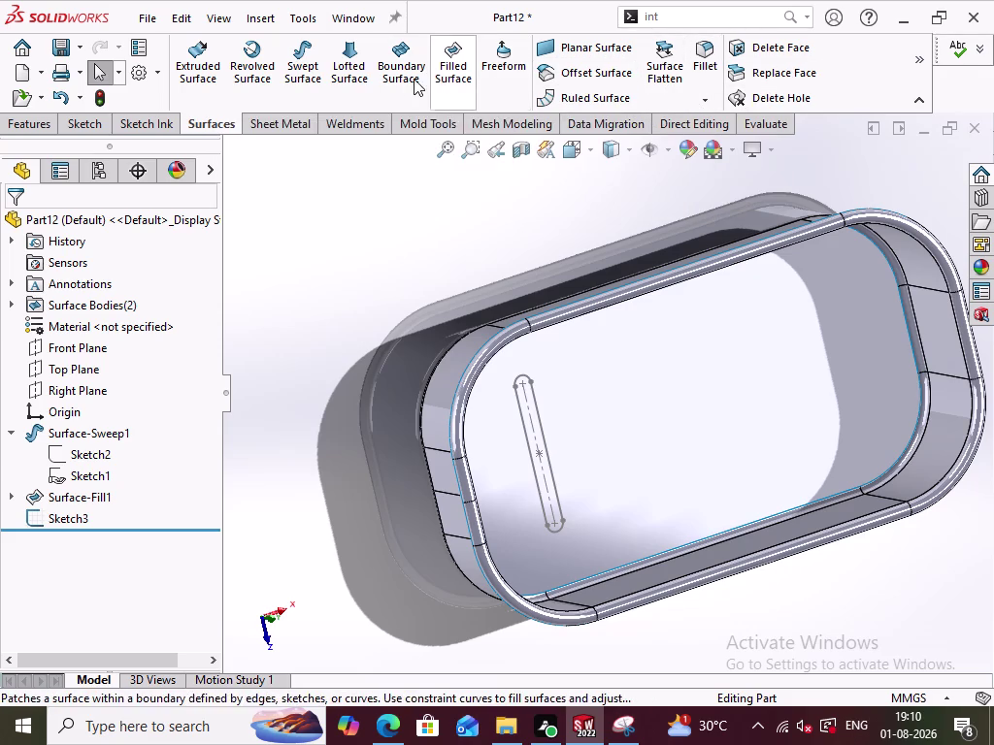
click(914, 60)
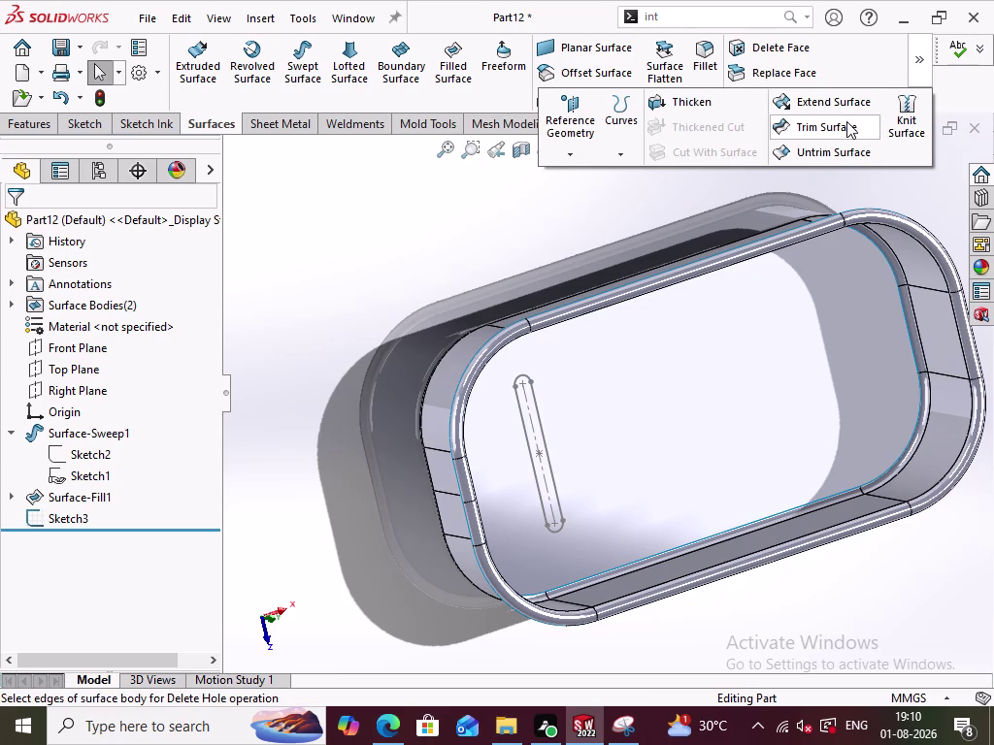
click(787, 50)
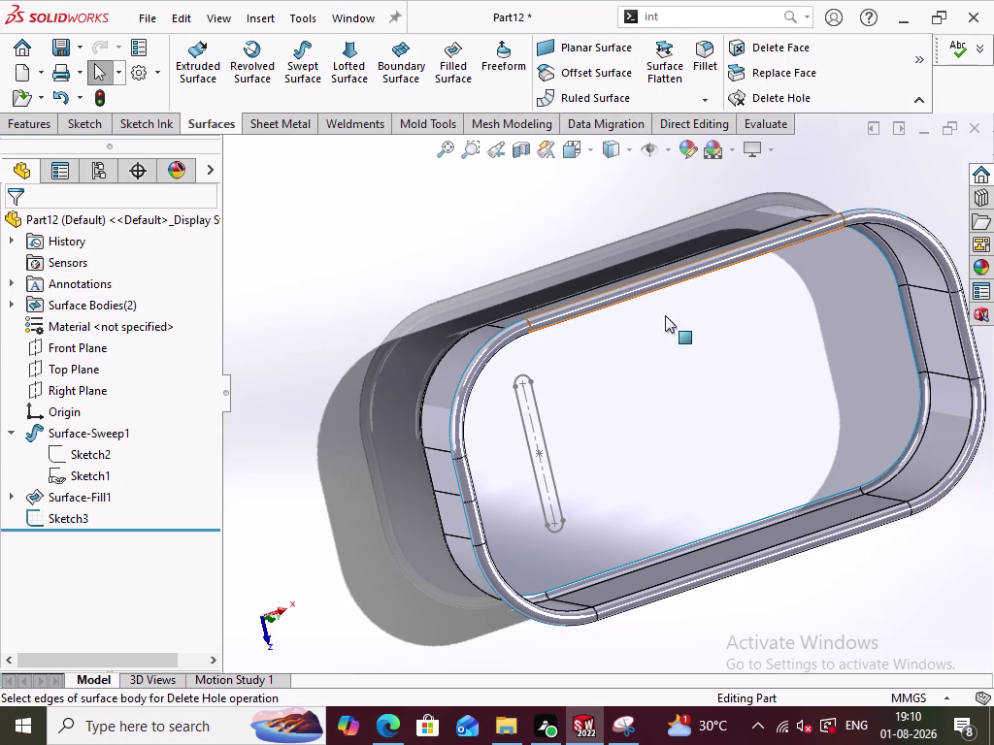
Zoom in to select Sketch3 on the fill and start Delete Face.
middle_drag(547, 428, 522, 368)
scroll(down, 3)
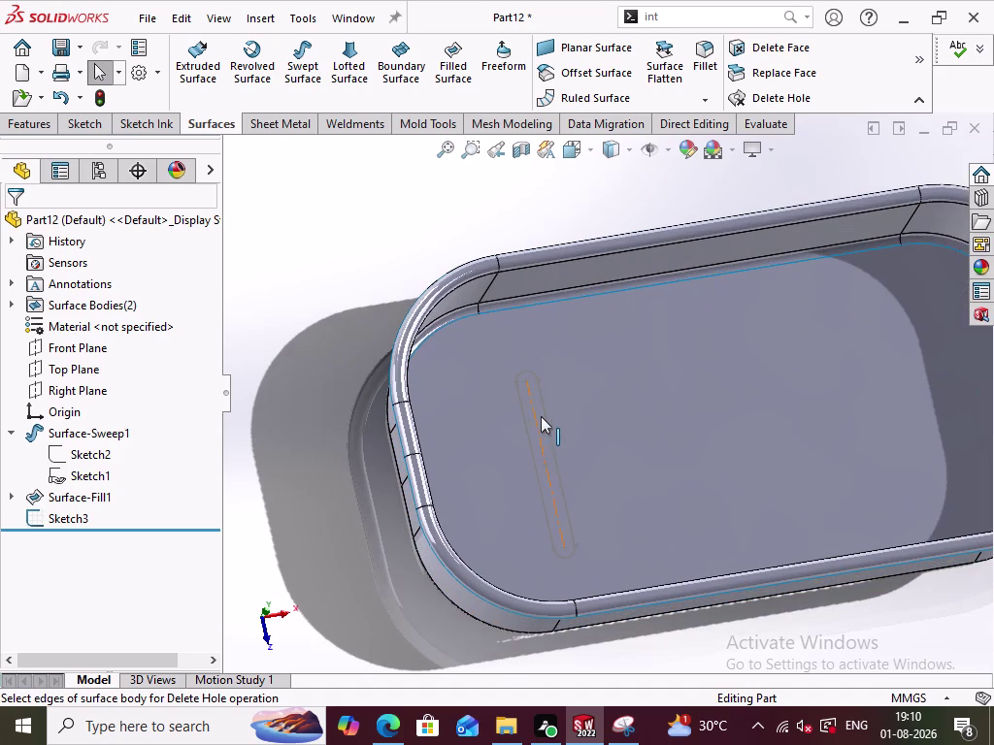
scroll(down, 3)
click(547, 430)
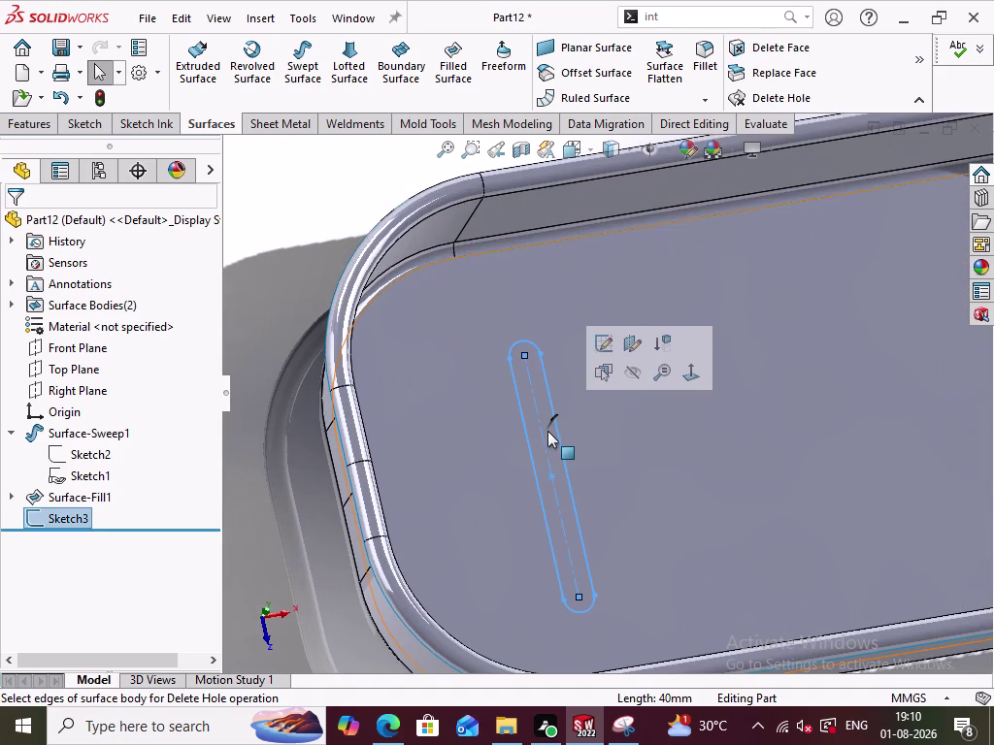
scroll(down, 3)
scroll(up, 3)
scroll(up, 3)
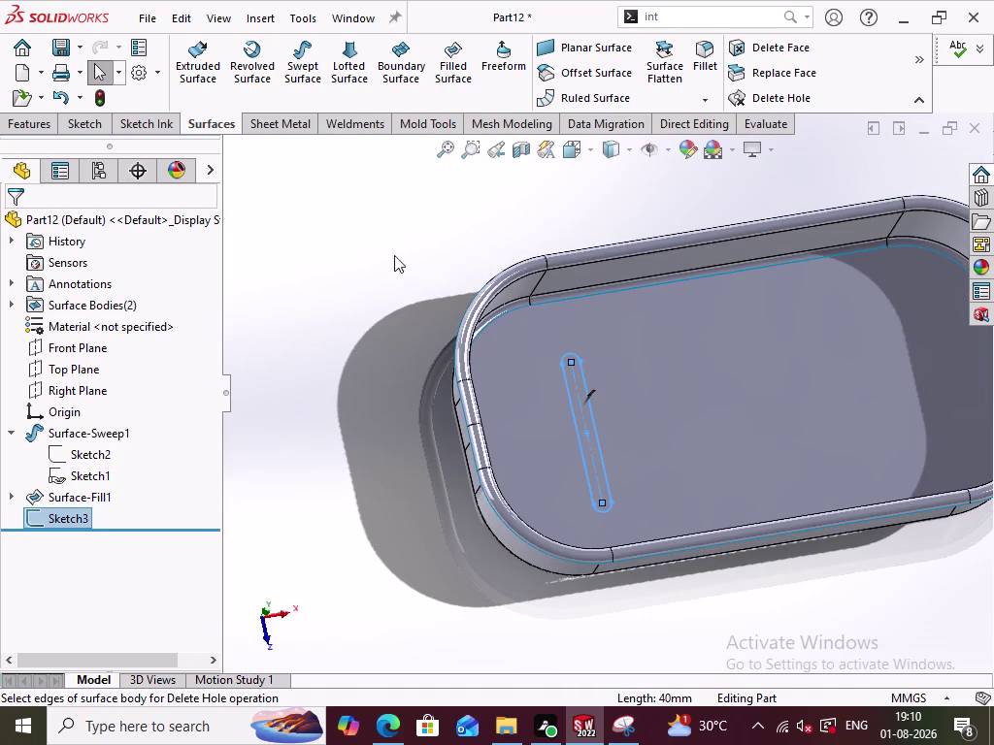
scroll(up, 3)
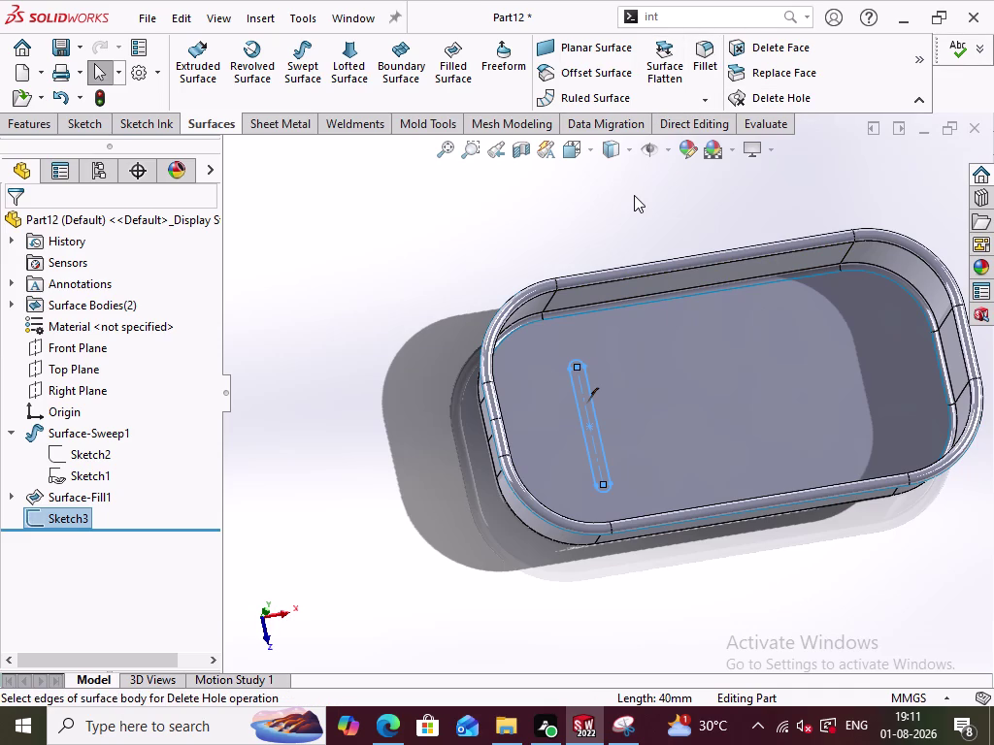
click(508, 187)
click(786, 45)
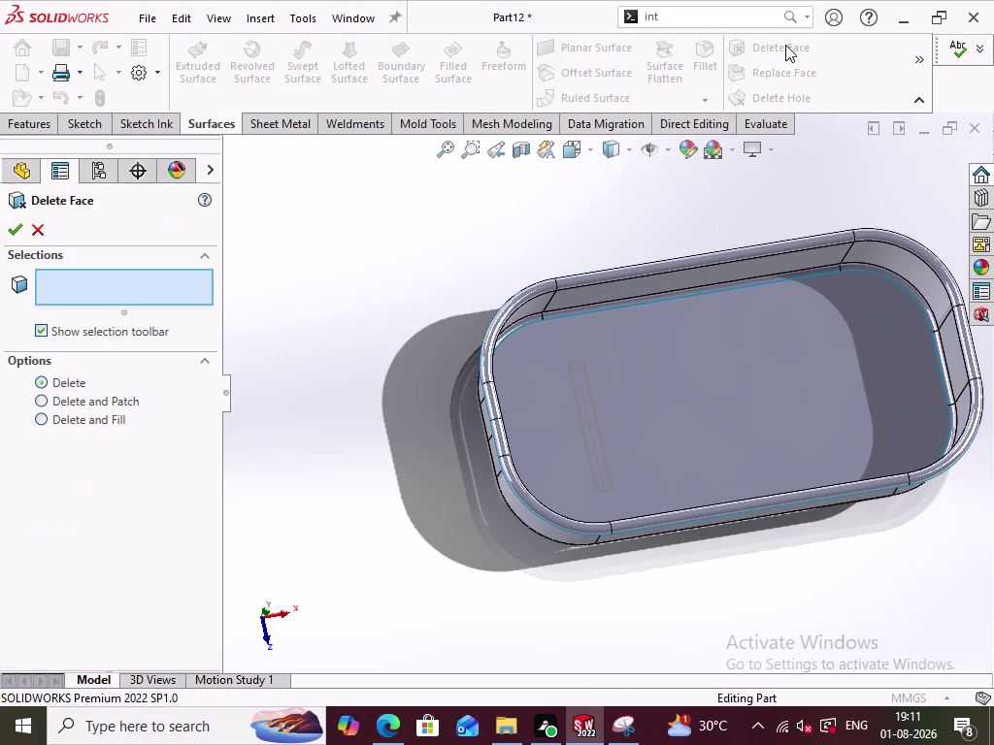
middle_drag(655, 612, 597, 575)
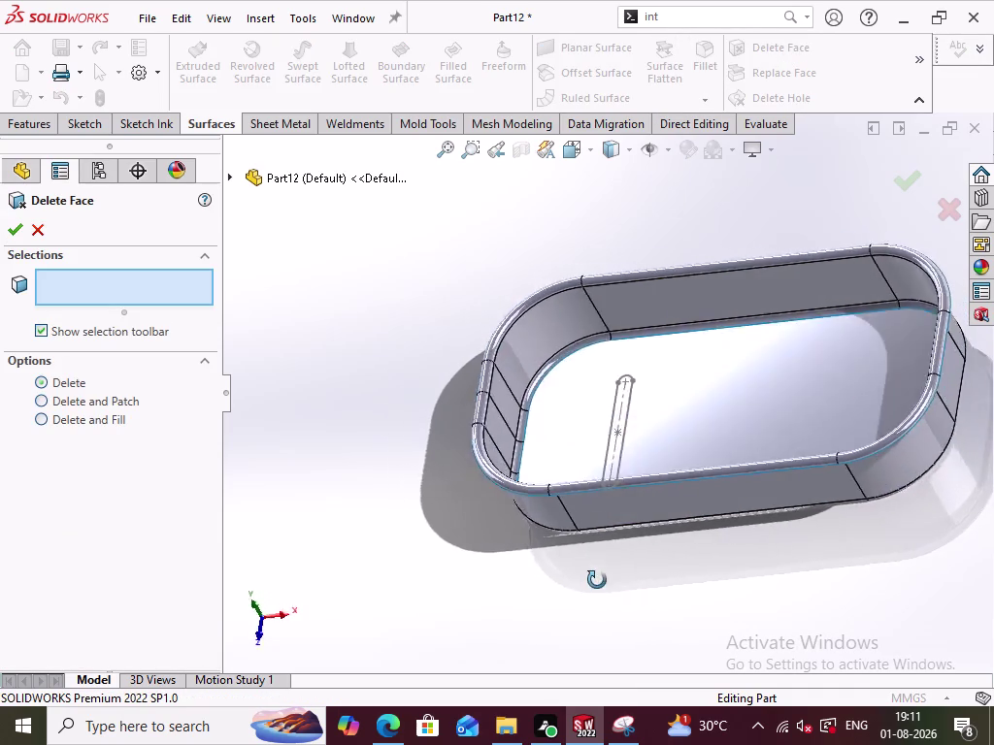
middle_drag(597, 574, 629, 656)
click(668, 387)
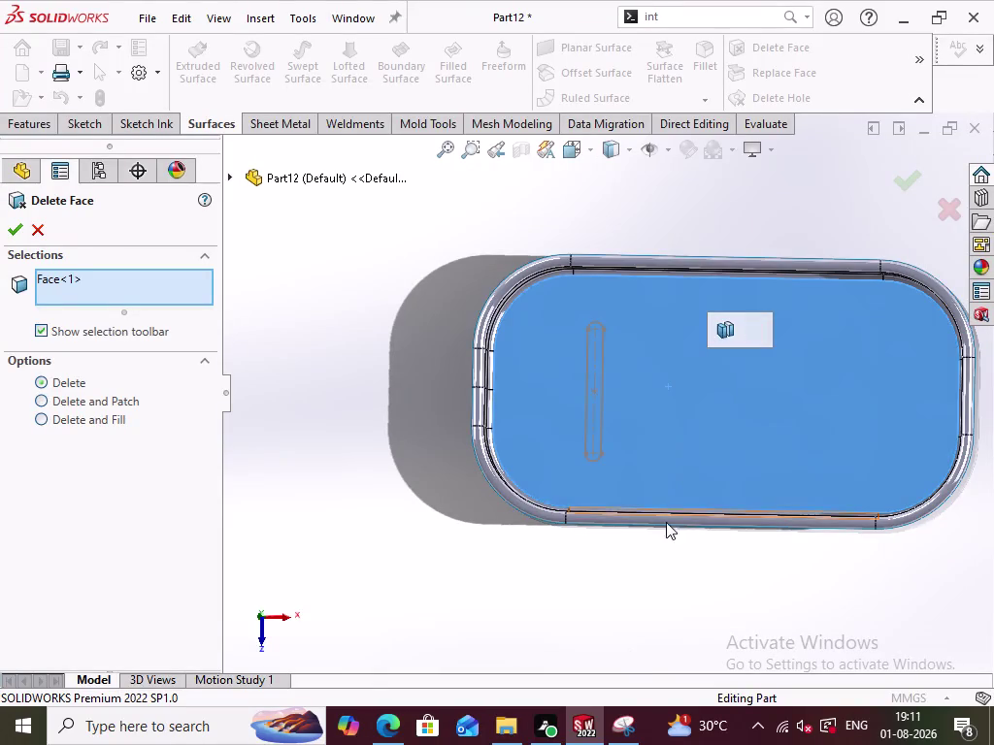
middle_click(668, 629)
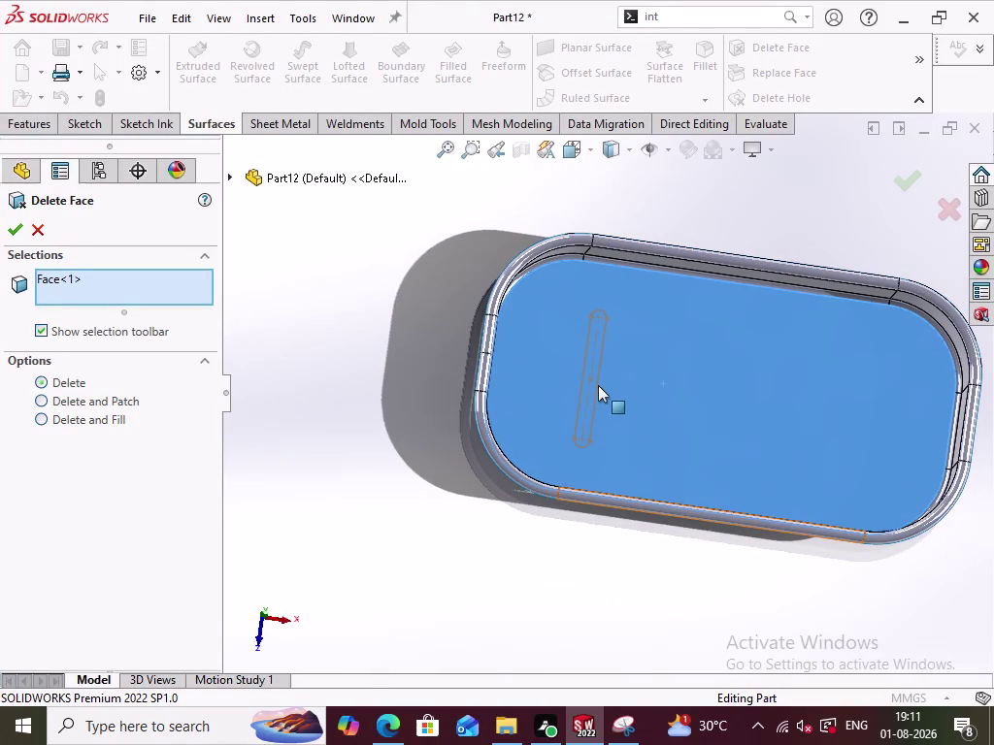
click(599, 374)
click(639, 382)
middle_drag(599, 591, 592, 561)
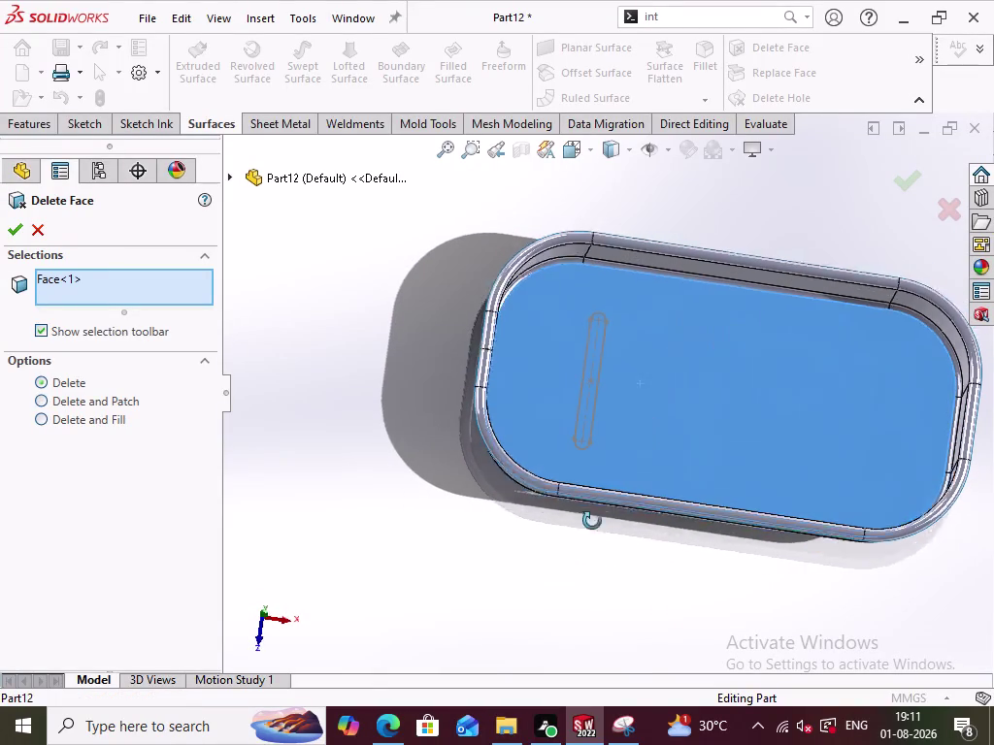
middle_drag(592, 561, 588, 577)
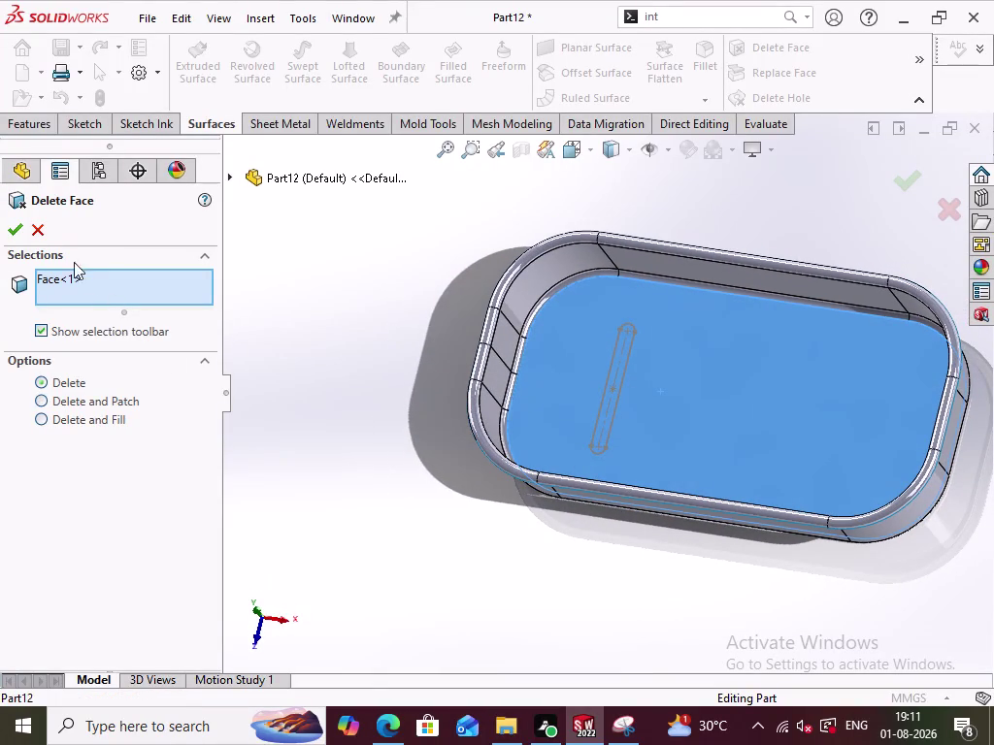
click(41, 225)
click(782, 104)
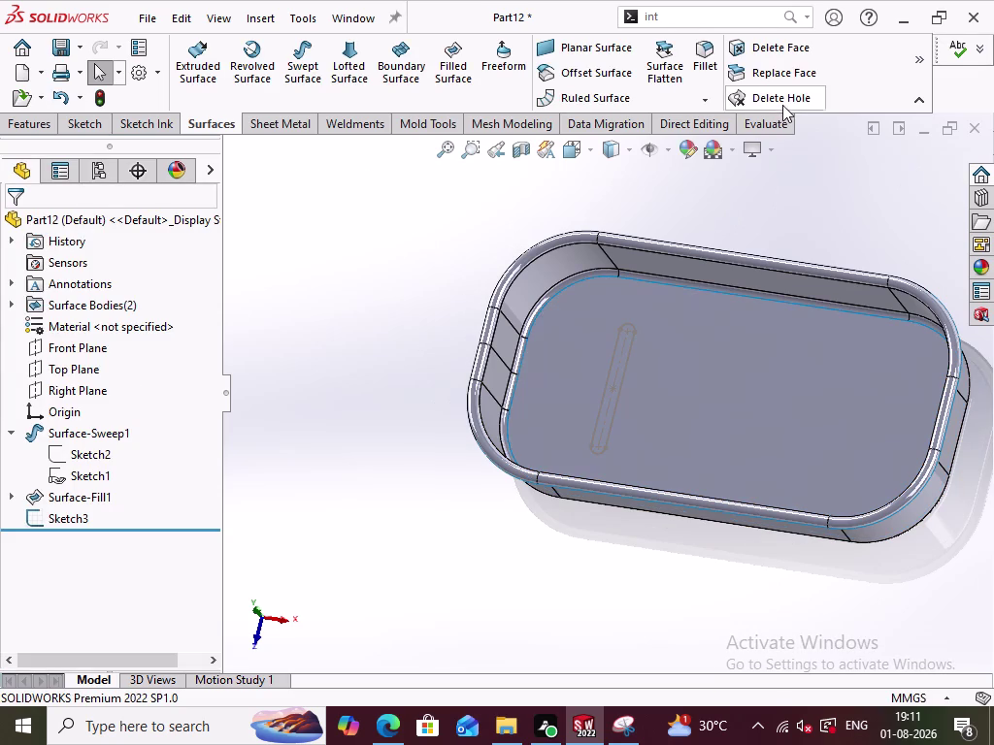
click(46, 225)
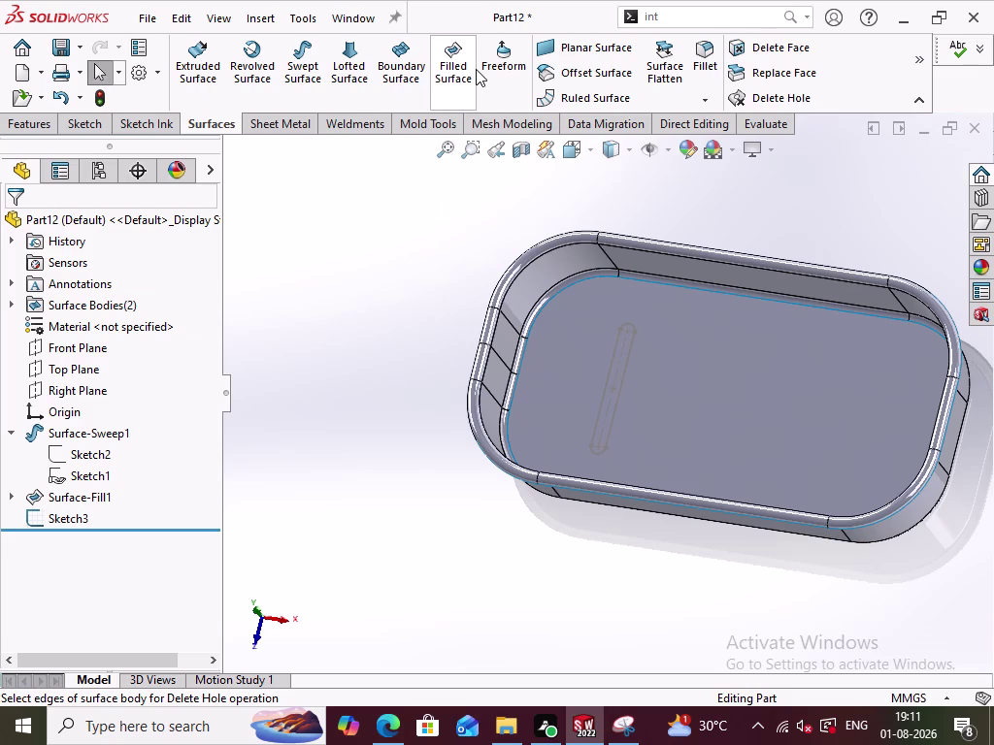
Start a Freeform surface modification and cancel it.
click(512, 67)
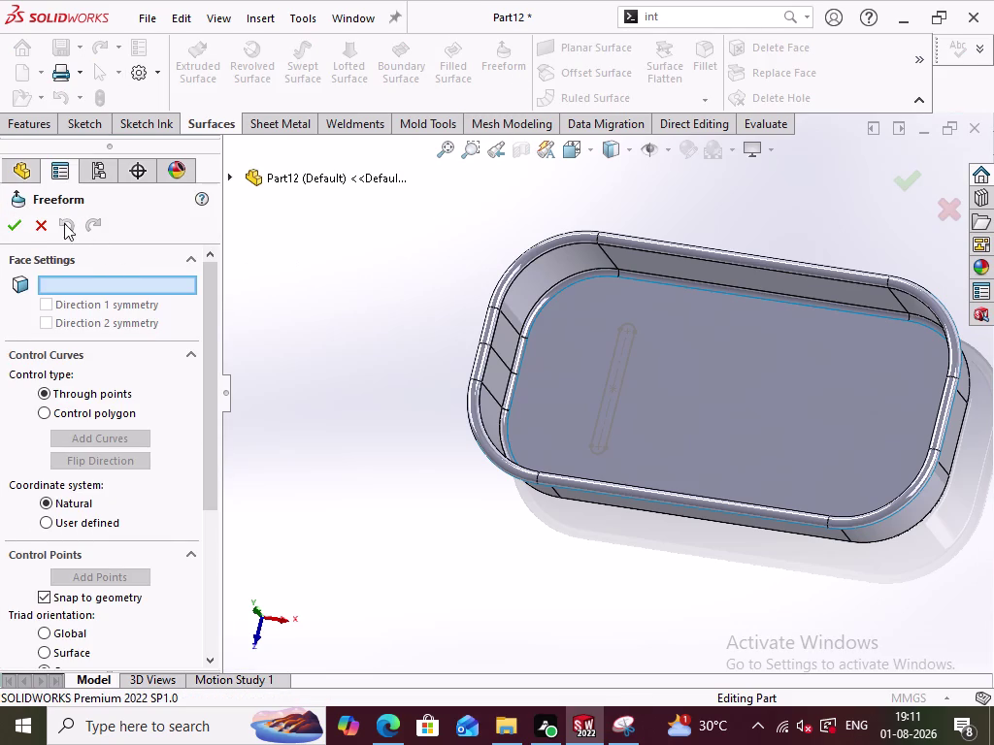
click(44, 221)
click(427, 239)
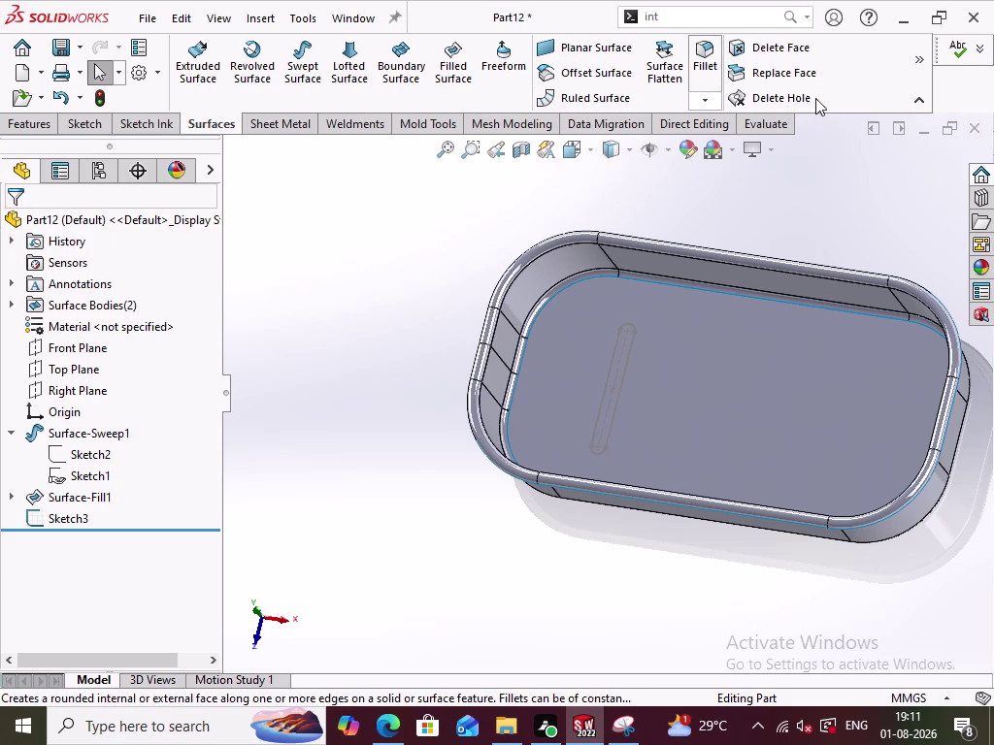
Try Replace Face on the bottom fill face, close it unapplied, and show the extra surface tools.
click(785, 80)
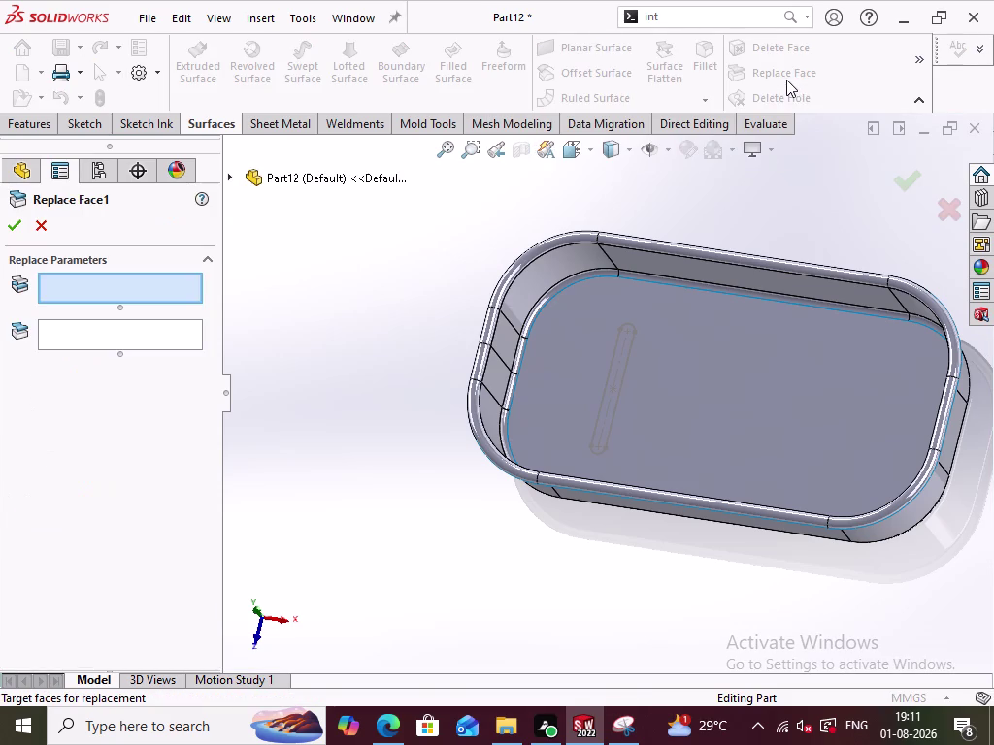
click(146, 287)
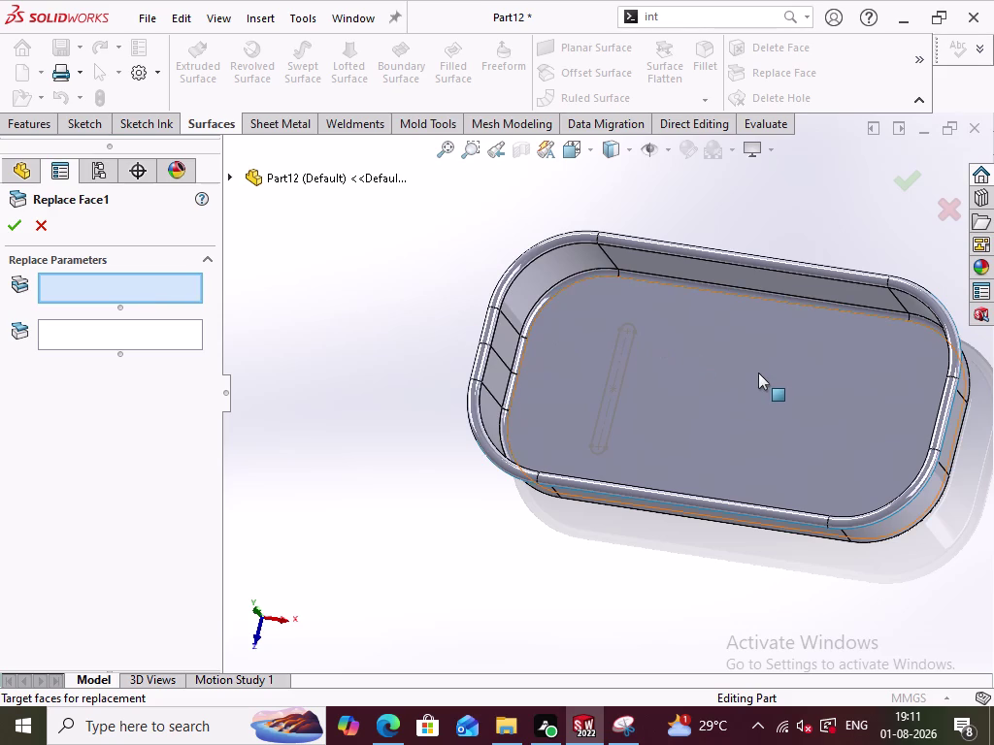
click(756, 376)
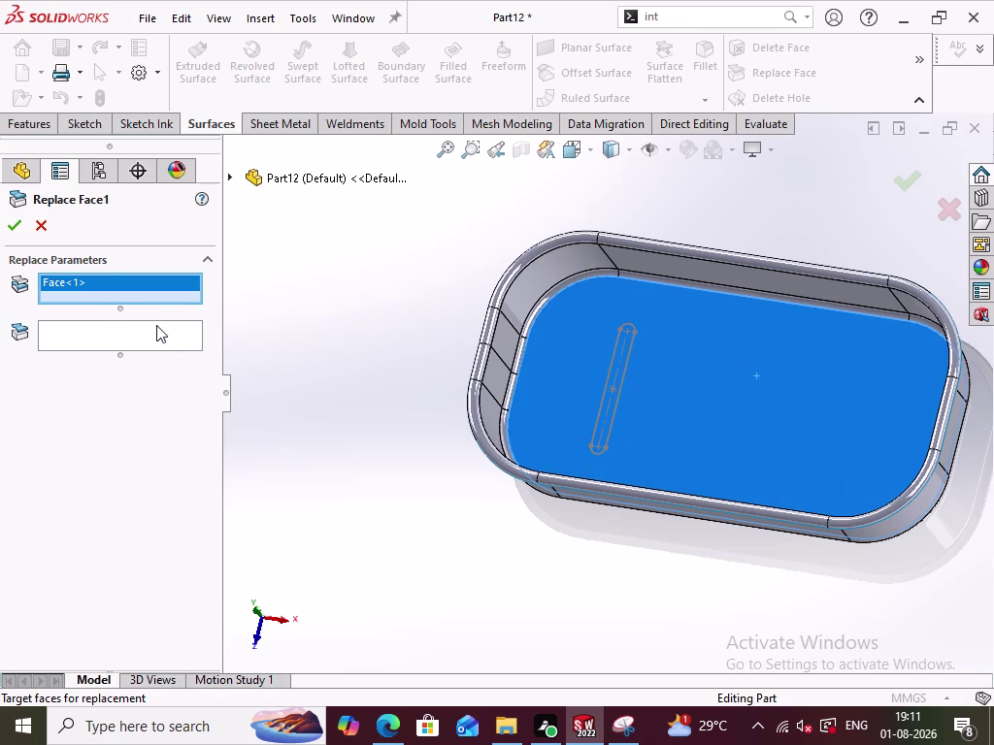
click(146, 327)
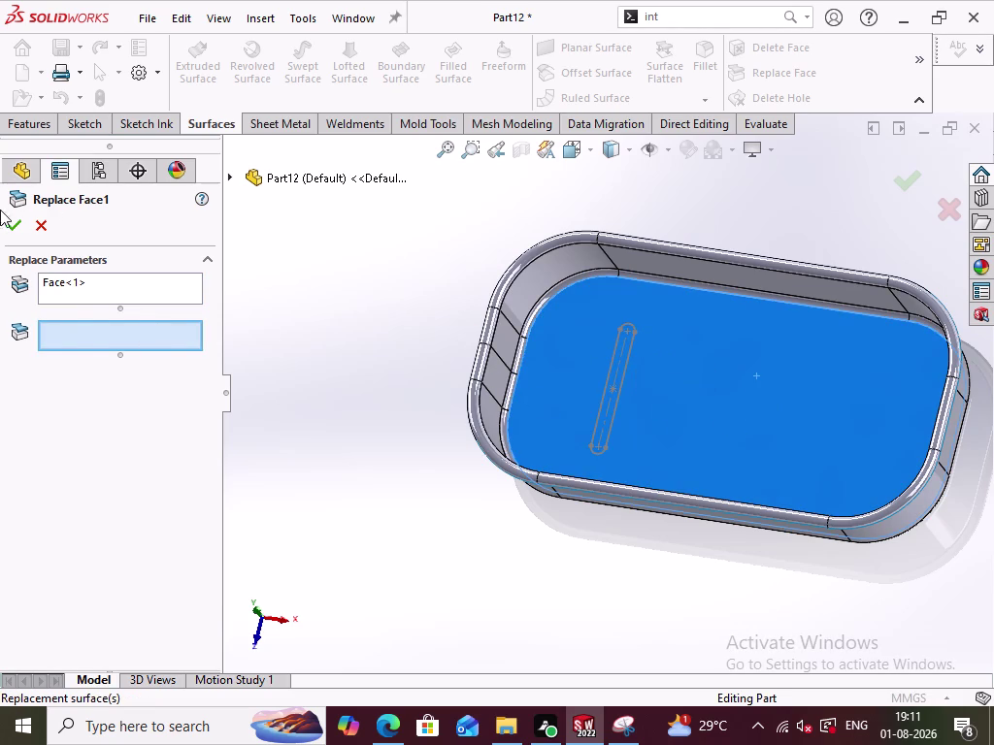
click(41, 224)
click(917, 63)
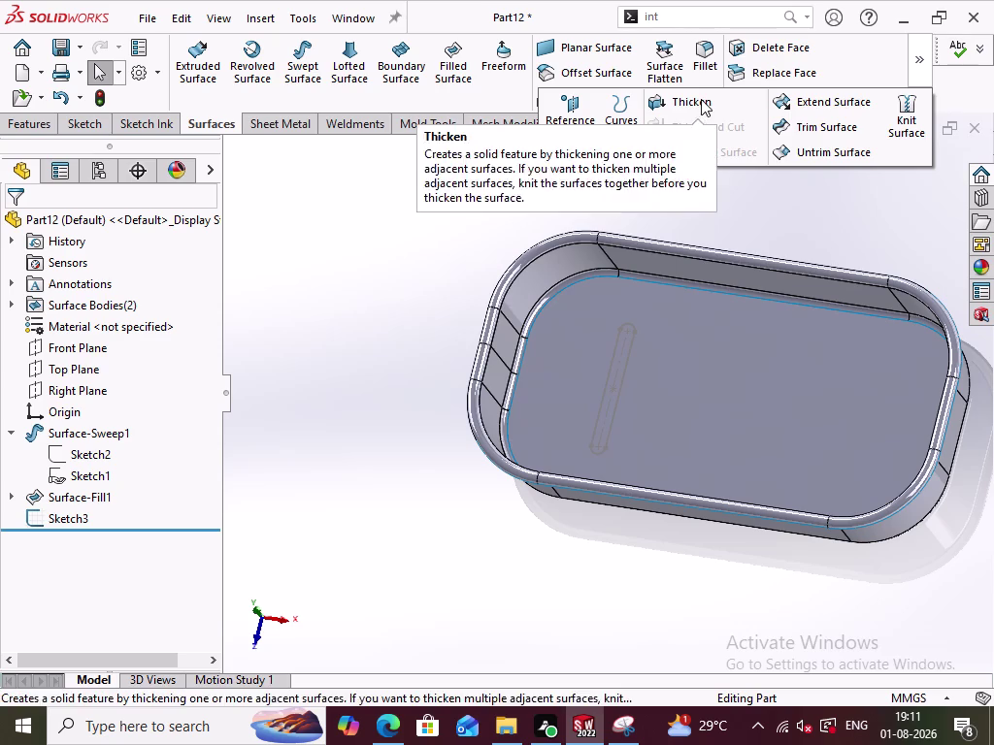
Dismiss the tools list, switch tabs briefly, and orbit to inspect the frame's underside.
click(898, 197)
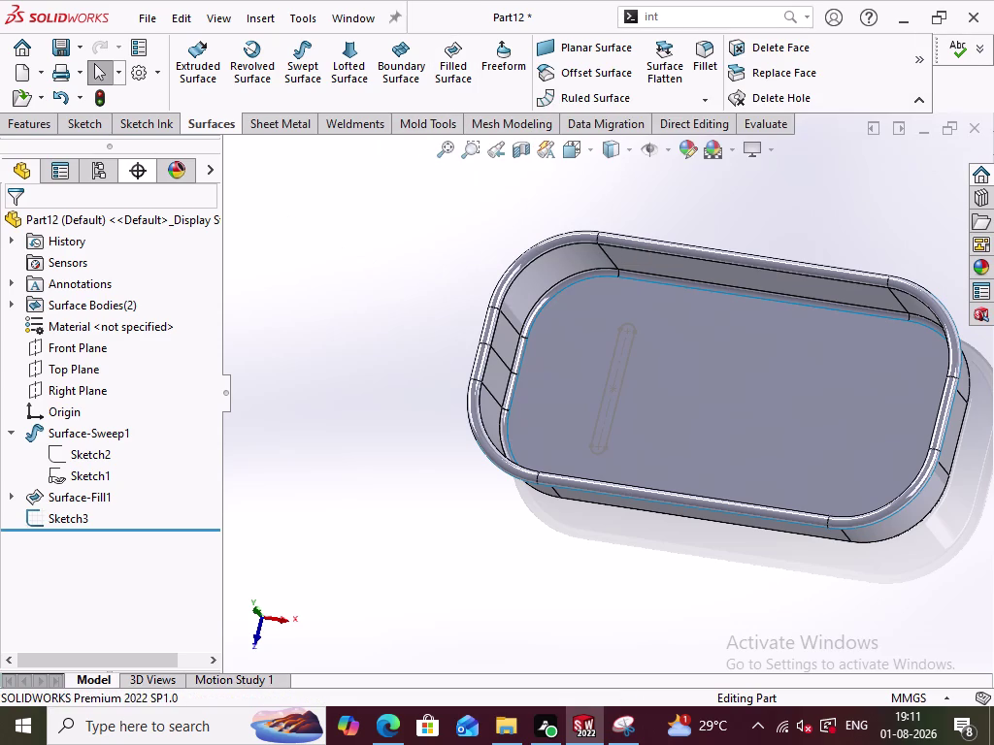
click(29, 120)
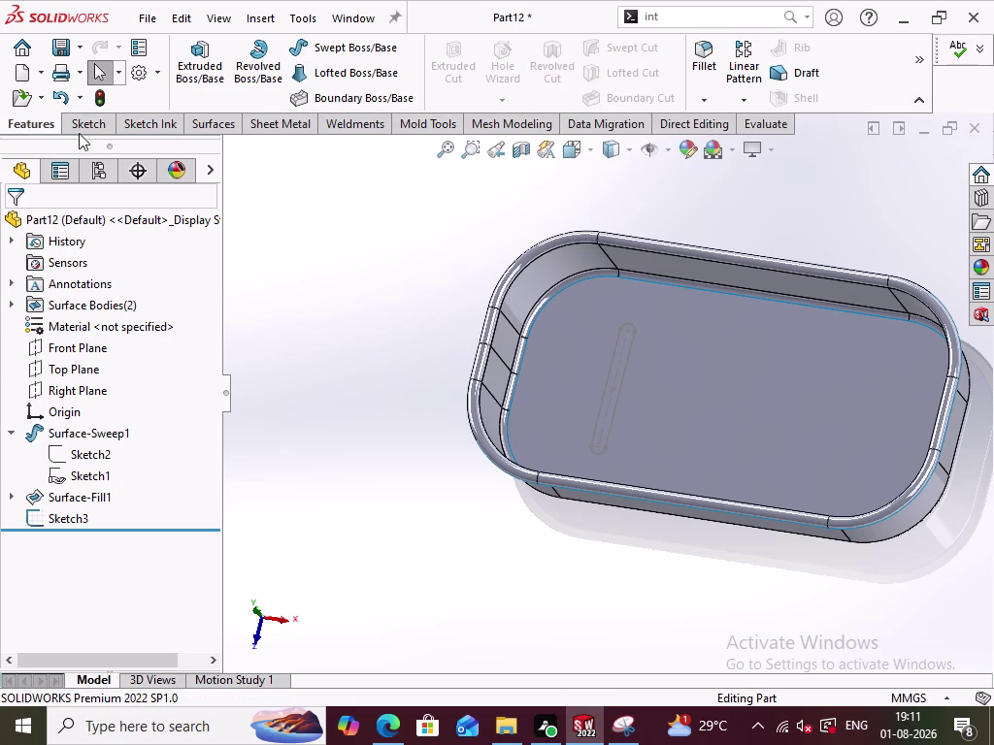
click(225, 122)
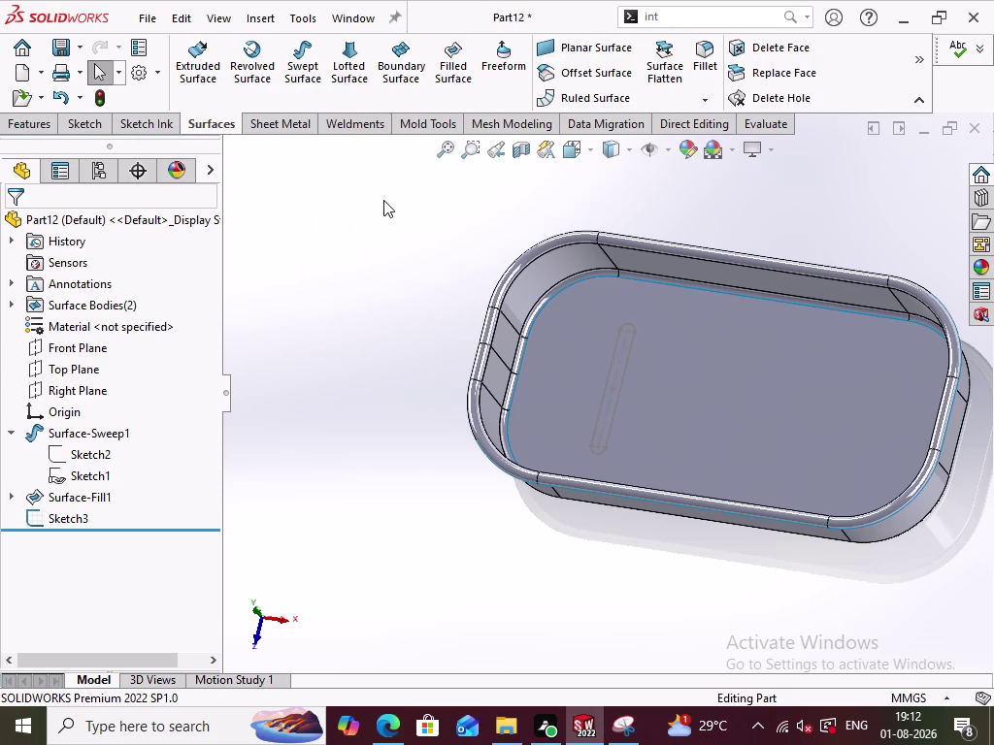
middle_drag(376, 376, 328, 299)
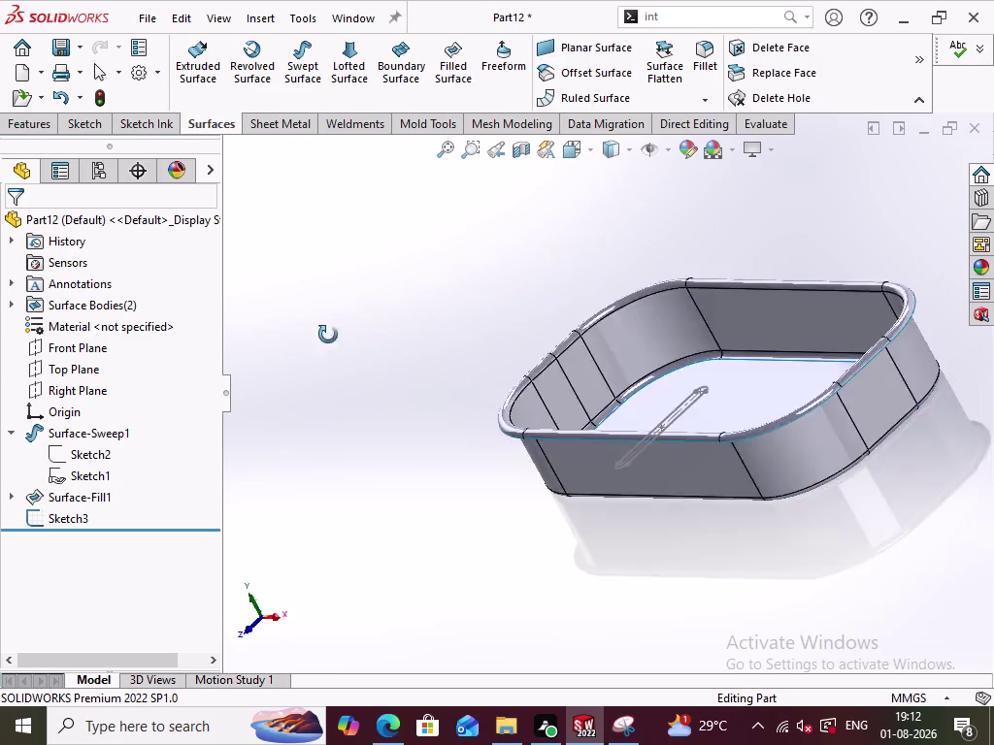
middle_drag(328, 298, 436, 521)
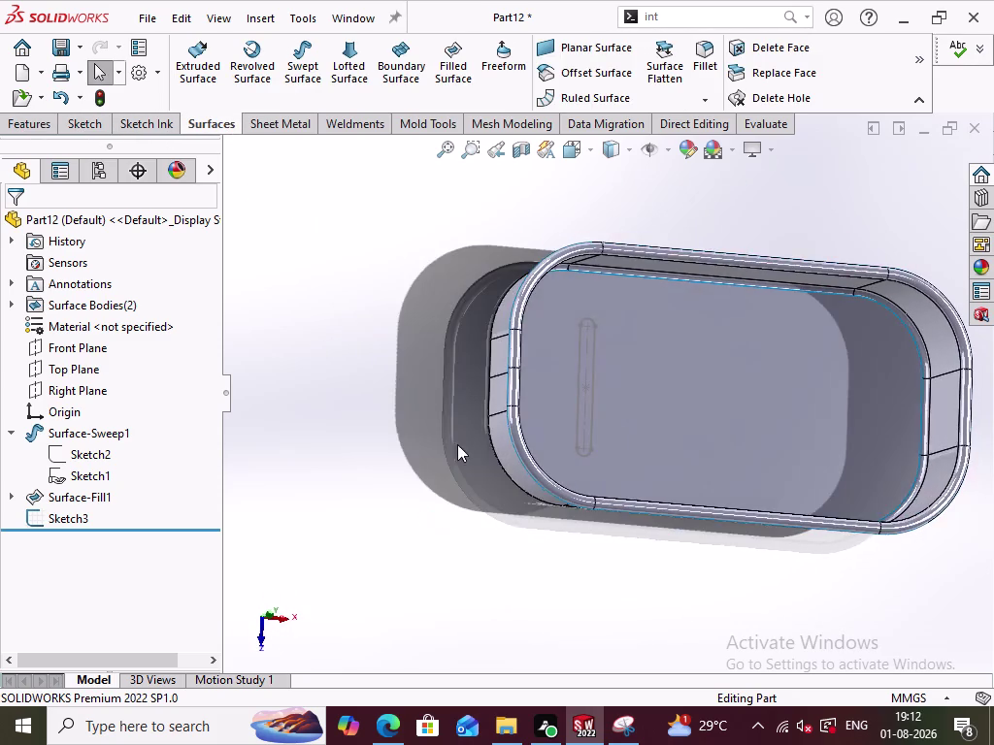
middle_drag(447, 385, 485, 433)
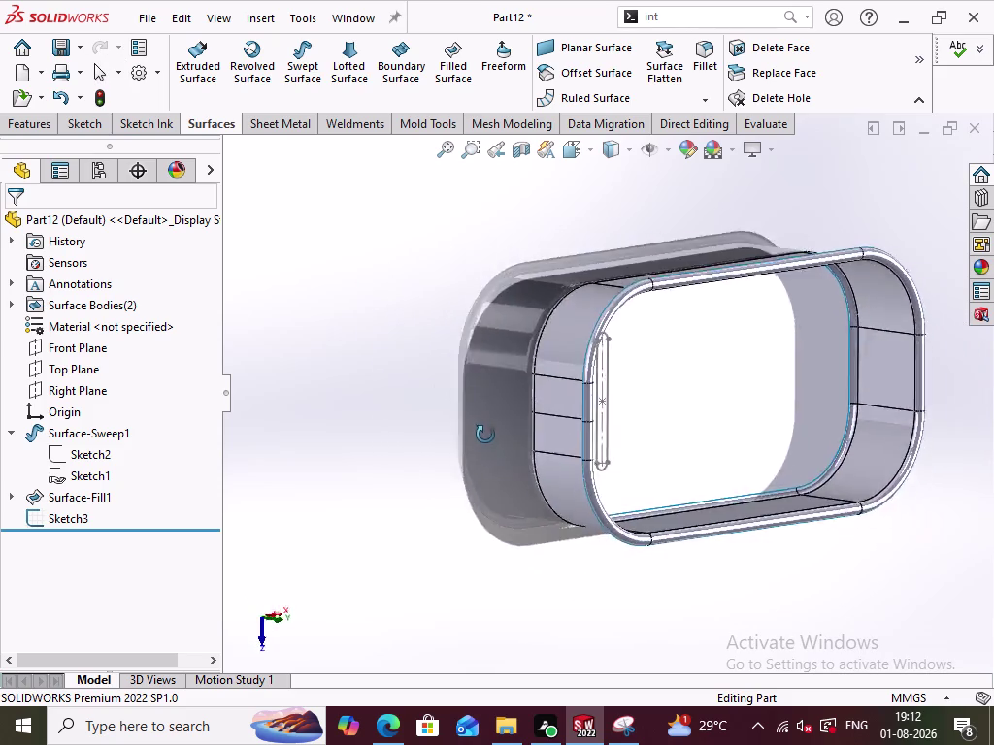
middle_drag(485, 433, 416, 406)
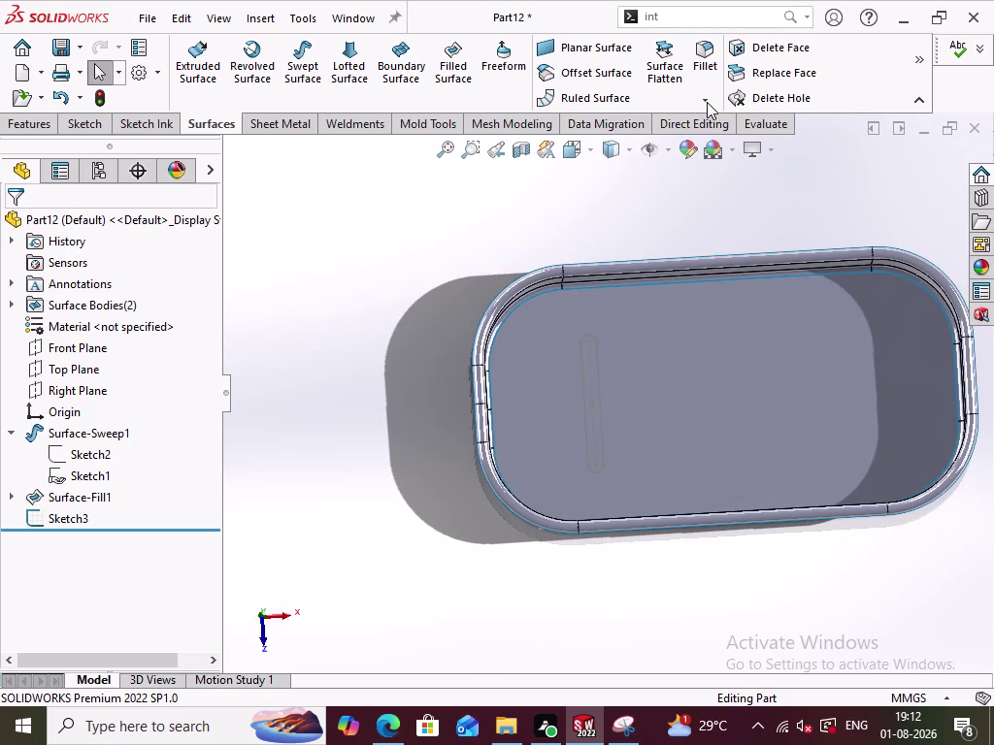
Try and cancel Offset Surface, then start Trim Surface using Surface-Fill1.
click(707, 102)
click(585, 259)
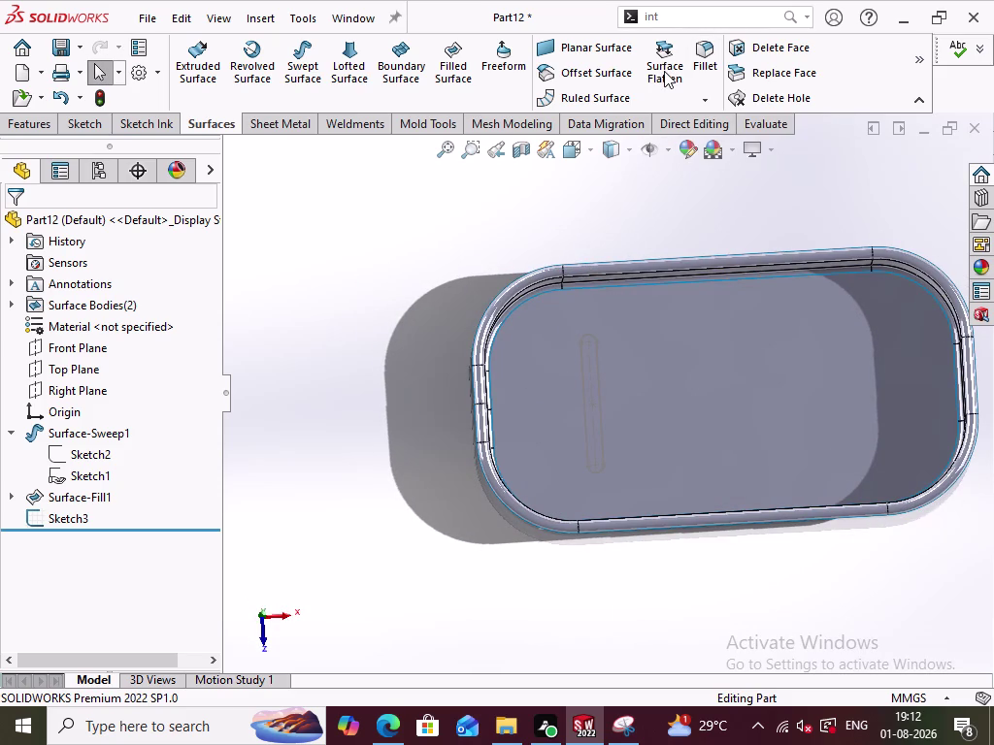
click(664, 71)
click(46, 222)
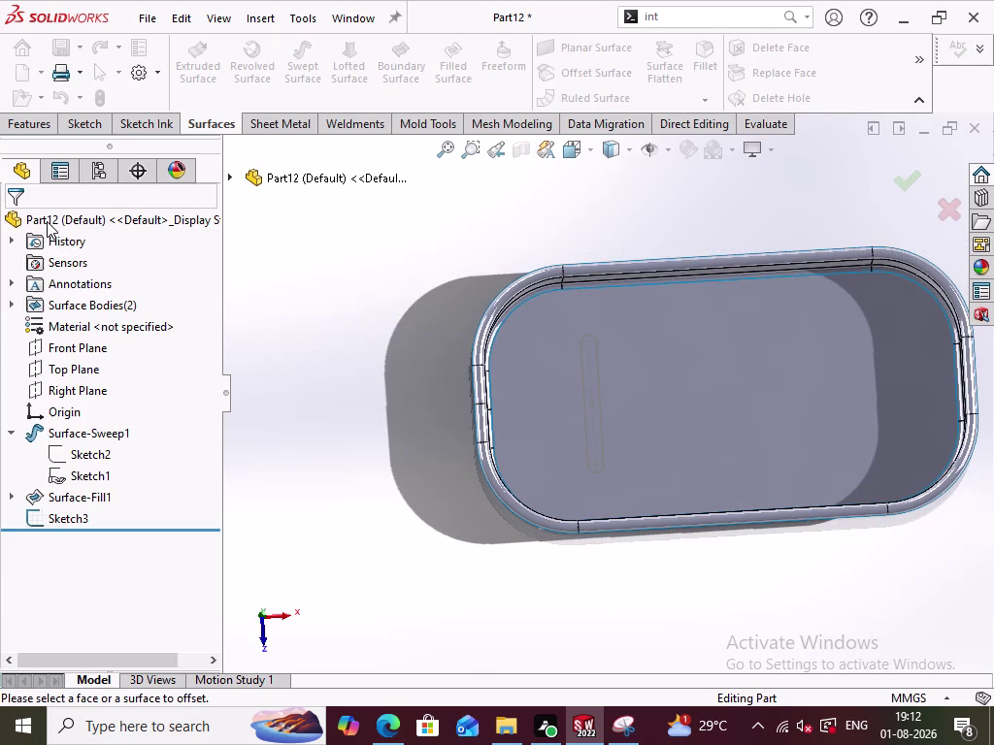
click(917, 63)
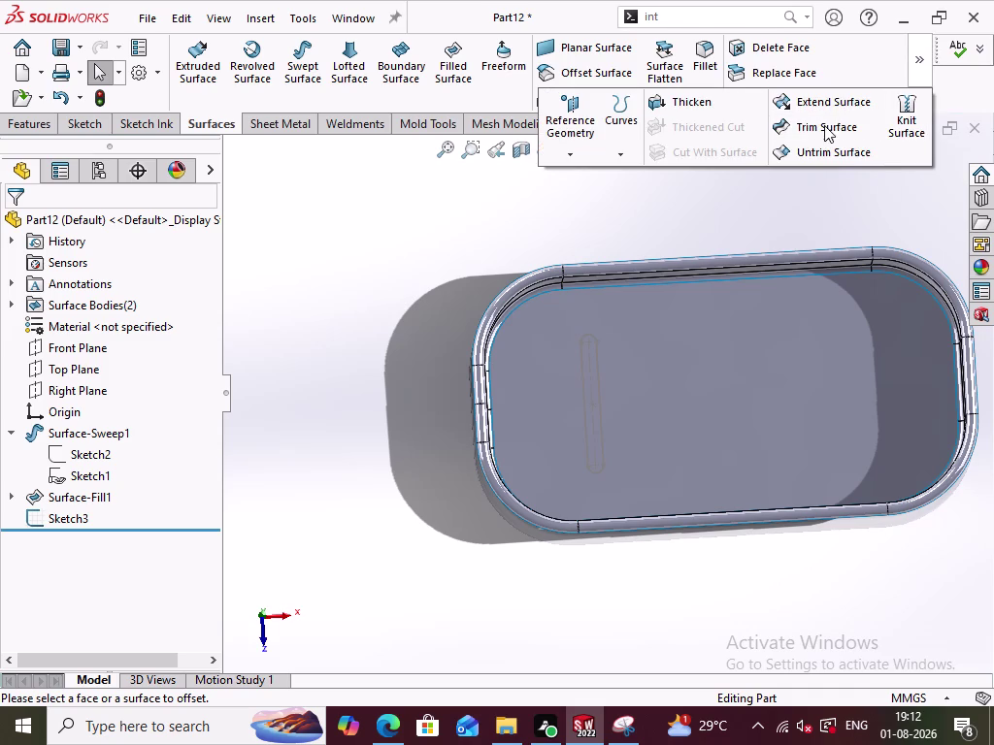
click(819, 125)
click(701, 409)
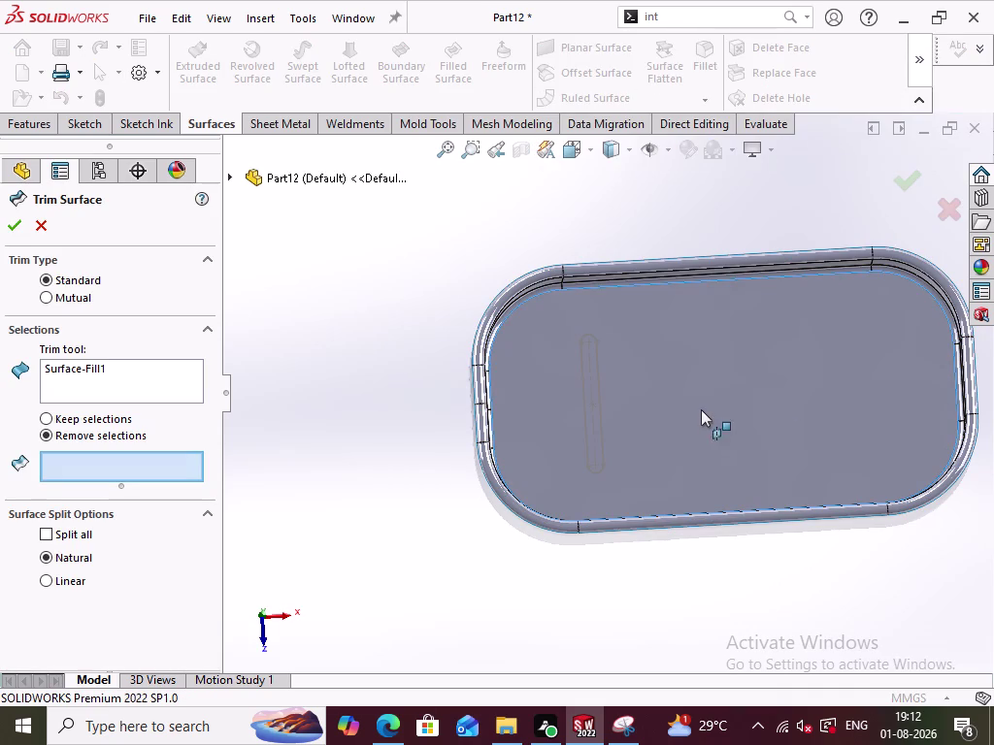
middle_drag(624, 552, 482, 295)
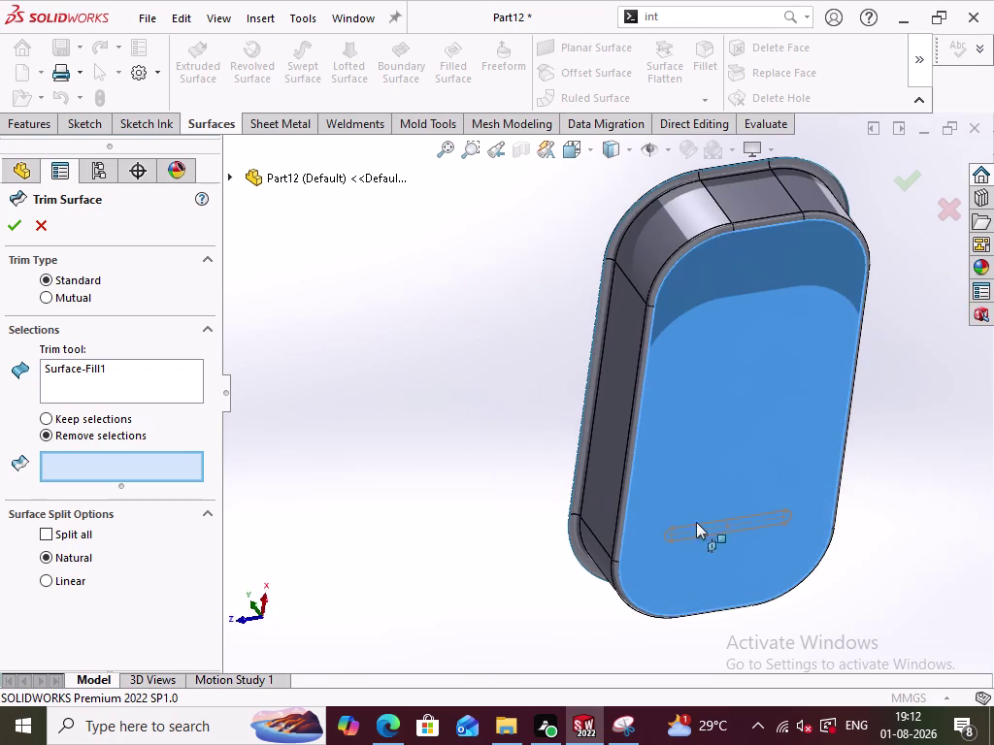
click(715, 524)
middle_drag(444, 419, 610, 366)
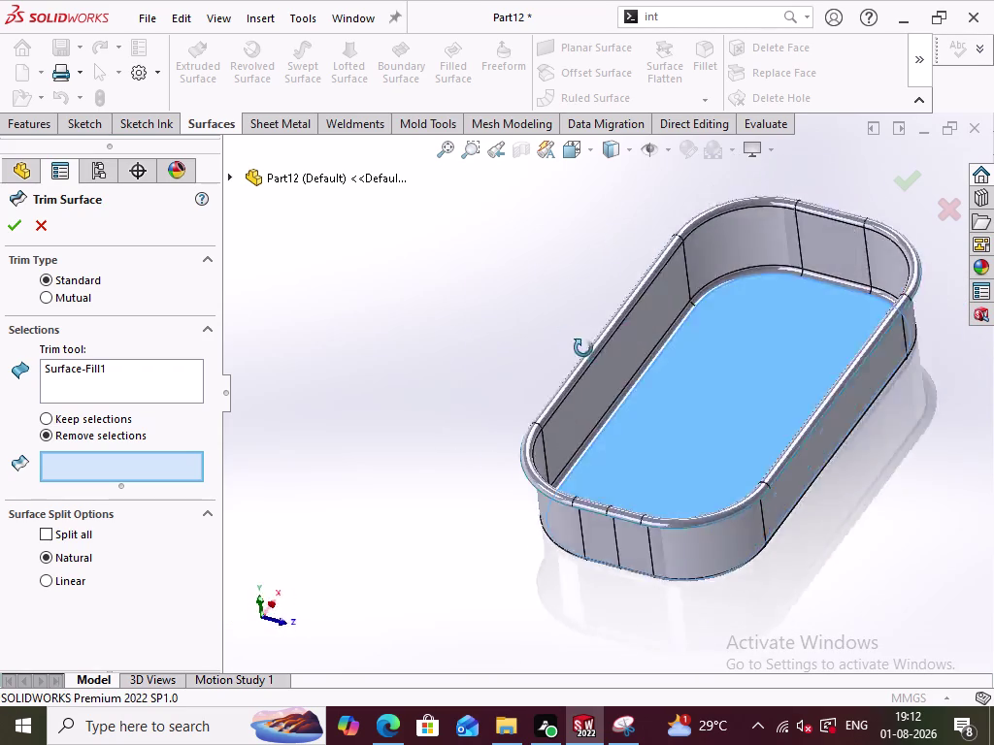
middle_drag(610, 366, 581, 571)
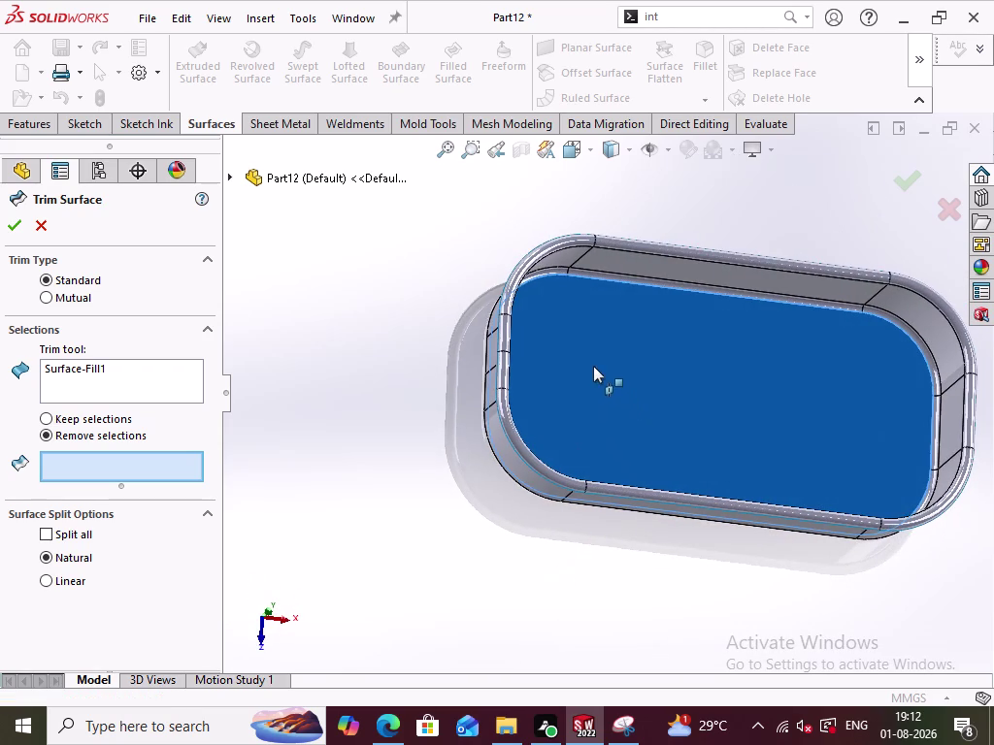
click(593, 366)
middle_drag(447, 487, 414, 531)
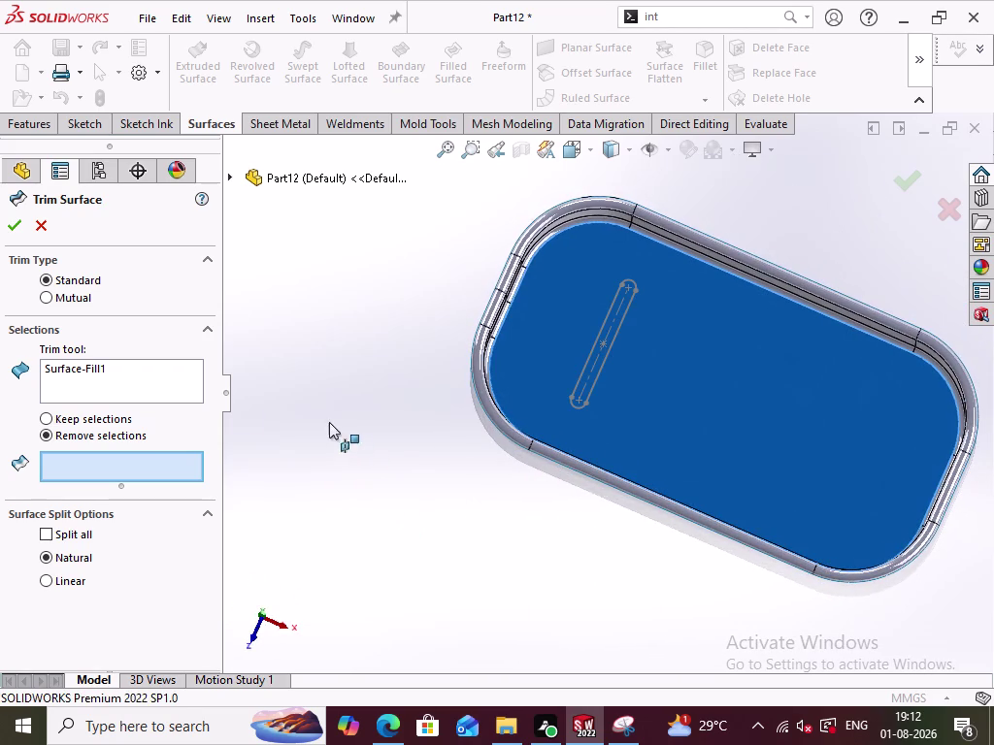
click(135, 461)
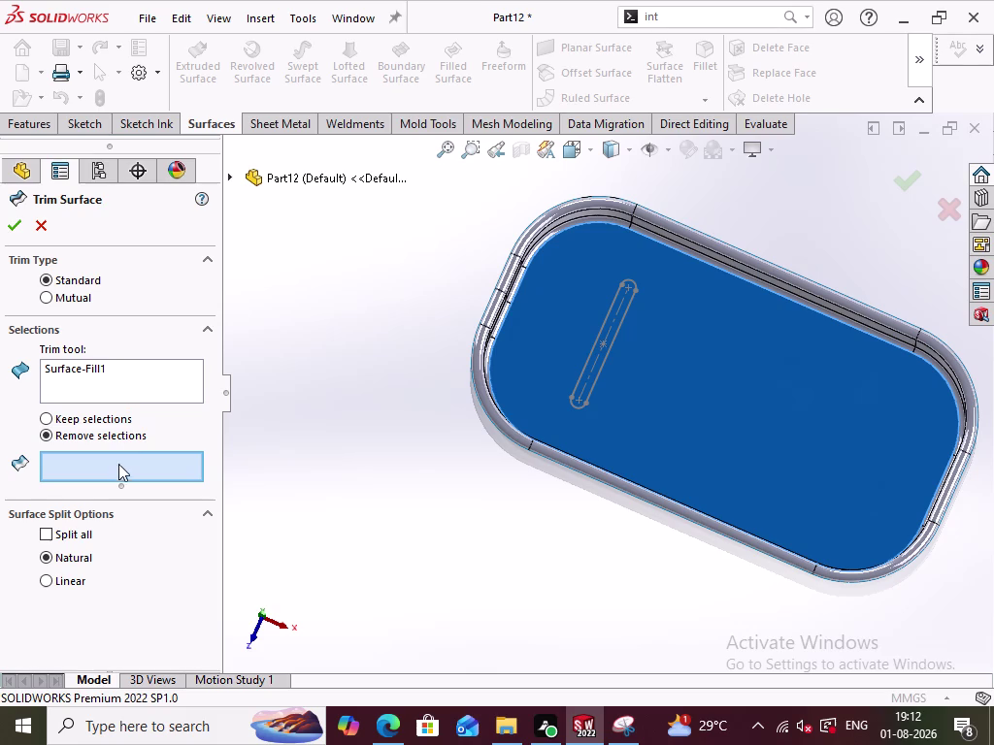
click(117, 466)
click(55, 416)
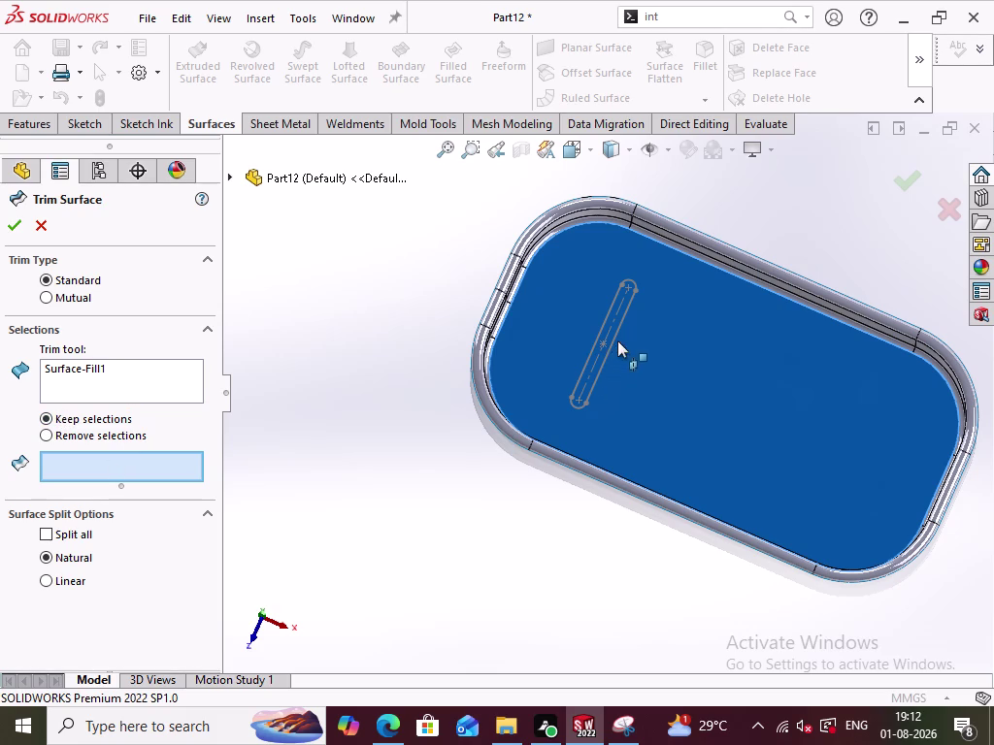
click(619, 330)
click(37, 228)
click(394, 485)
middle_drag(429, 499, 482, 406)
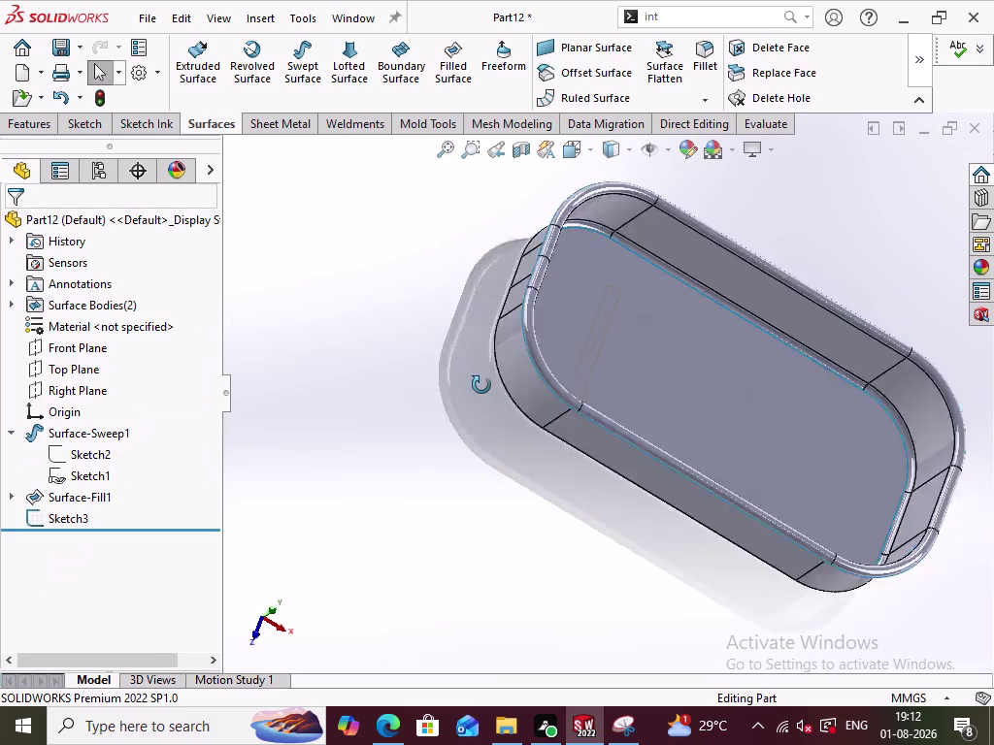
middle_drag(482, 405, 434, 584)
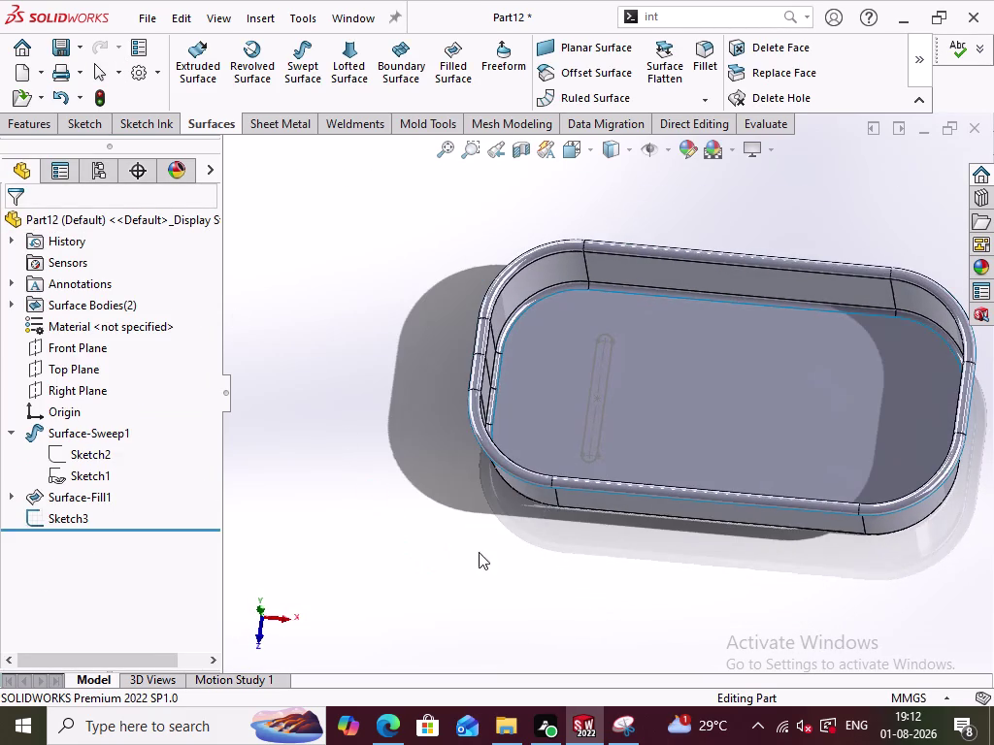
click(610, 368)
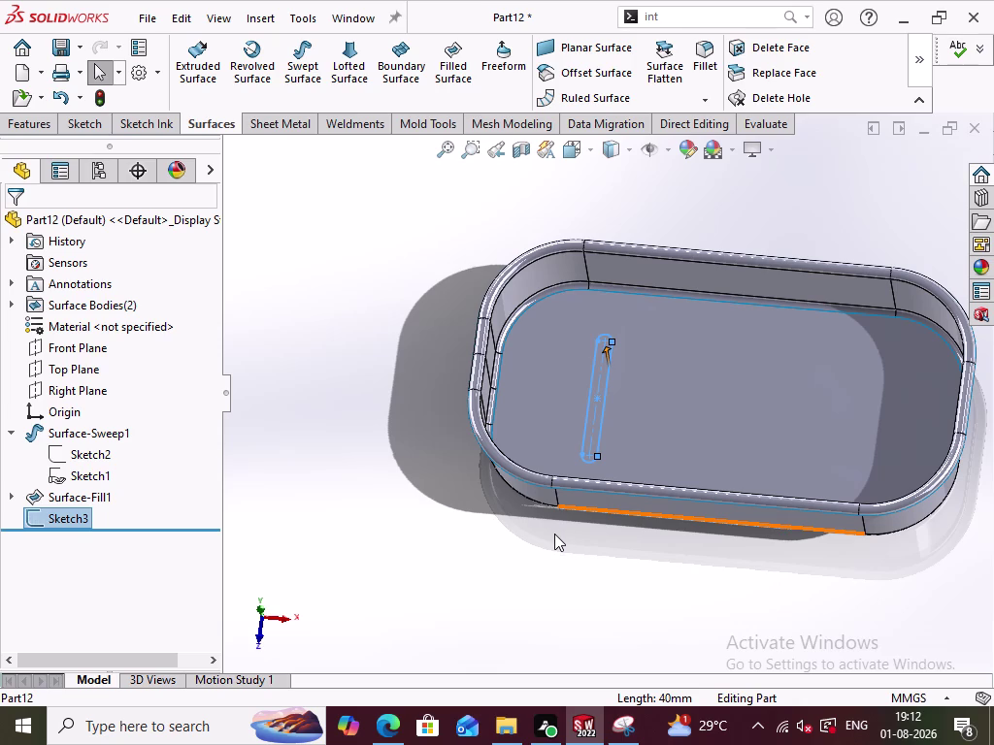
middle_drag(555, 534, 559, 460)
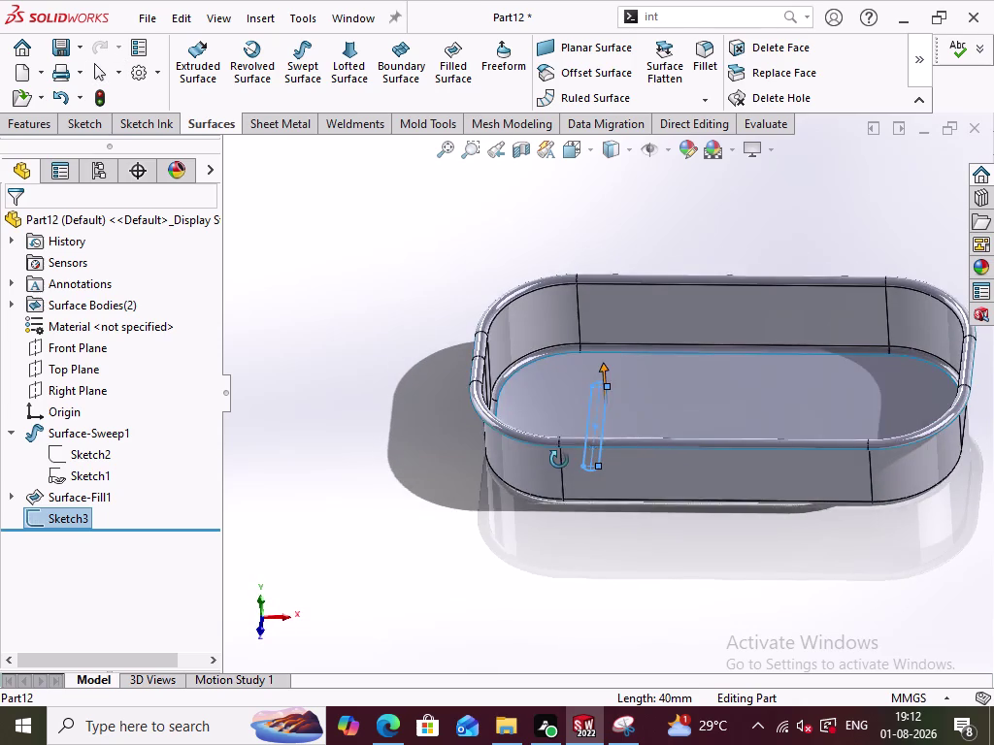
middle_drag(559, 460, 559, 464)
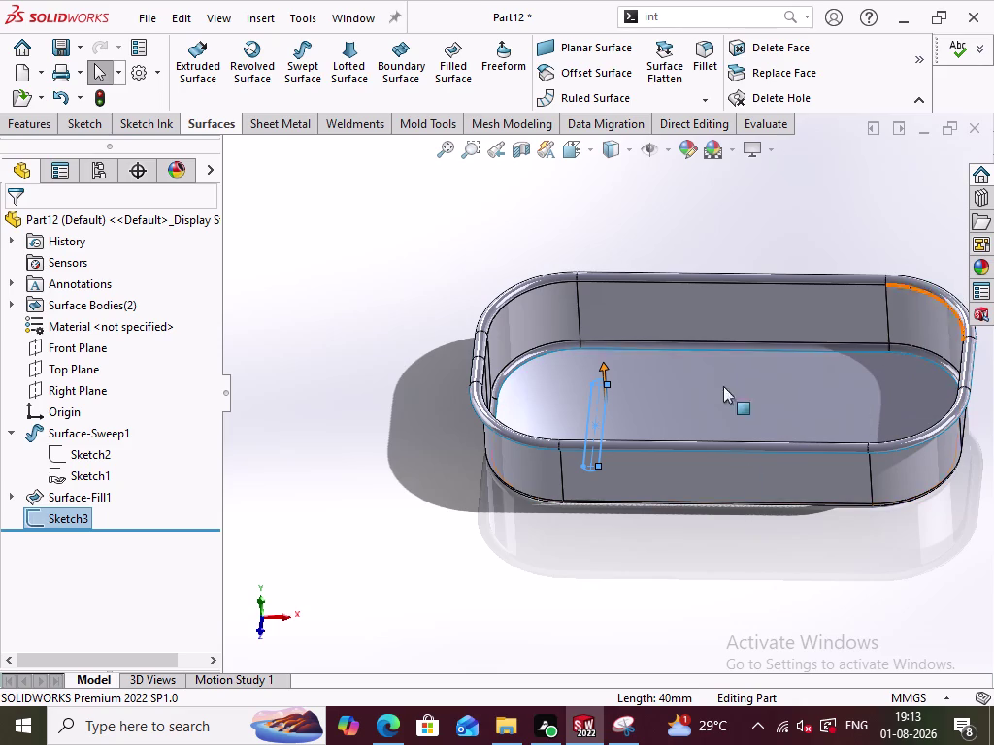
click(578, 544)
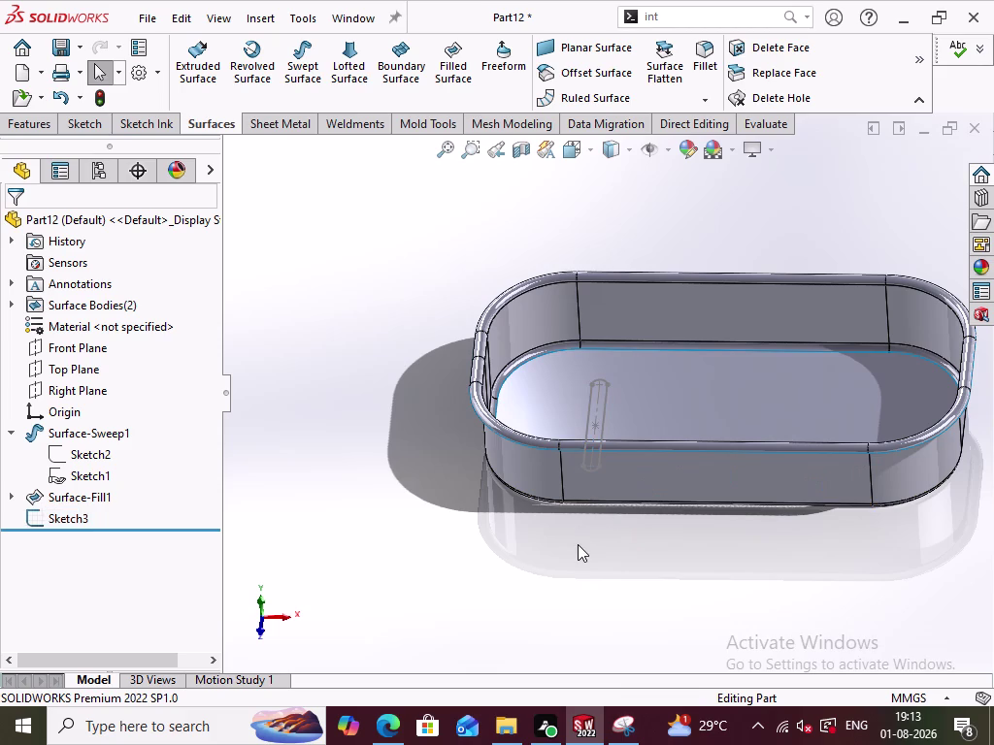
middle_drag(427, 411, 429, 471)
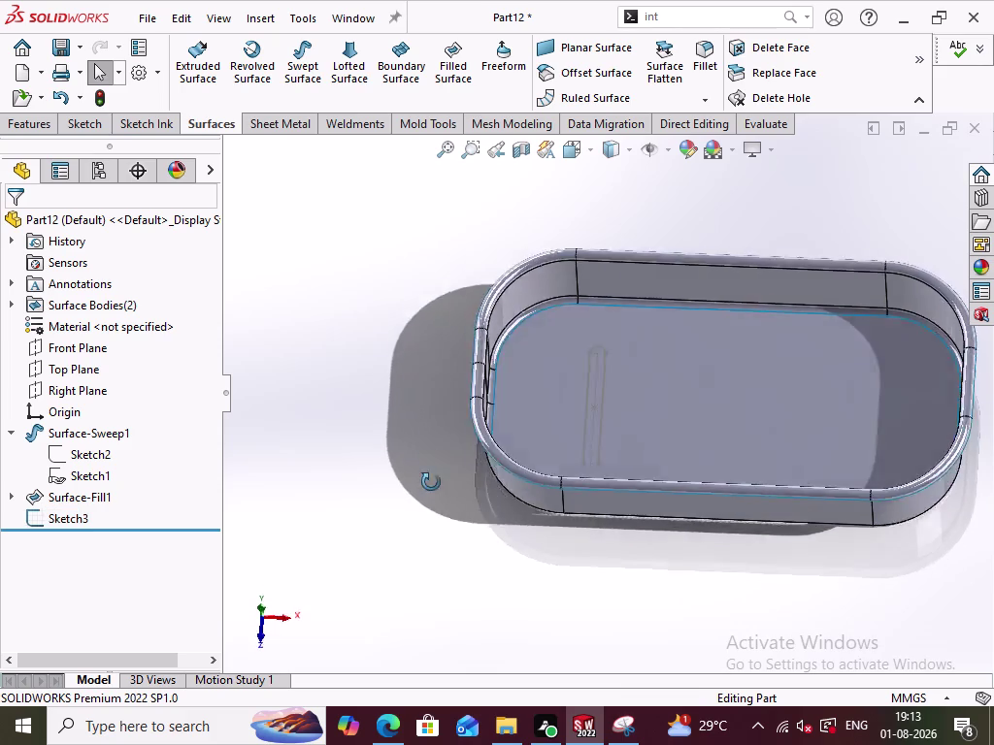
middle_drag(429, 471, 429, 475)
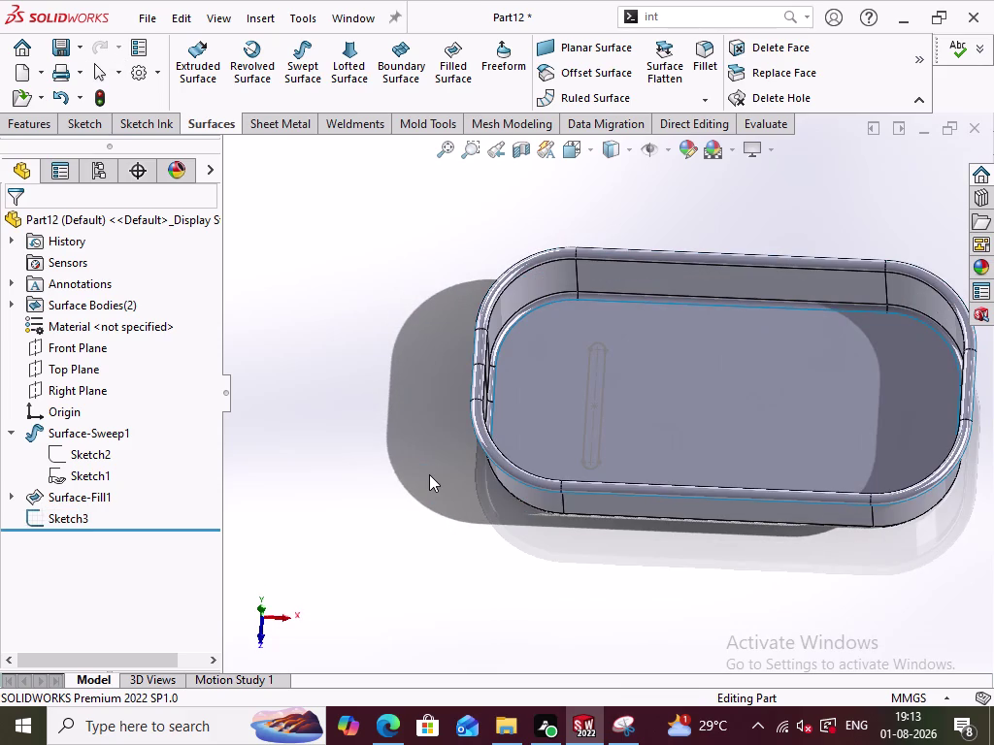
middle_drag(776, 213, 762, 280)
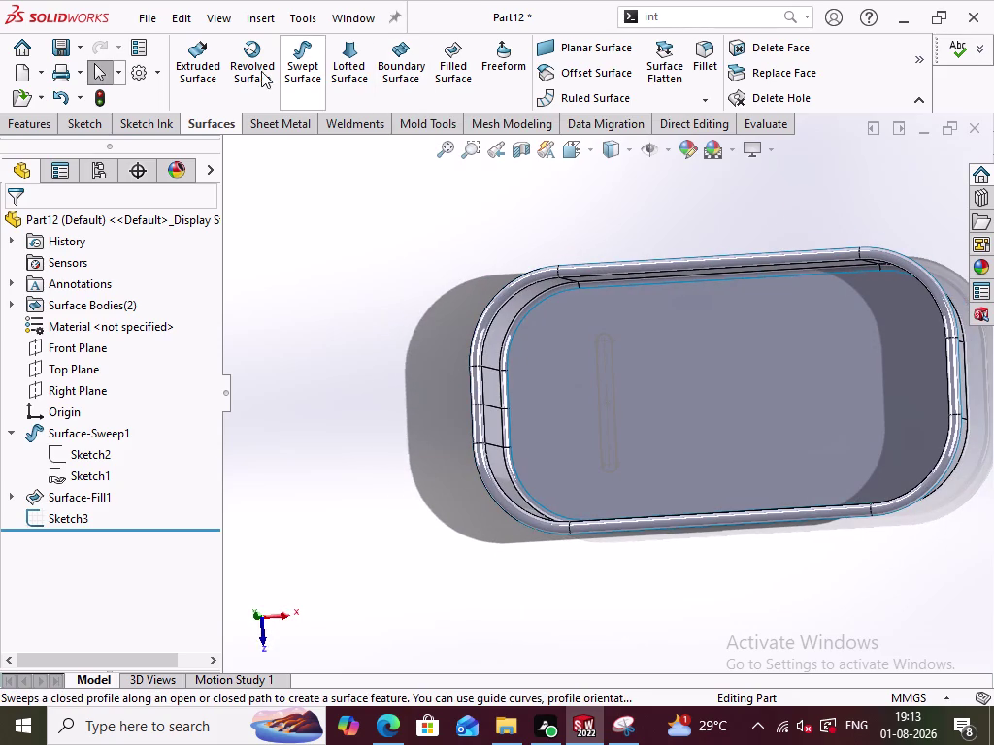
click(196, 68)
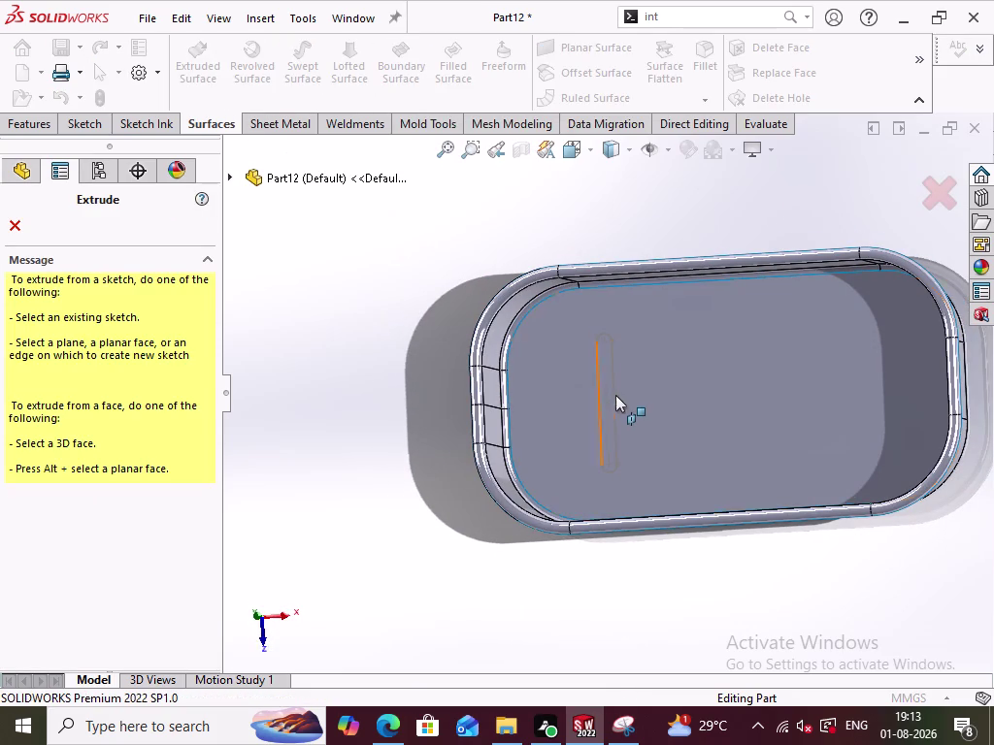
click(674, 354)
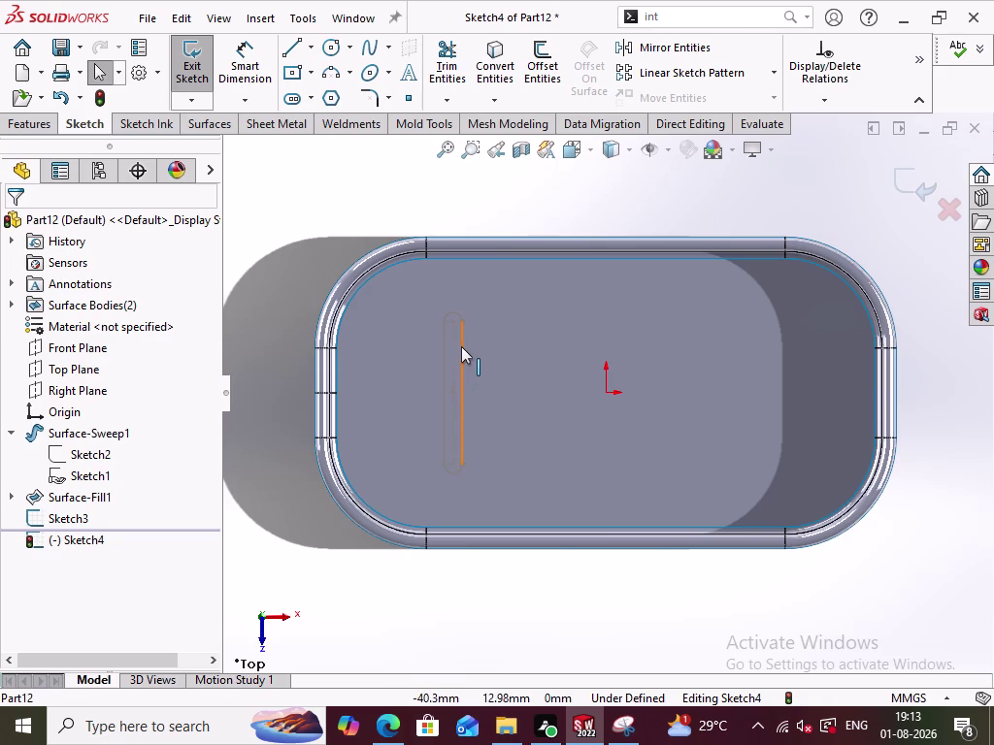
click(911, 184)
scroll(up, 3)
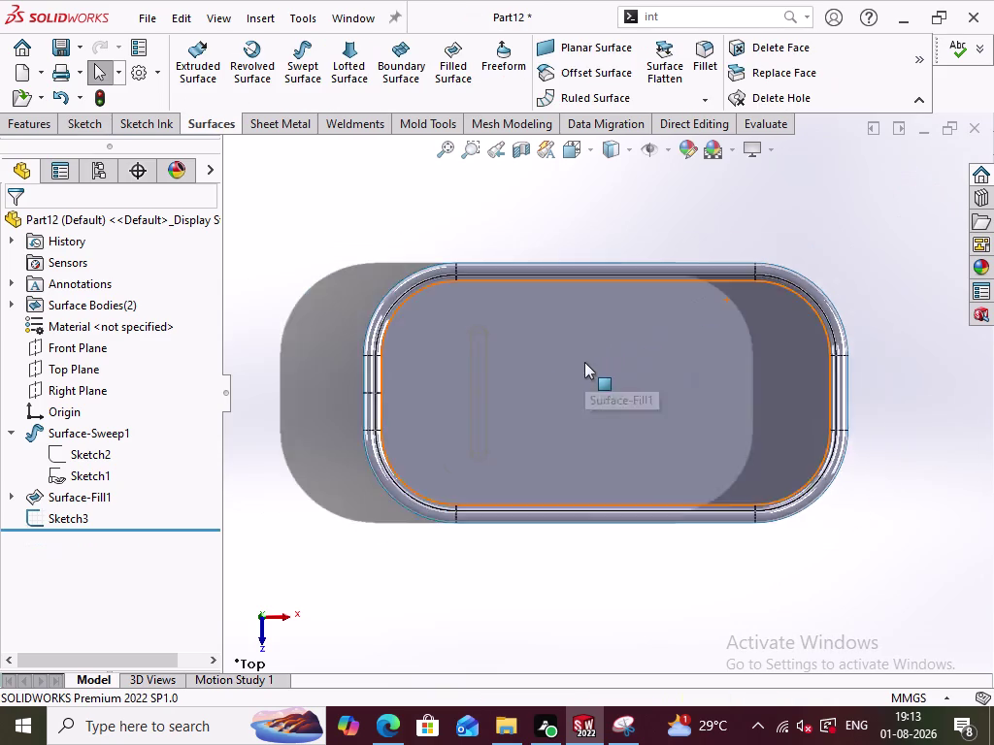
middle_drag(585, 362, 590, 274)
scroll(up, 3)
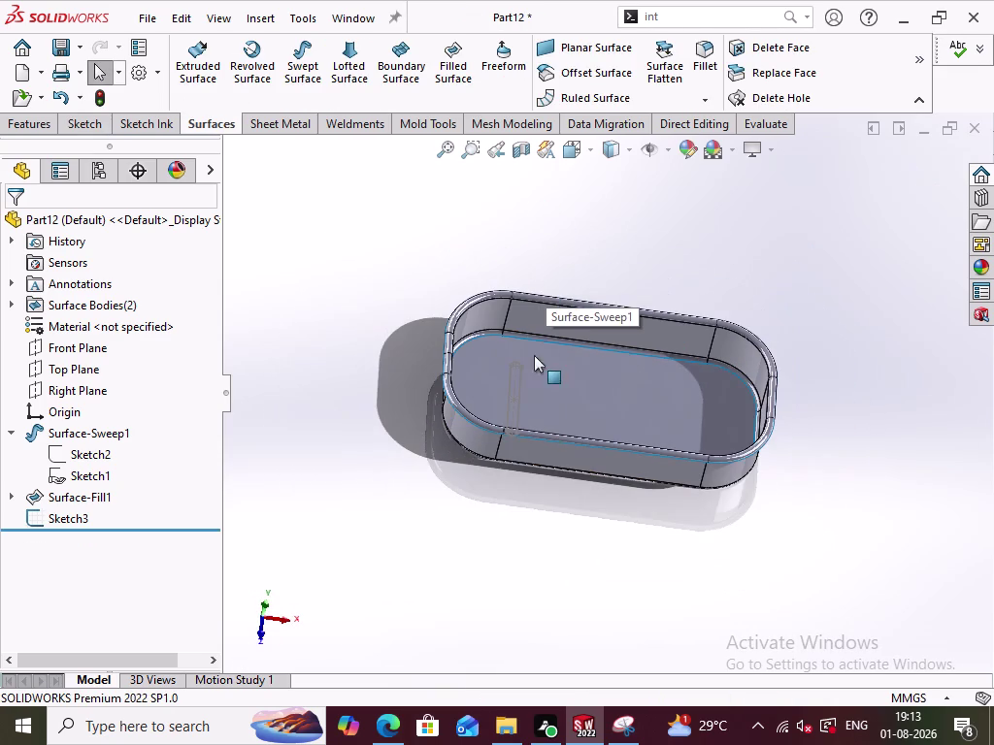
click(215, 72)
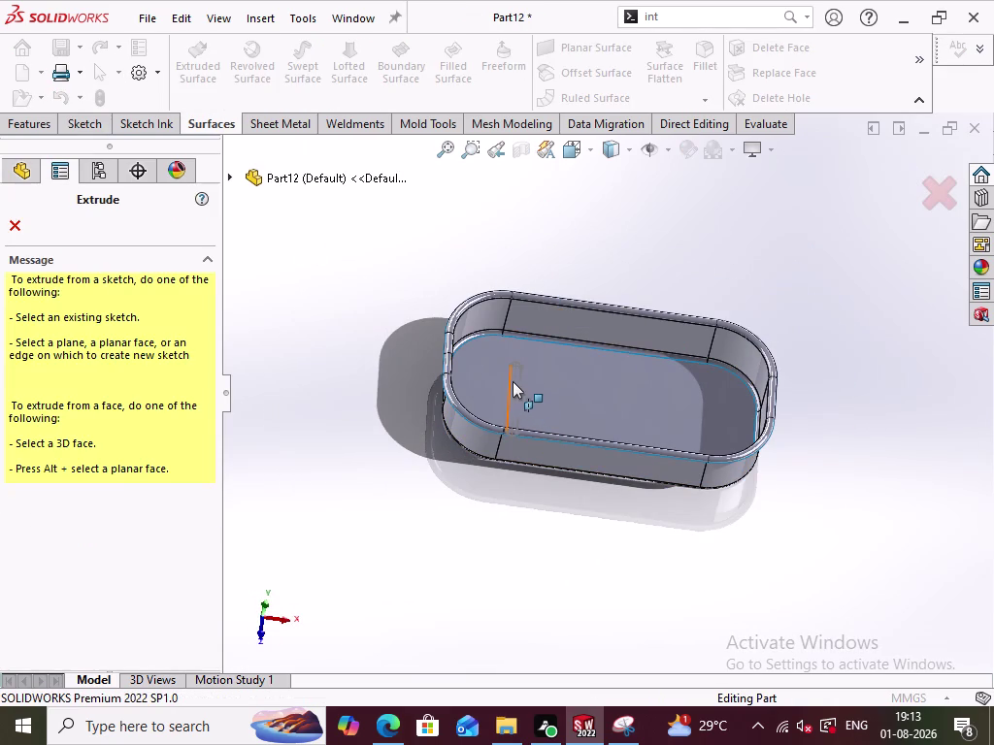
click(521, 381)
middle_drag(553, 517, 516, 491)
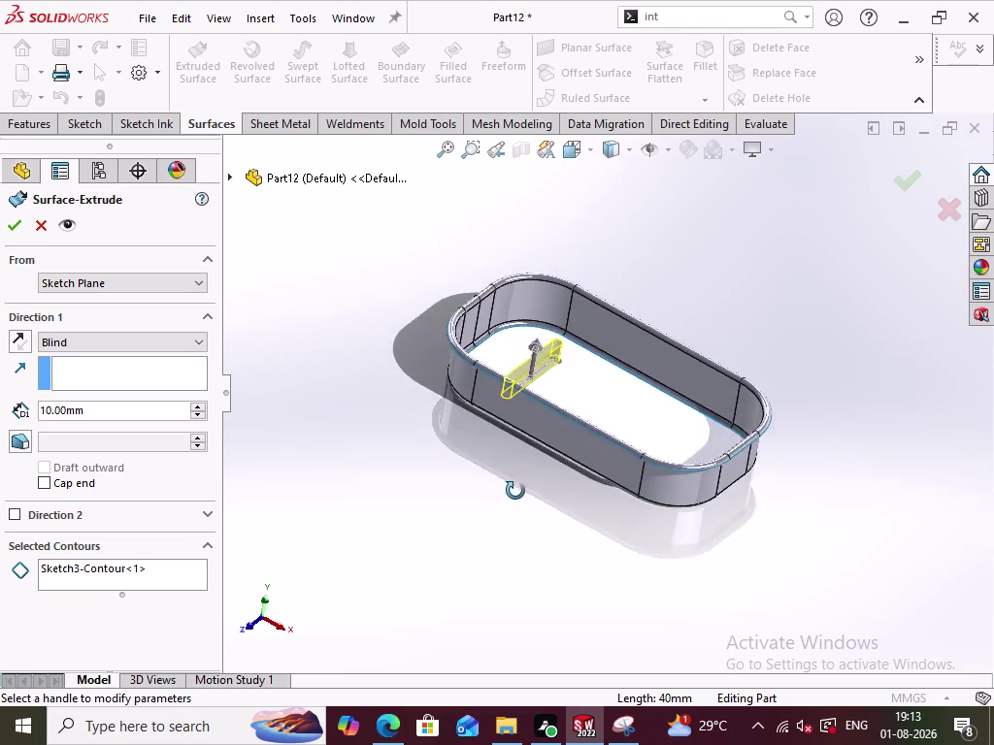
middle_drag(515, 492, 528, 614)
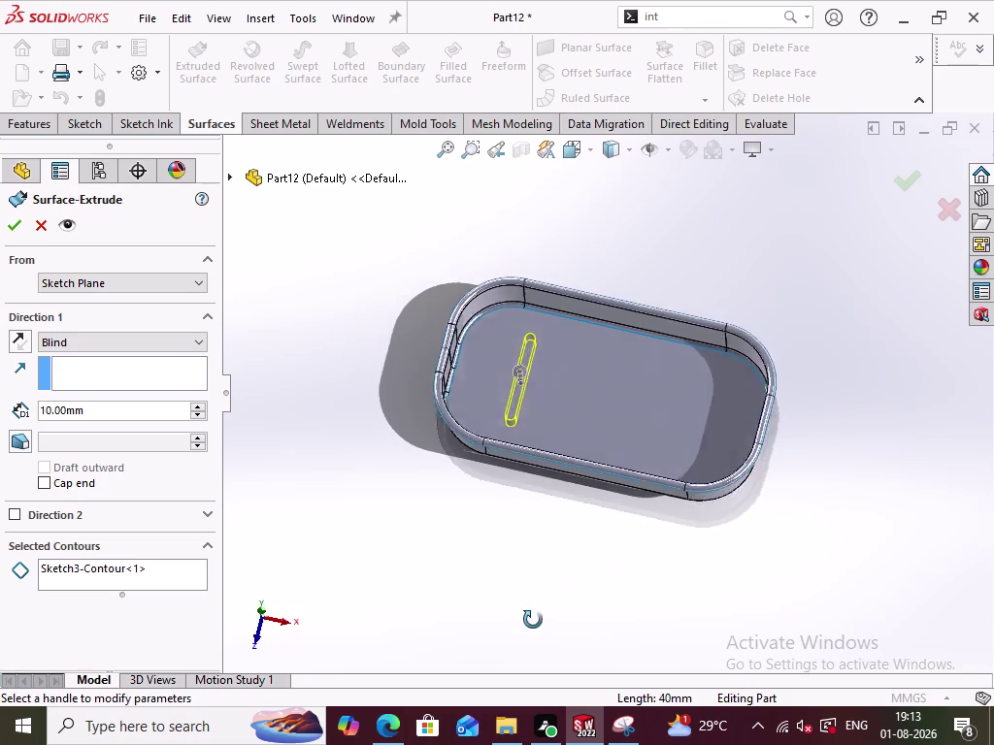
middle_drag(528, 613, 536, 620)
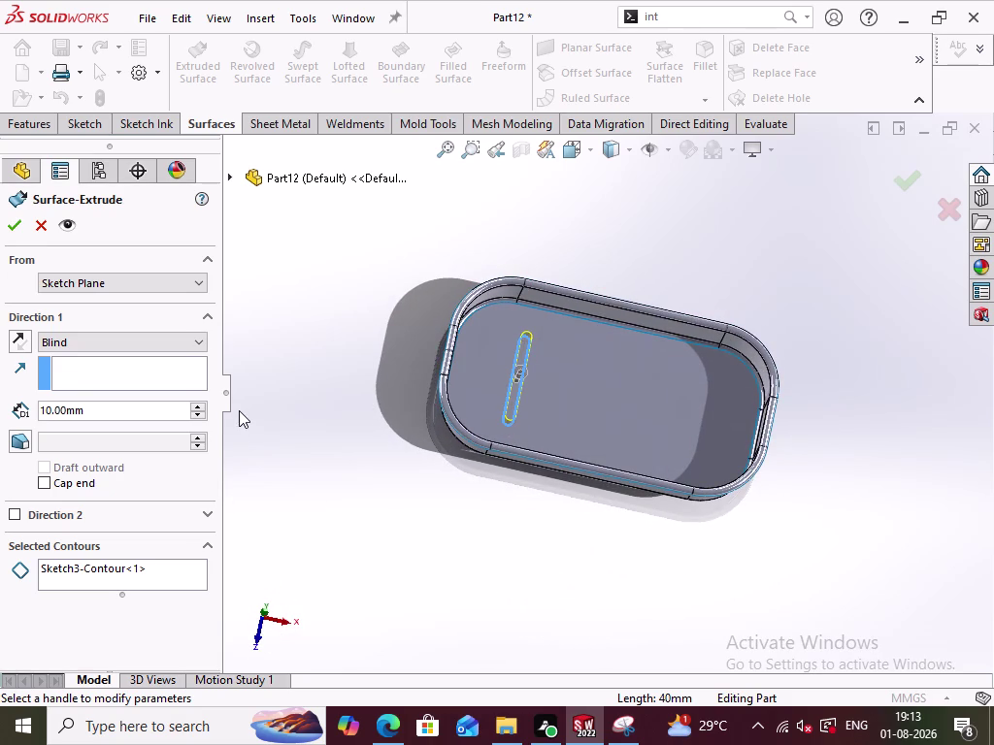
click(166, 572)
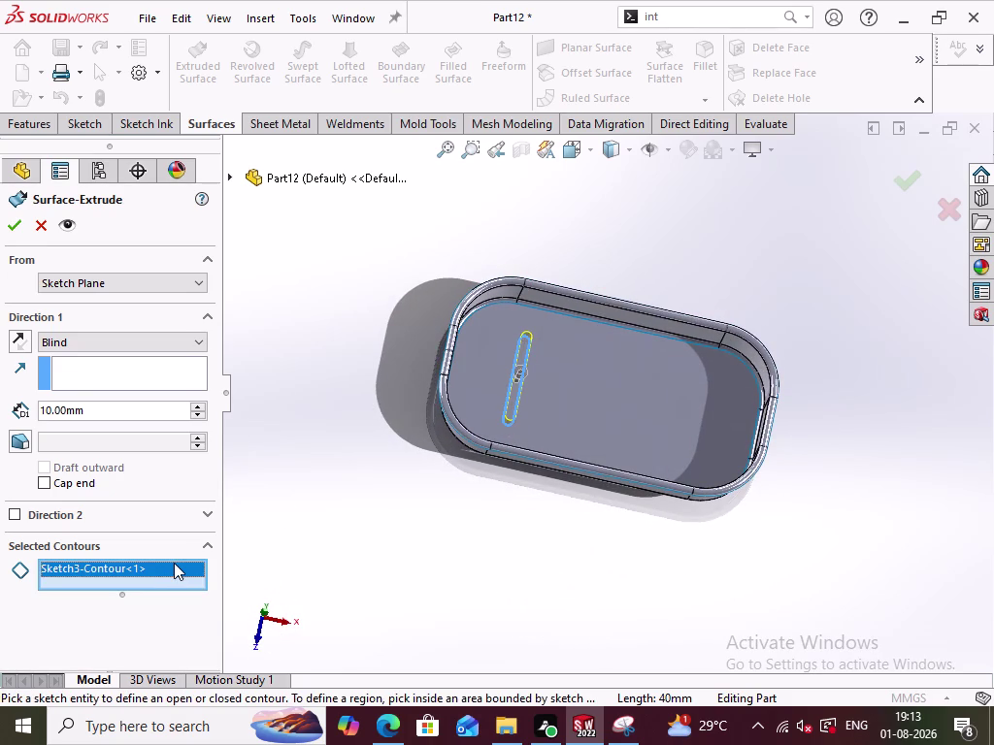
right_click(148, 575)
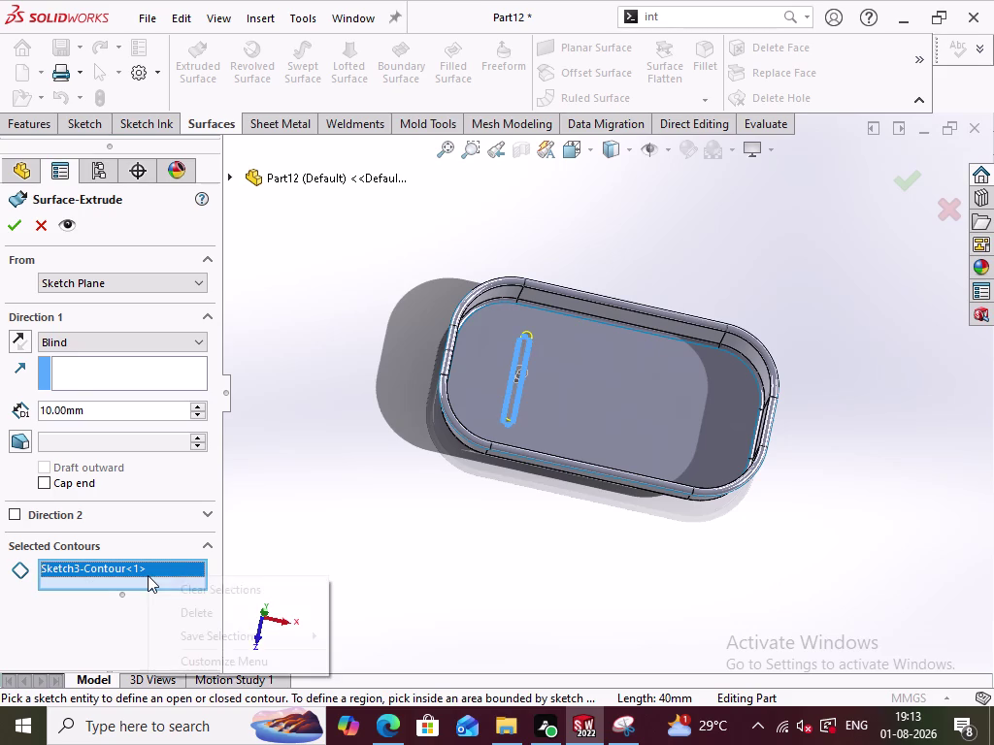
click(179, 591)
middle_drag(482, 544, 401, 495)
scroll(up, 3)
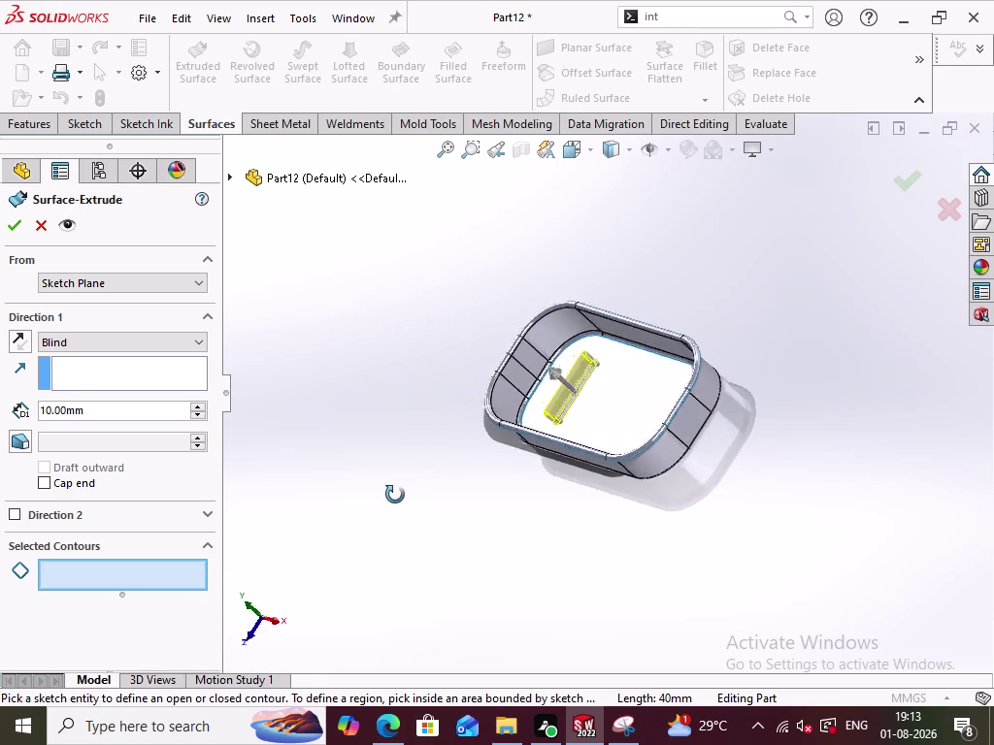
middle_drag(401, 495, 376, 483)
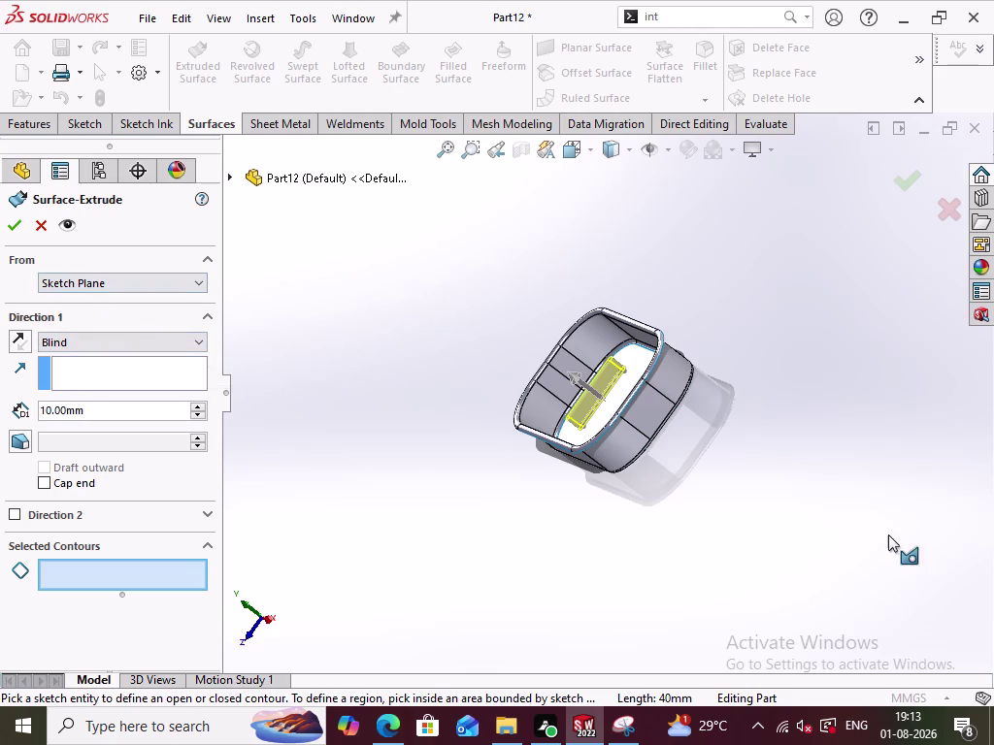
middle_drag(878, 534, 904, 444)
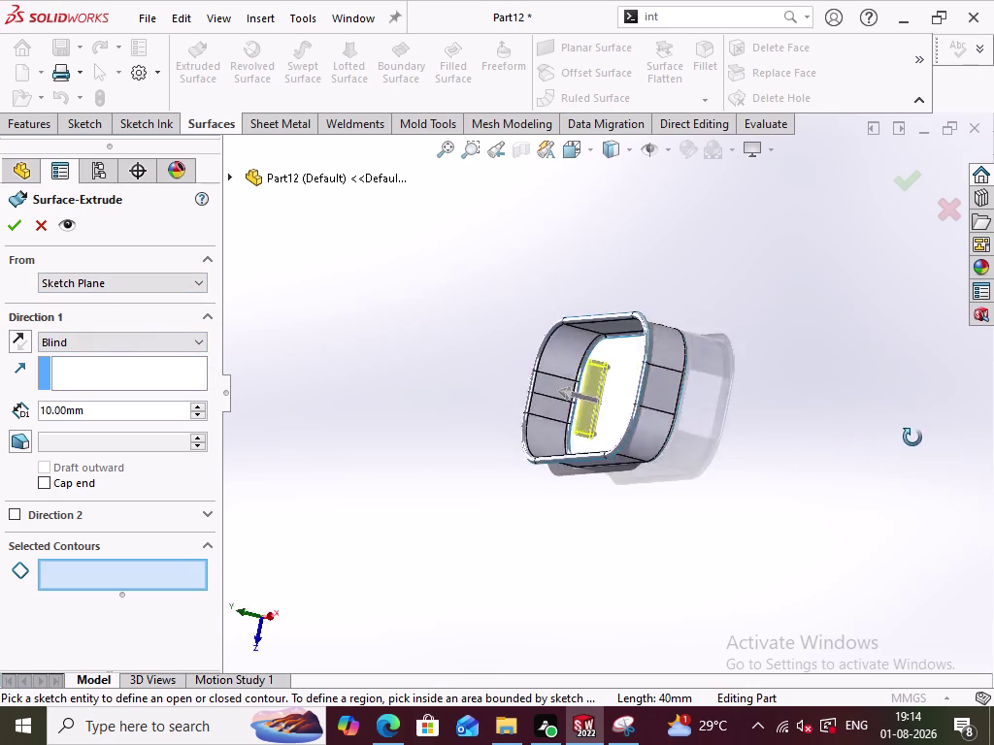
middle_drag(904, 443, 939, 457)
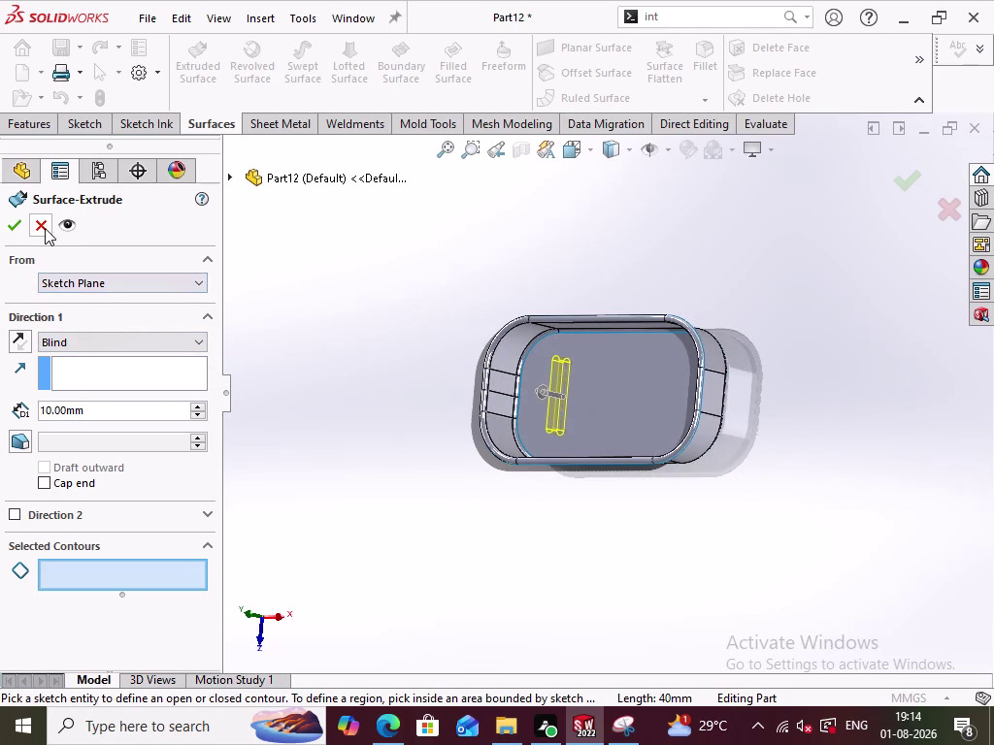
click(44, 228)
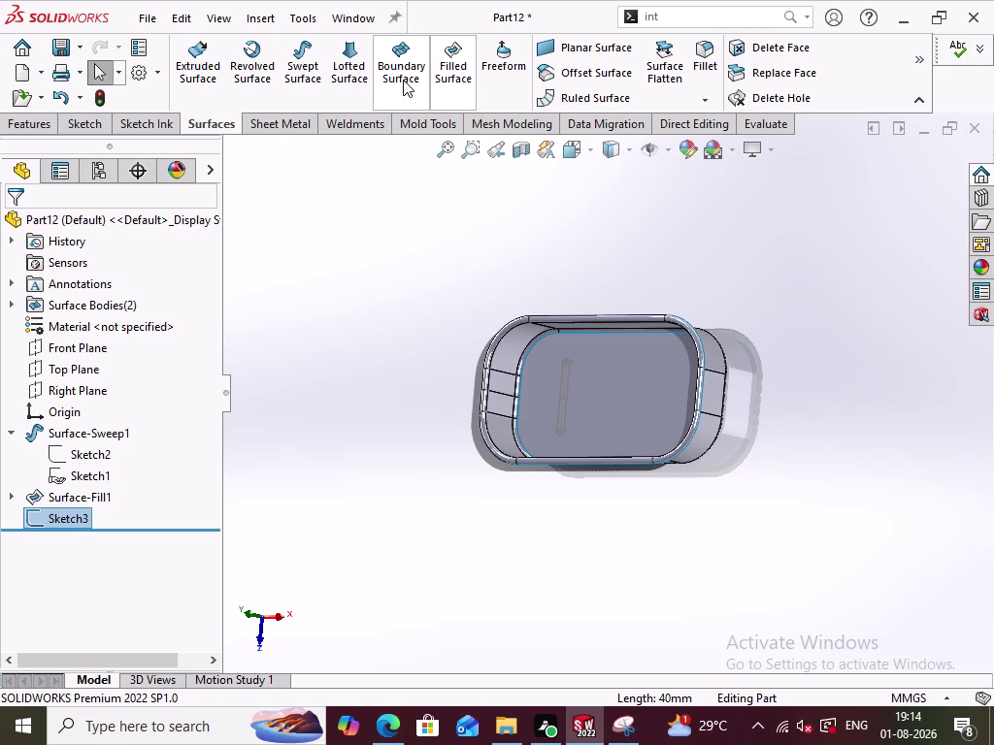
click(452, 71)
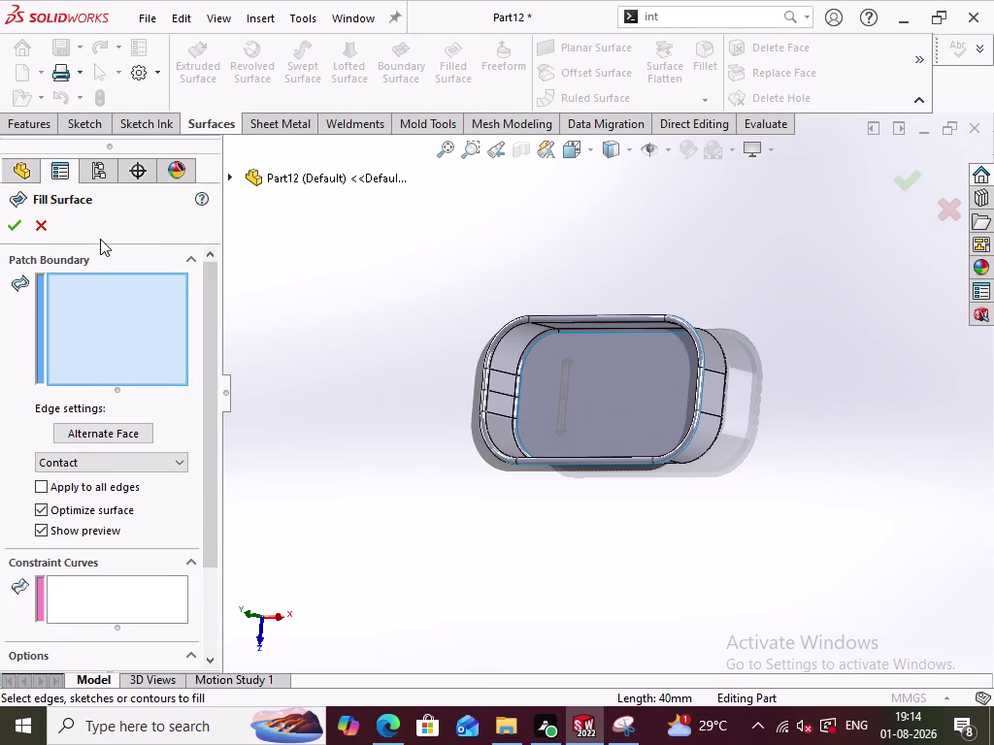
click(32, 223)
click(583, 49)
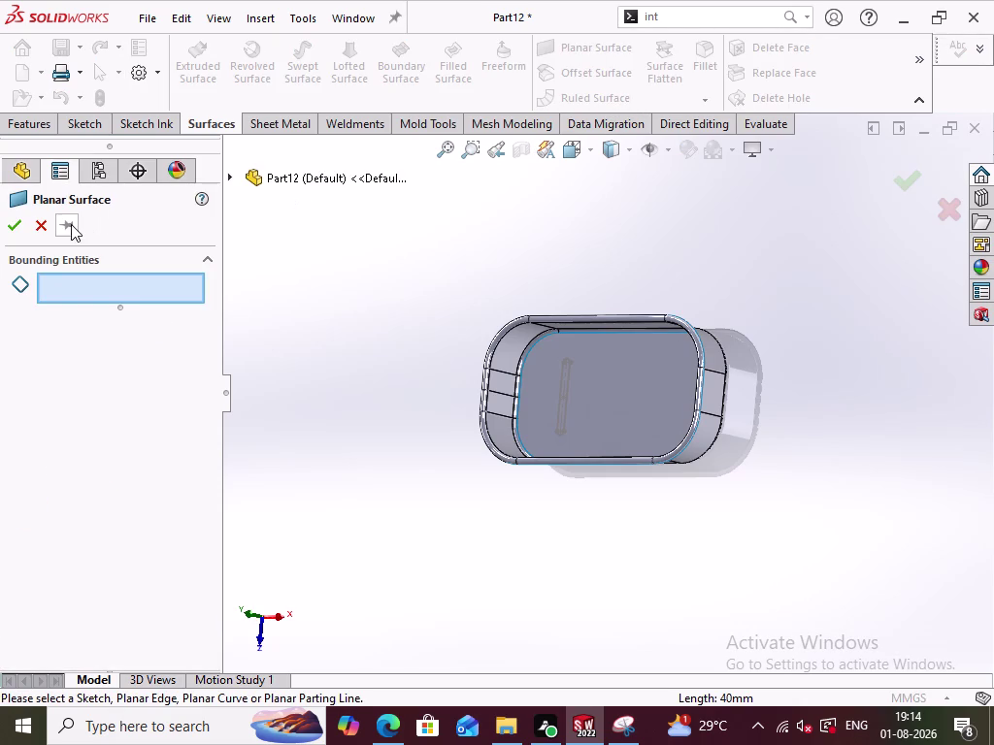
click(43, 228)
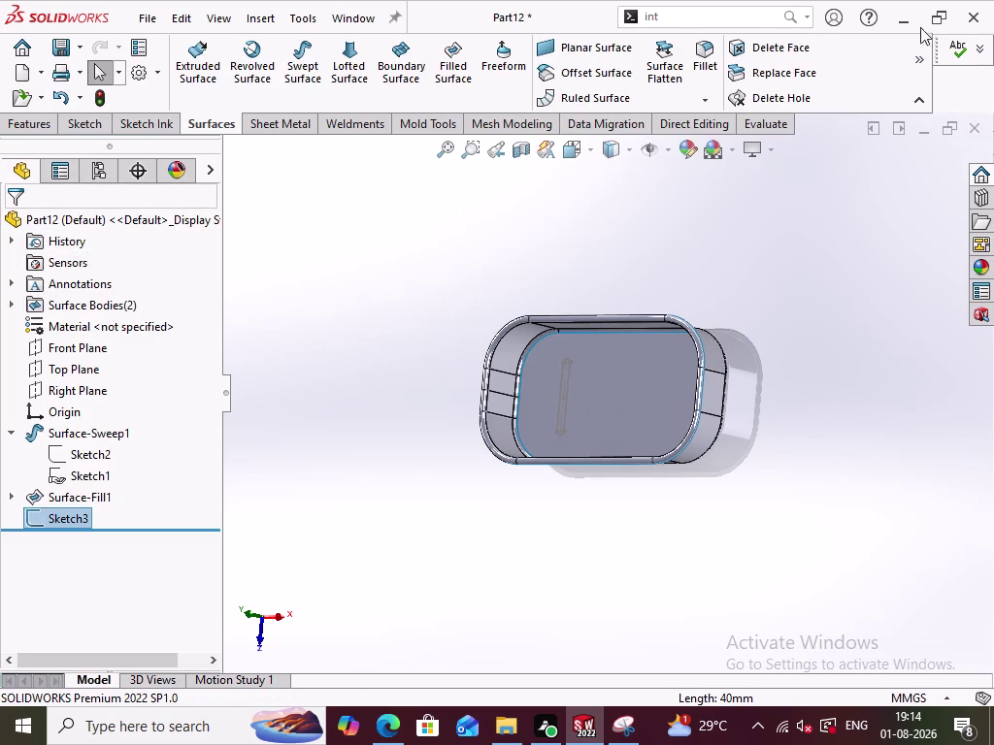
click(917, 58)
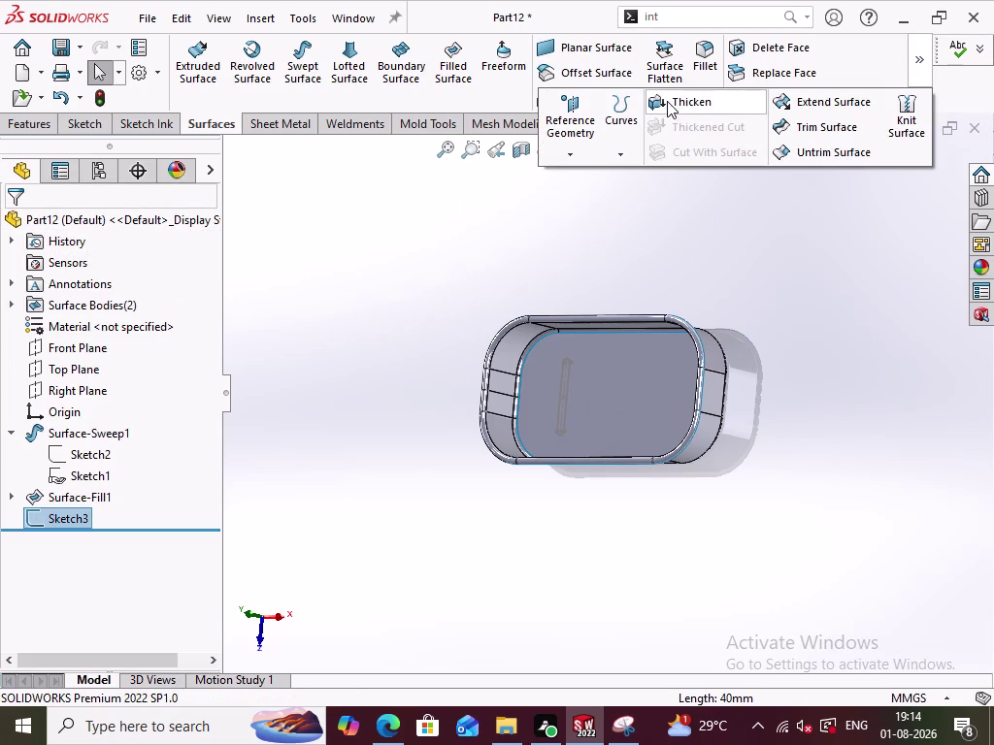
click(620, 156)
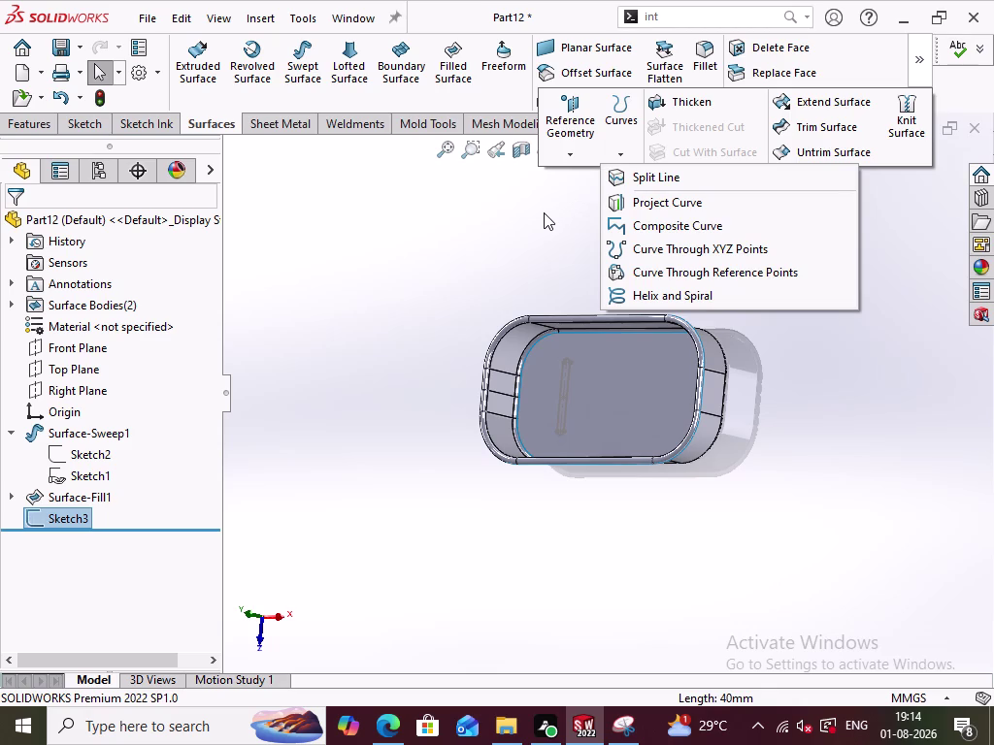
click(542, 210)
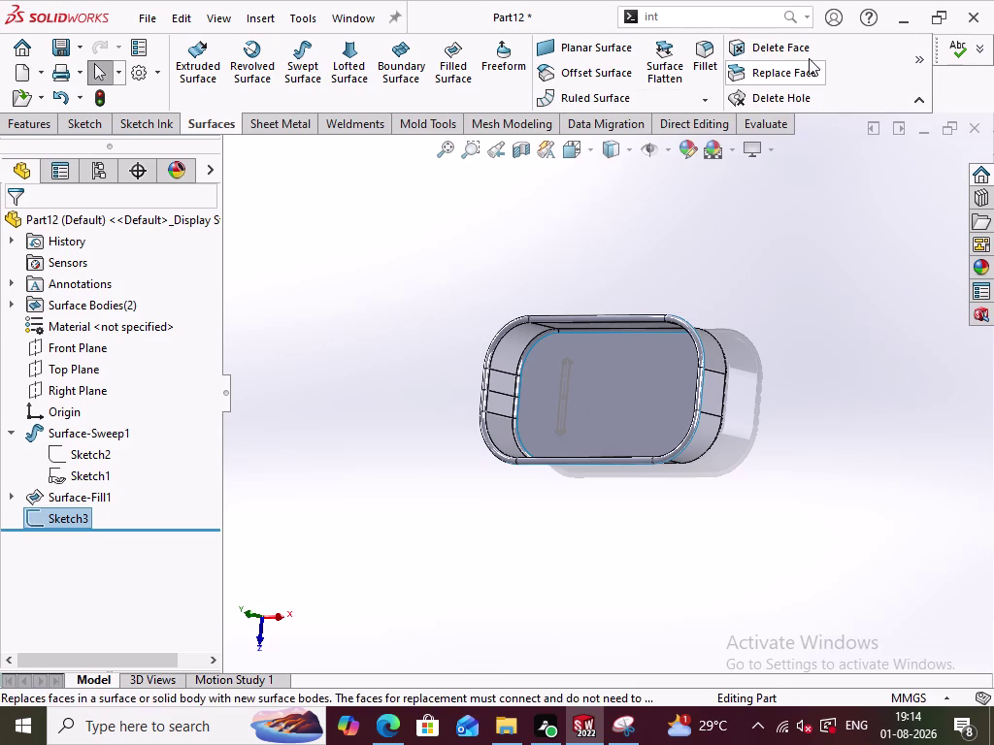
click(776, 203)
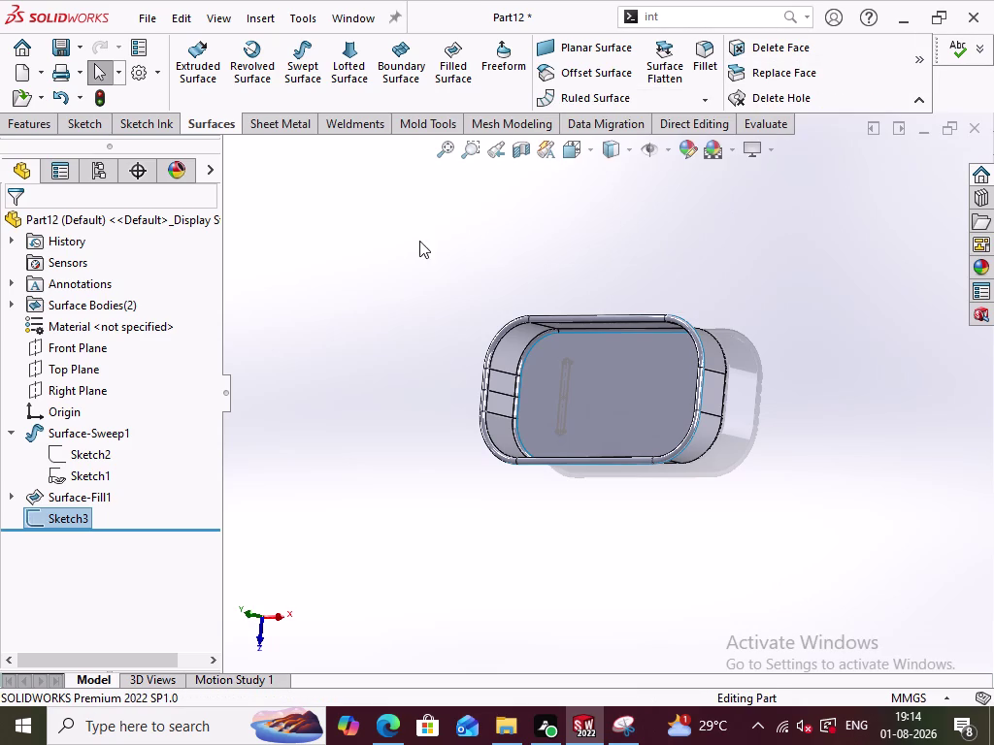
drag(420, 241, 813, 502)
click(768, 267)
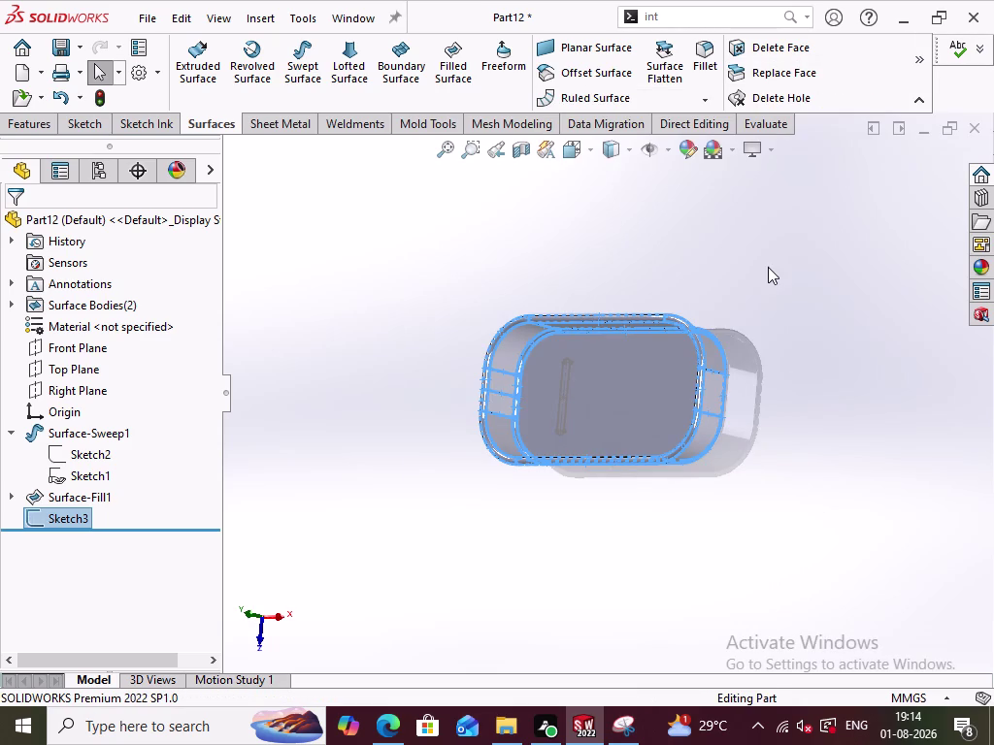
middle_drag(787, 293, 765, 267)
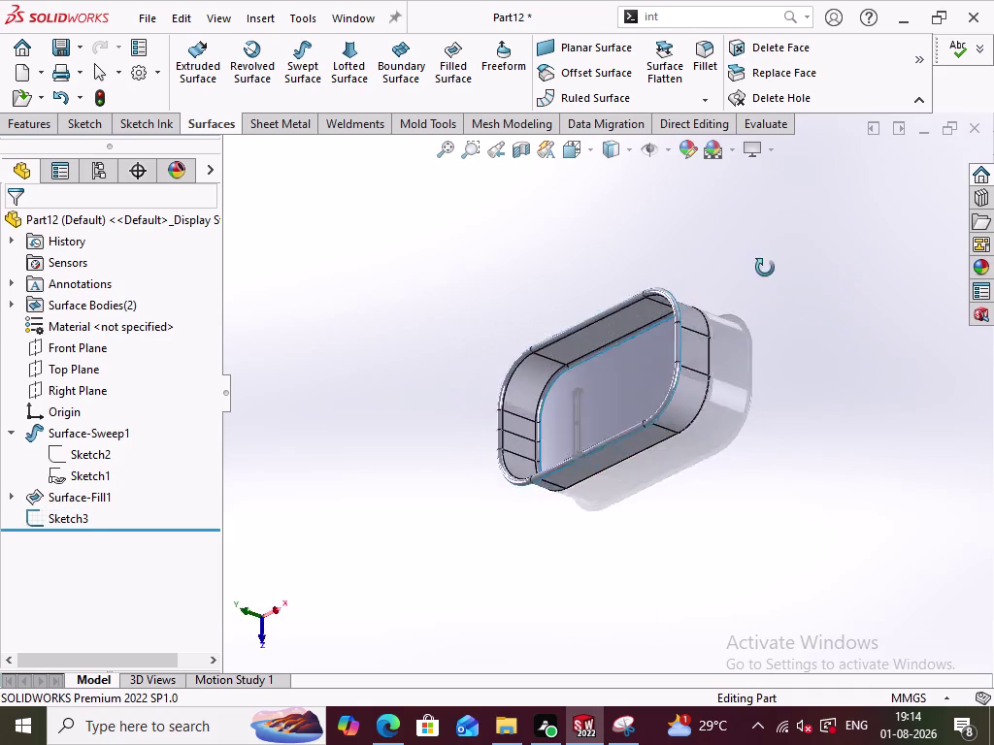
middle_drag(765, 268, 717, 229)
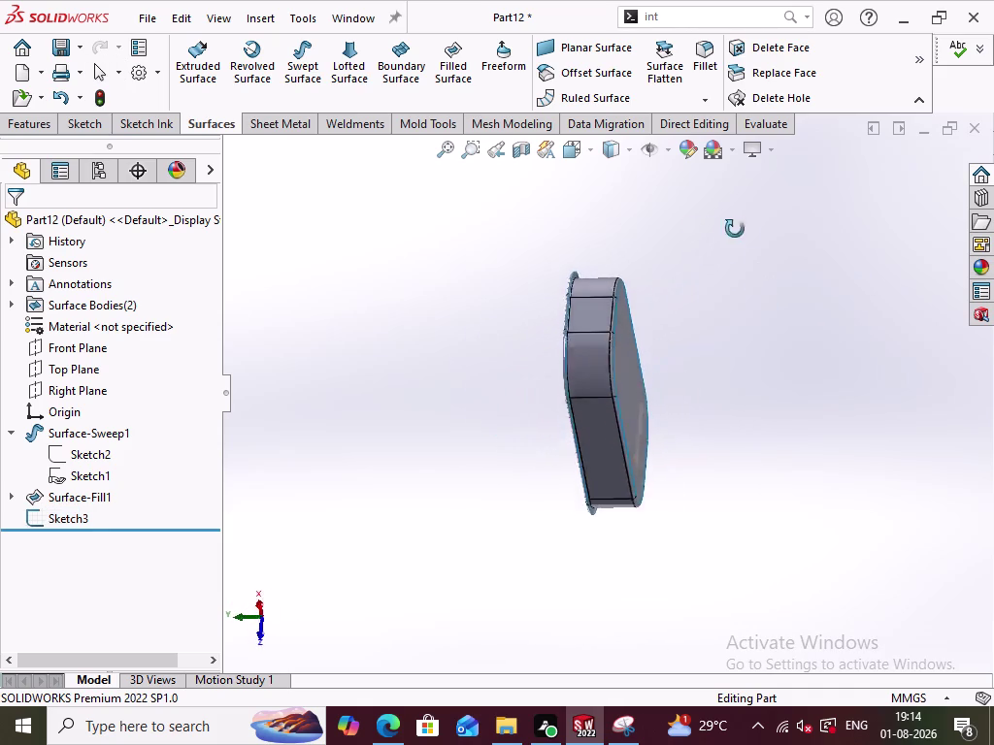
middle_drag(717, 229, 850, 216)
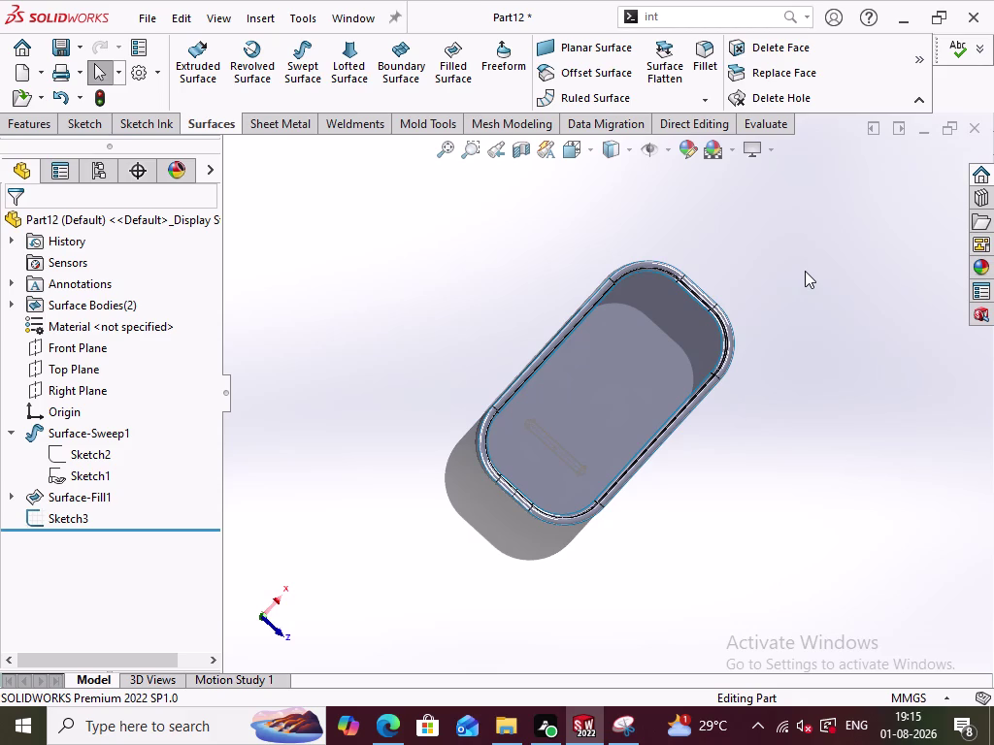
key(Escape)
key(ctrl+z)
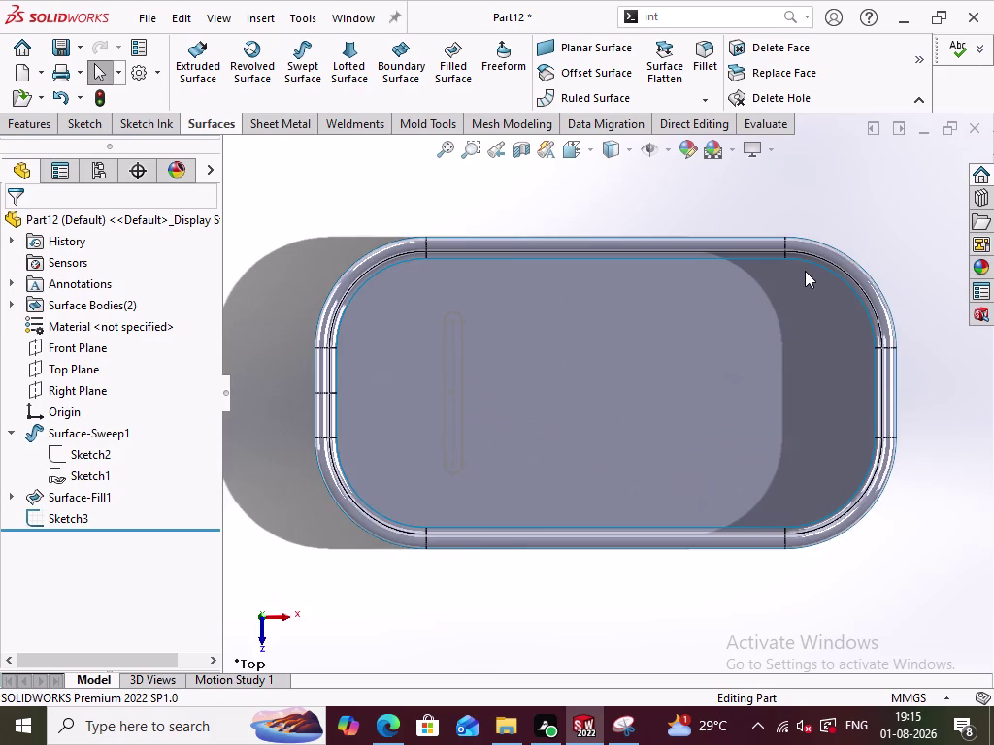
click(683, 193)
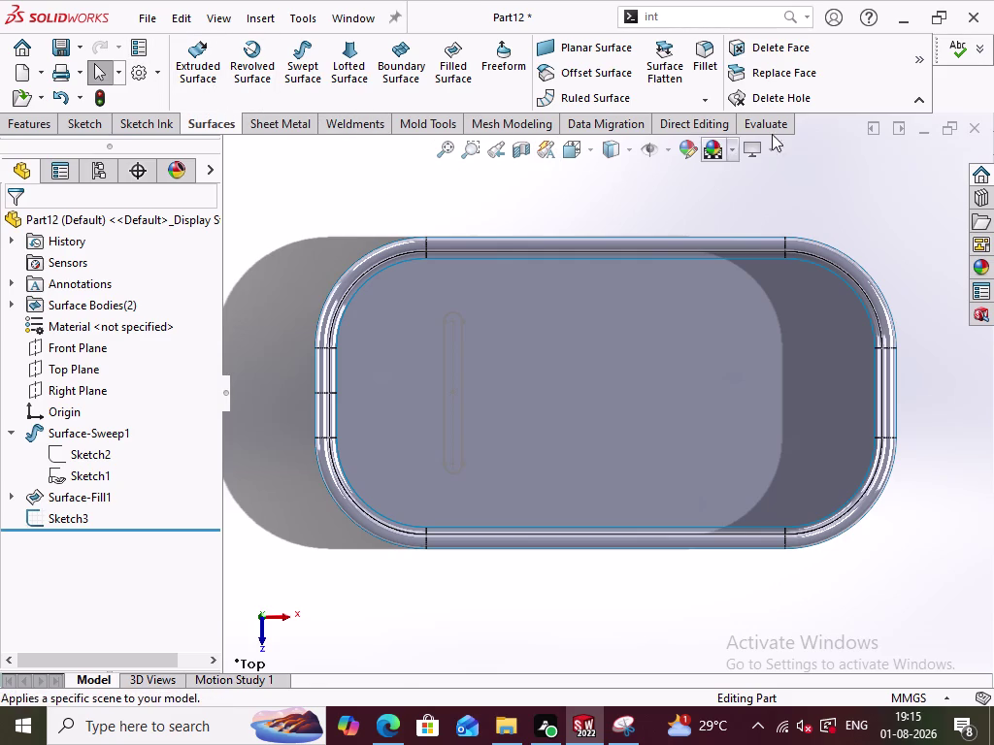
click(919, 60)
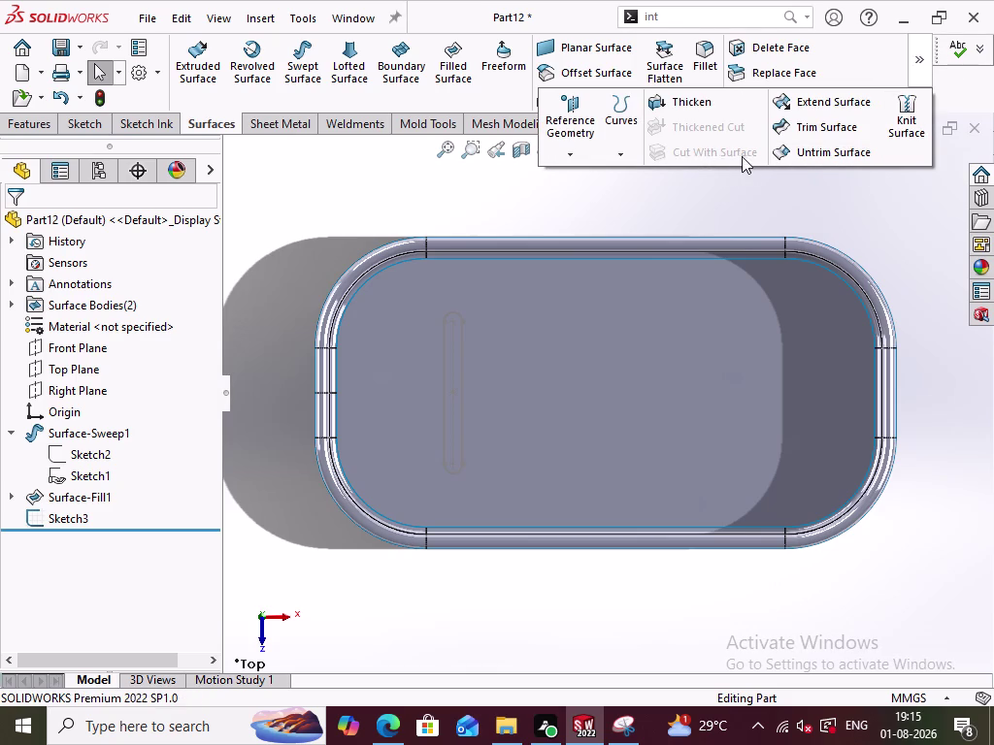
Select the Sketch3 slot sketch and glance at the hidden surface commands.
click(756, 202)
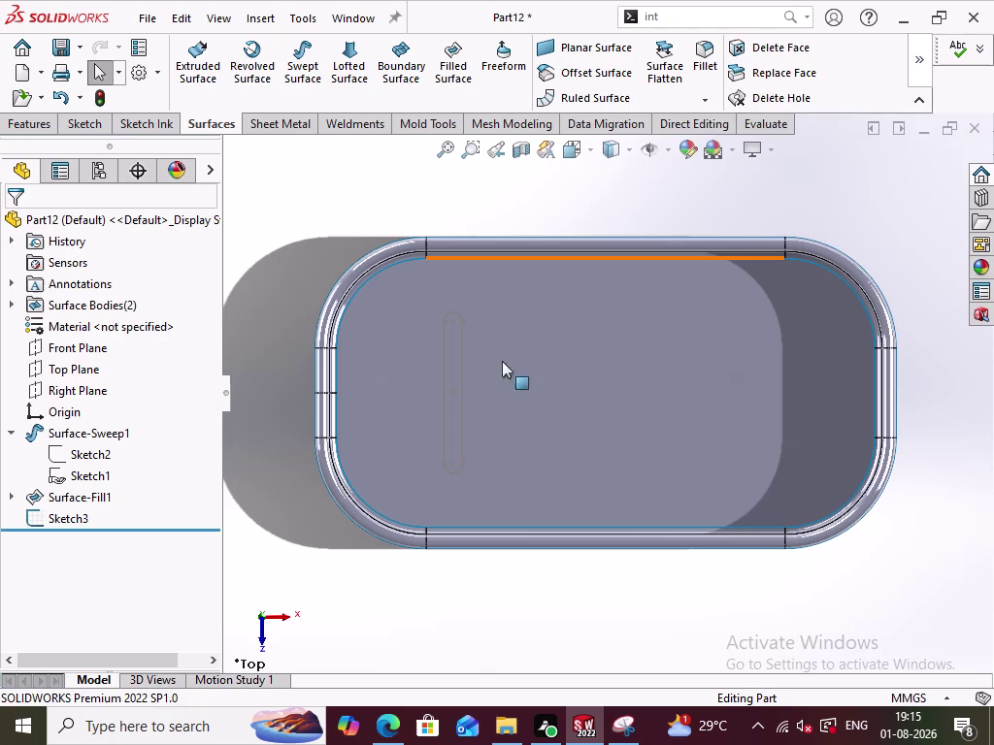
click(459, 339)
click(924, 58)
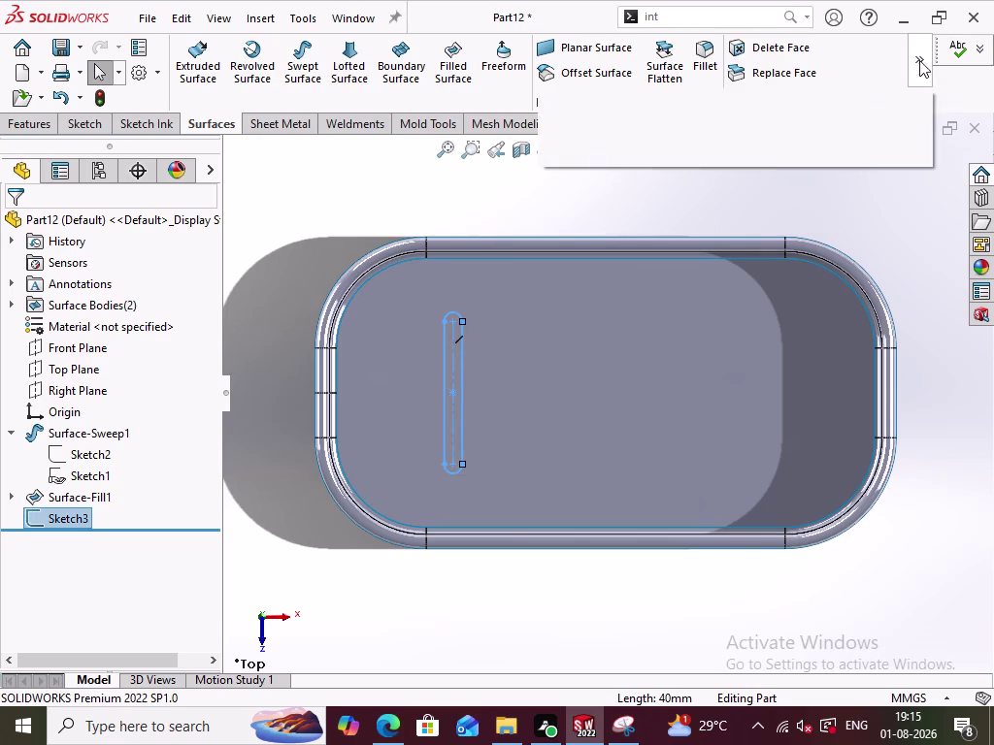
click(686, 212)
click(743, 197)
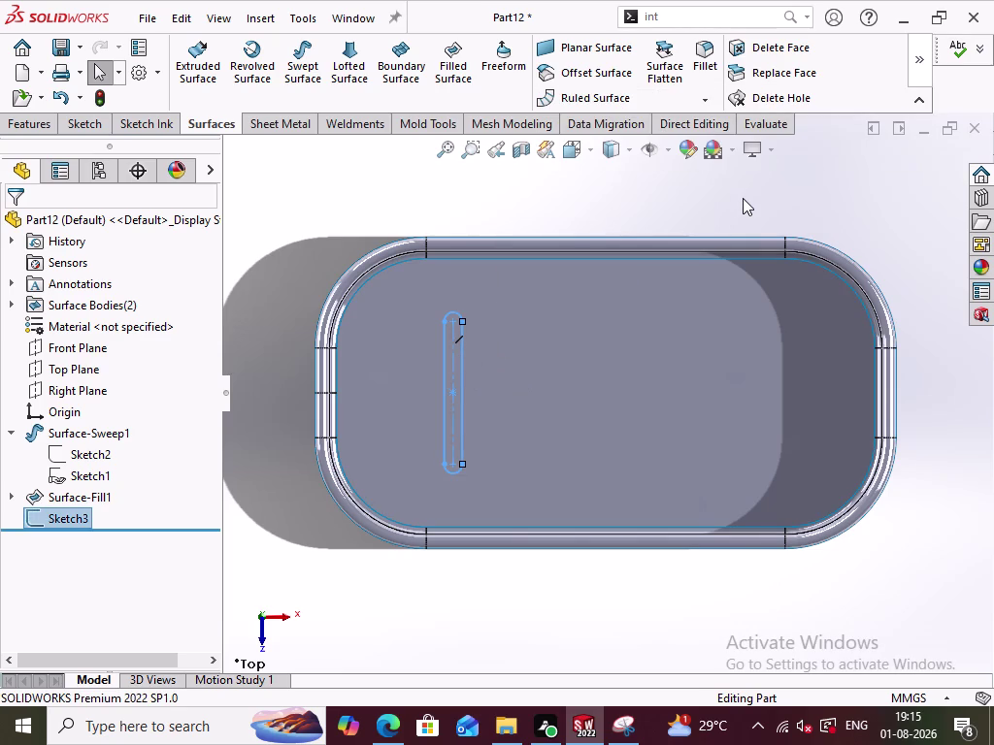
Orbit the frame to inspect the slot, reselect Sketch3, and return to looking down on the fill.
middle_drag(905, 299, 781, 321)
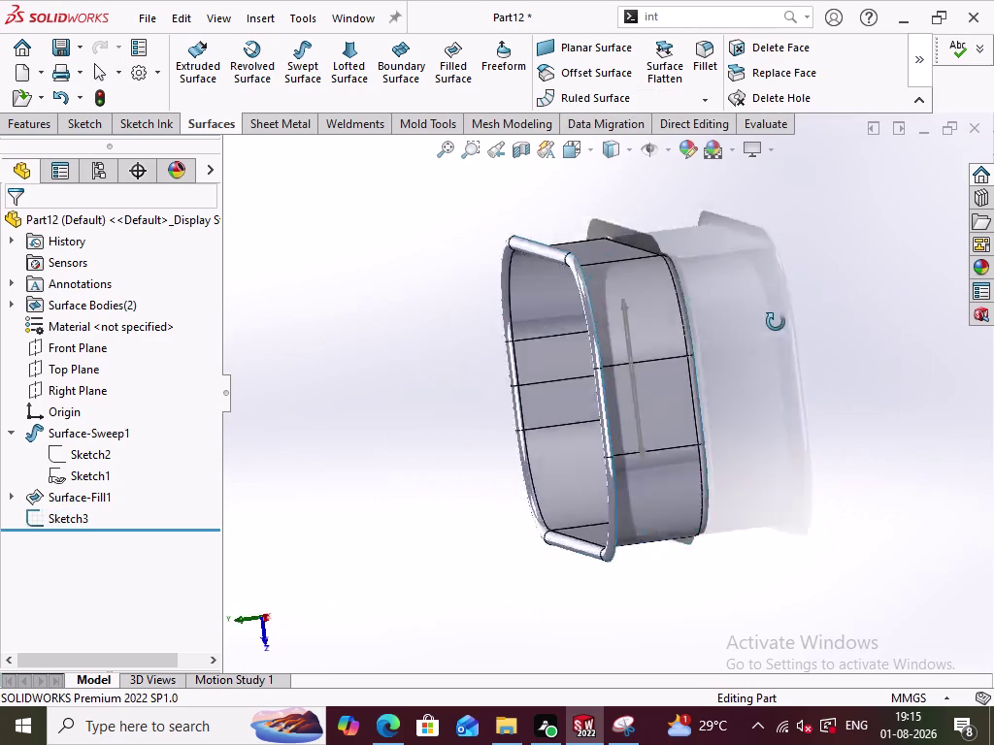
middle_drag(782, 320, 805, 282)
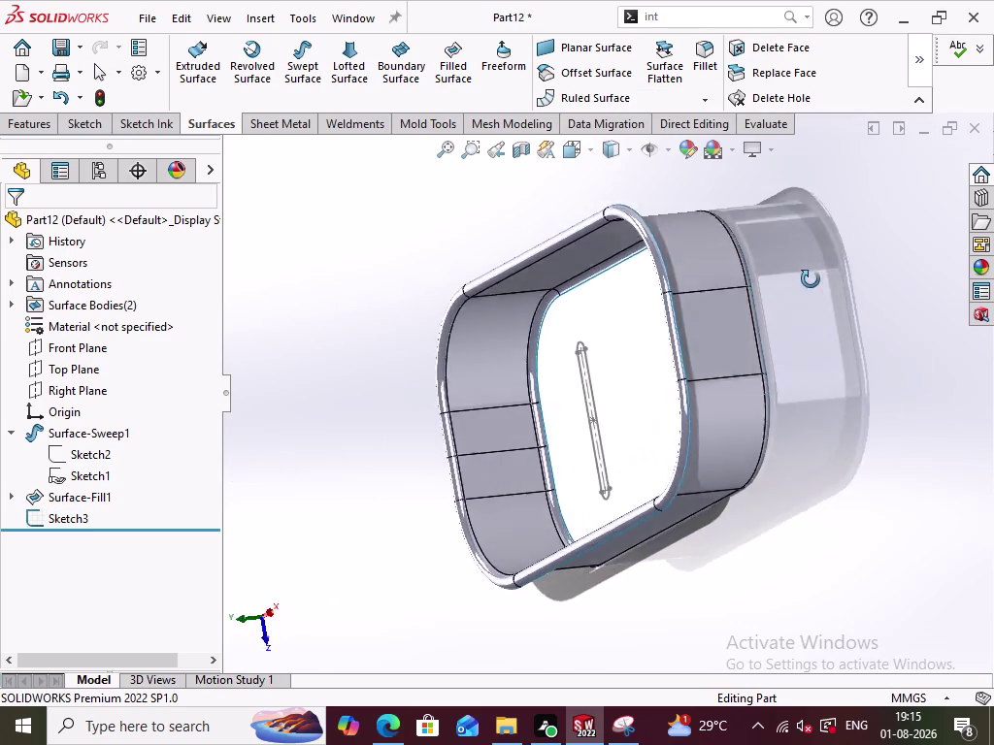
middle_drag(805, 282, 862, 146)
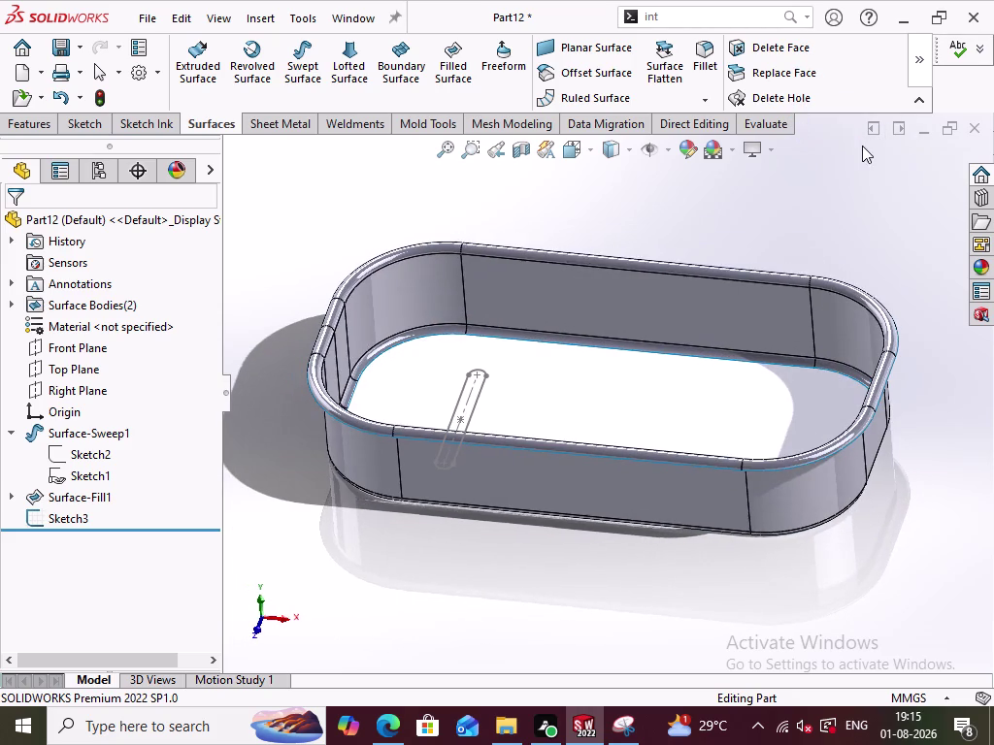
middle_drag(677, 392, 668, 324)
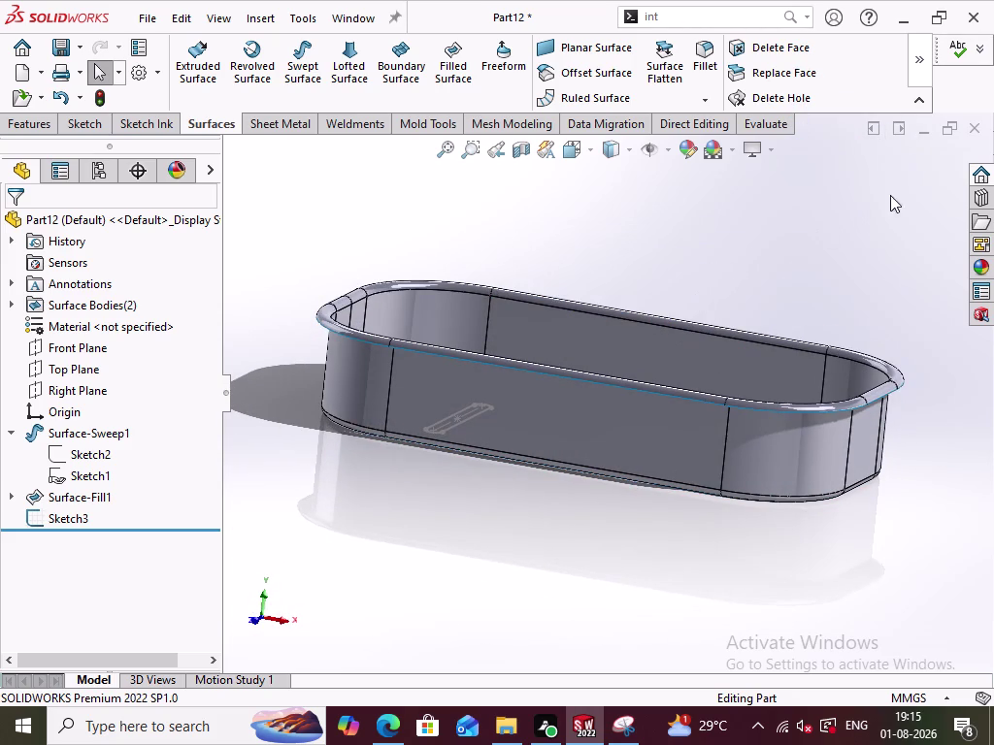
click(51, 518)
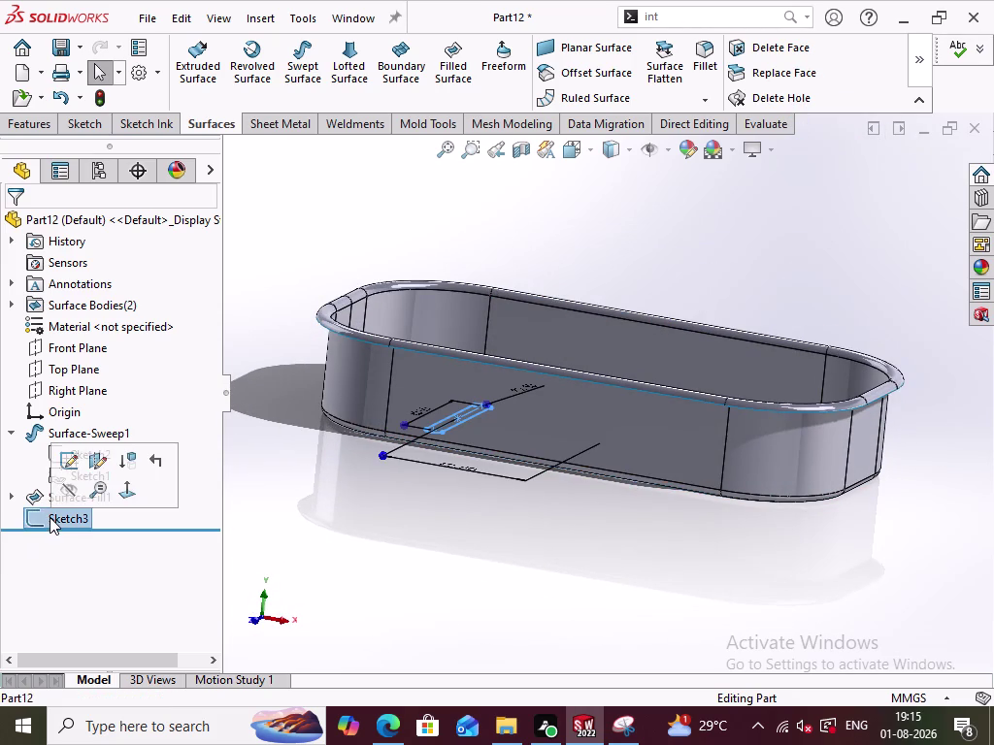
click(311, 529)
middle_drag(330, 510, 355, 636)
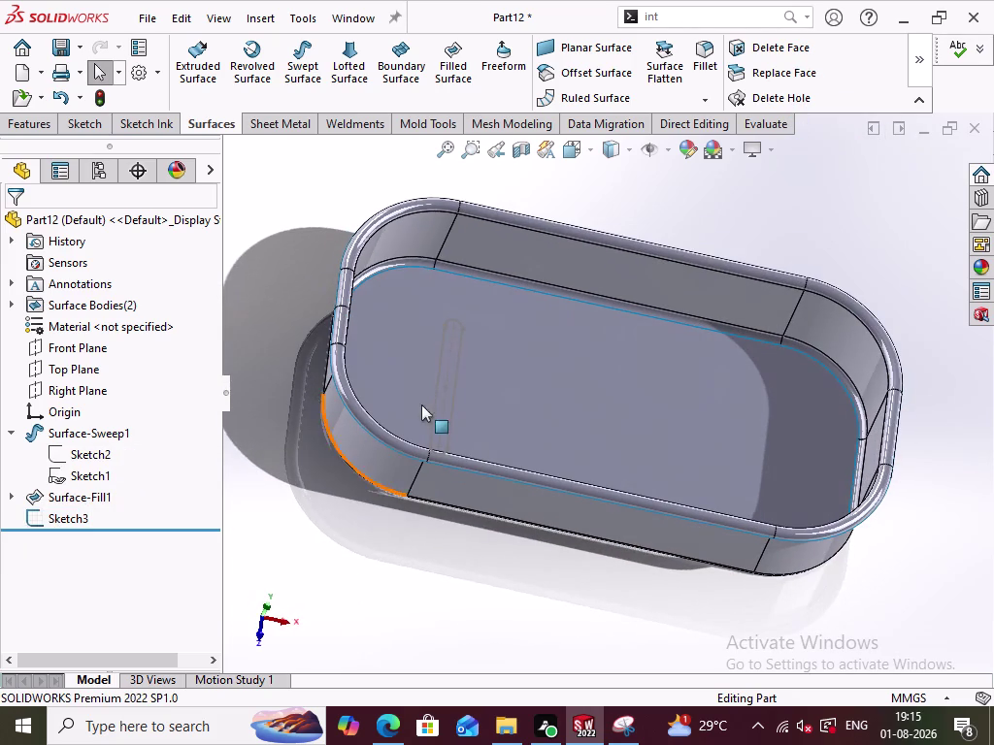
key(ctrl+z)
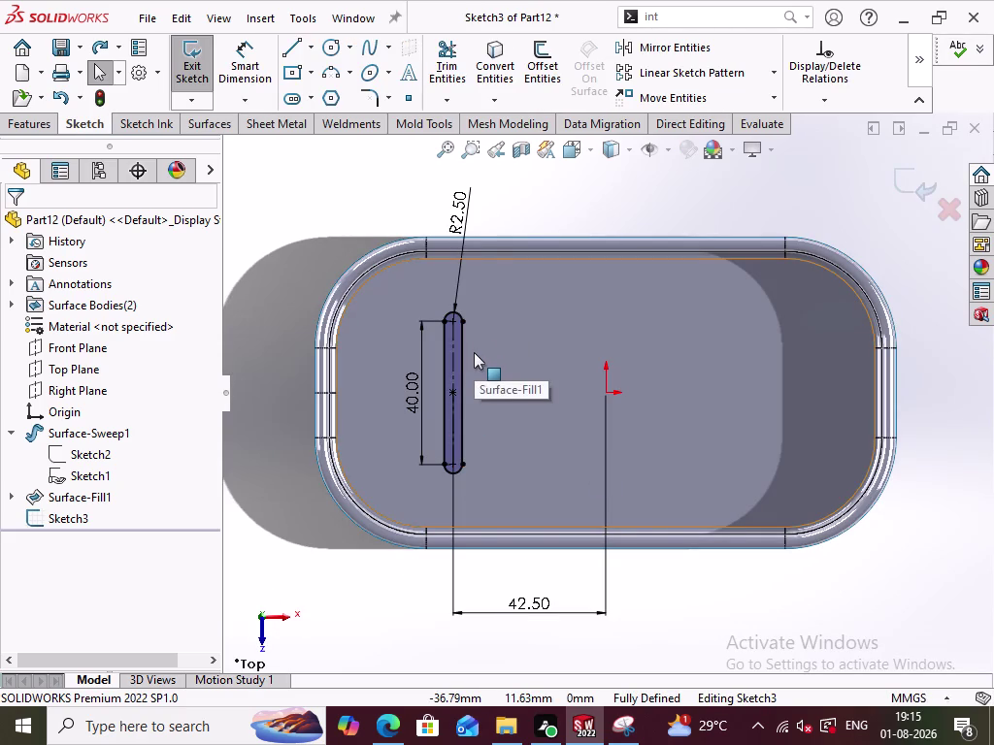
Reopen Sketch3 for editing and reveal the Linear Sketch Pattern options.
click(709, 588)
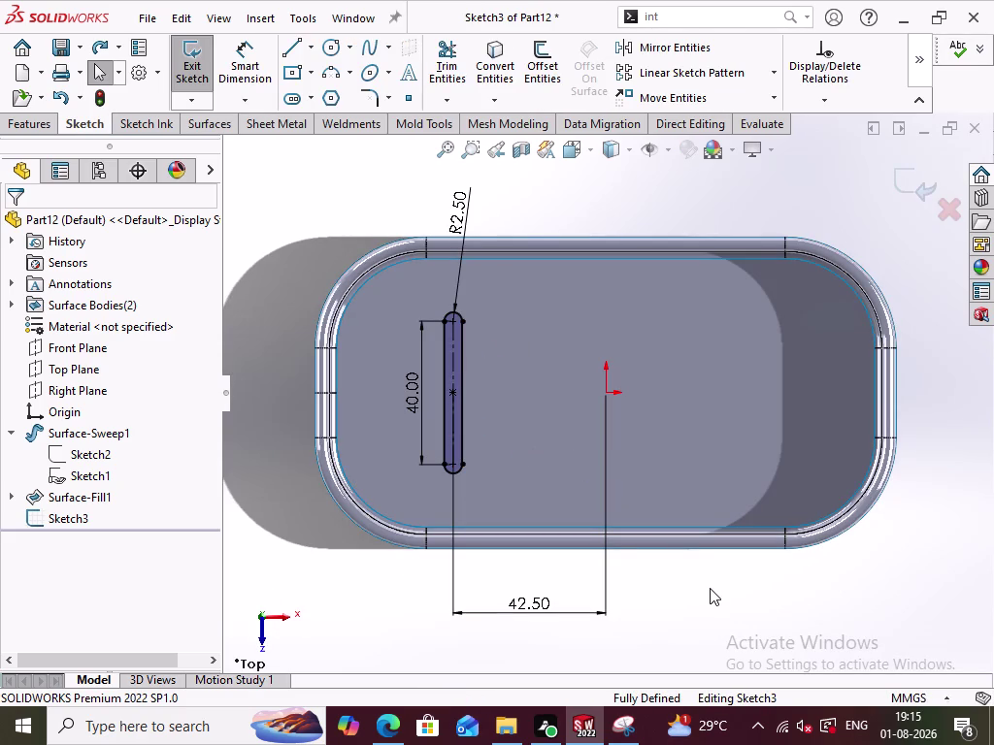
click(919, 205)
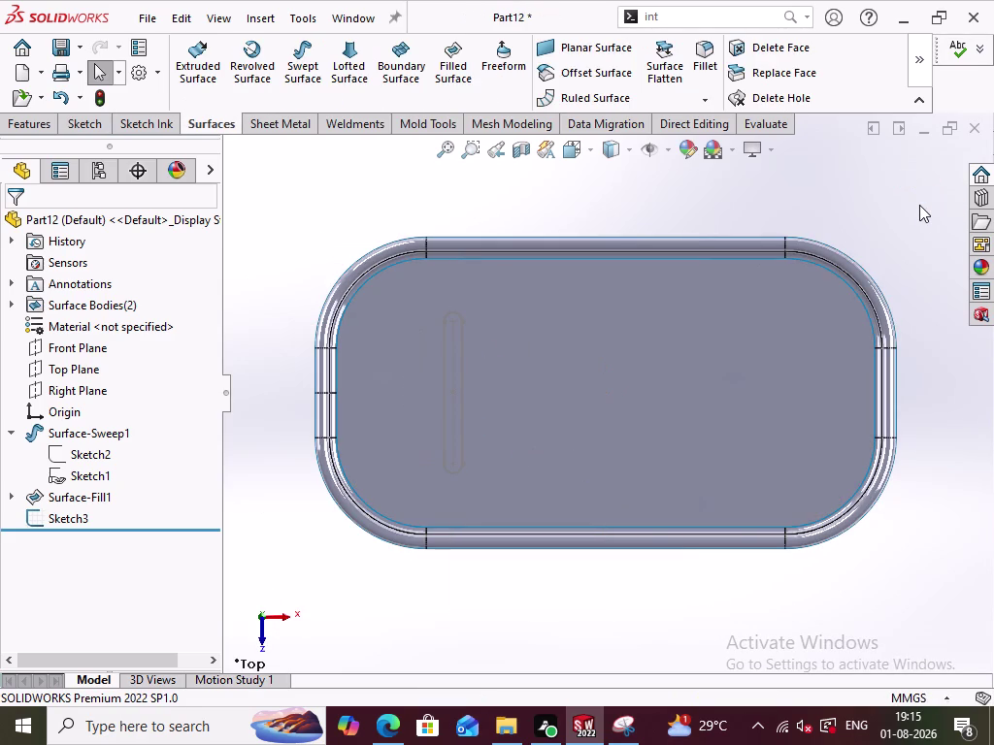
triple_click(462, 344)
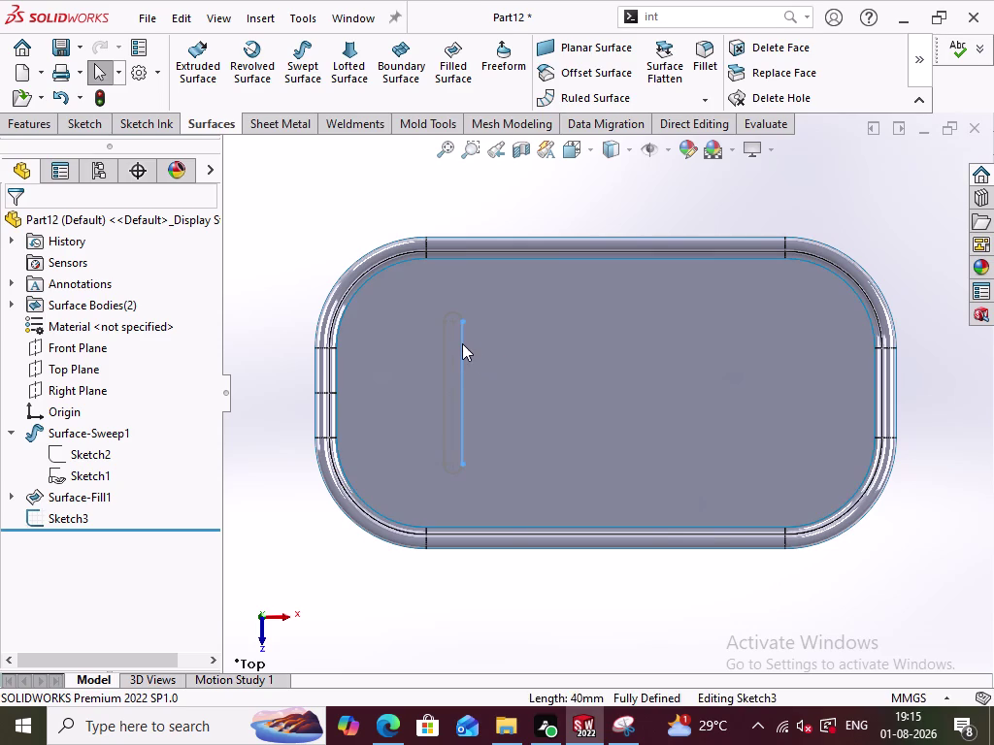
double_click(460, 339)
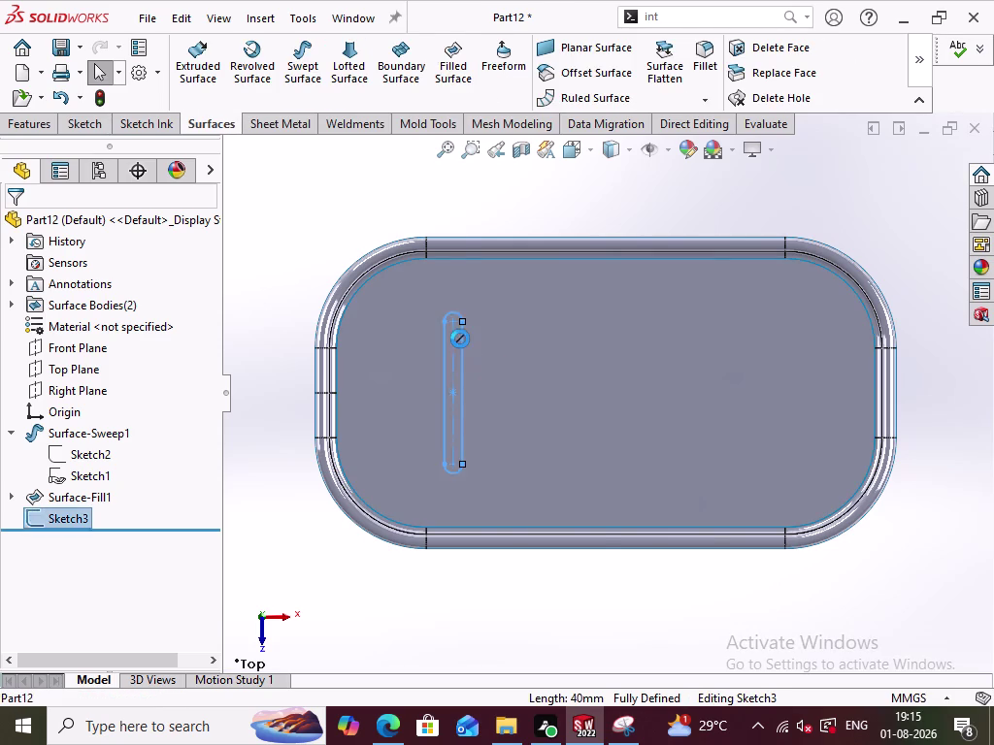
click(558, 207)
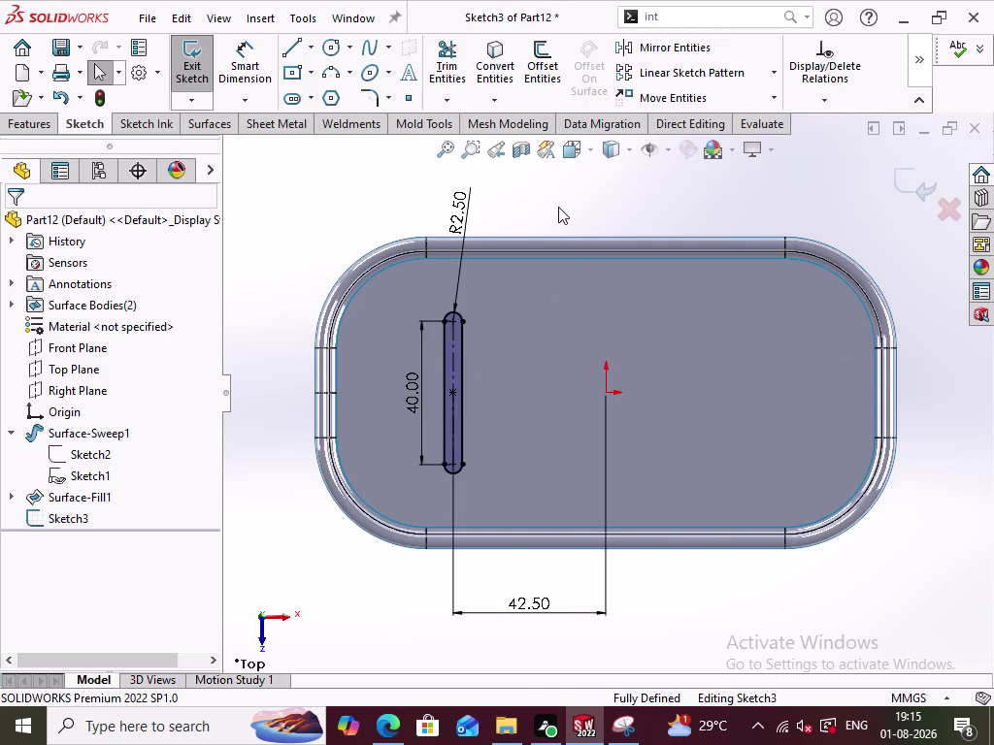
click(773, 77)
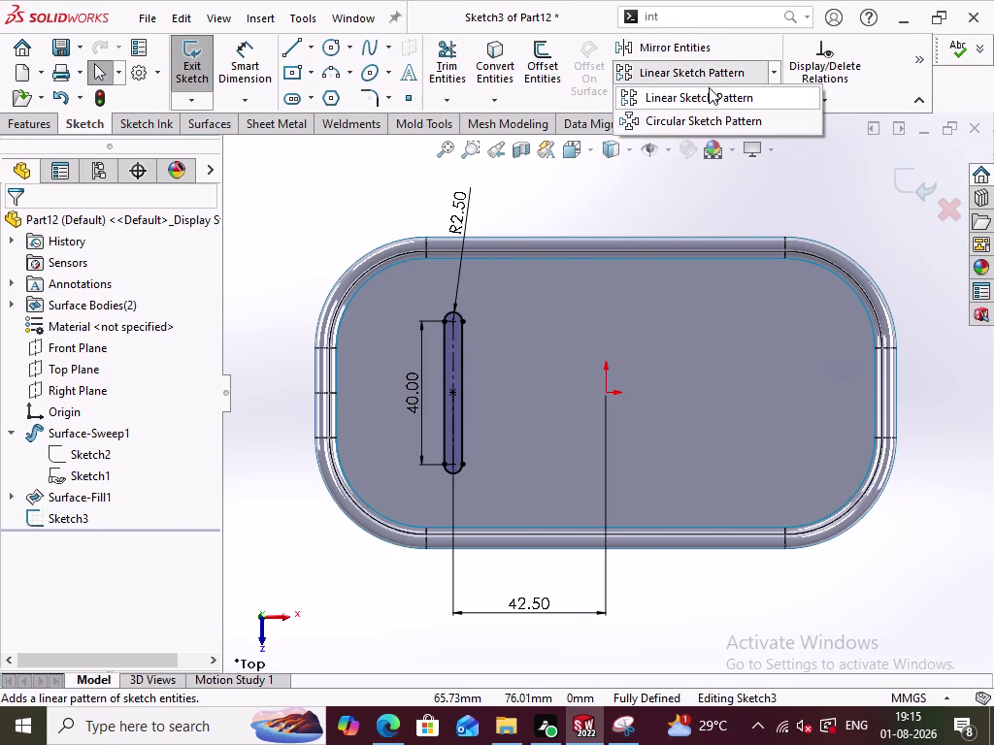
Start a Linear Sketch Pattern along the top straight edge, with Slot1 as the entity.
click(702, 90)
click(609, 260)
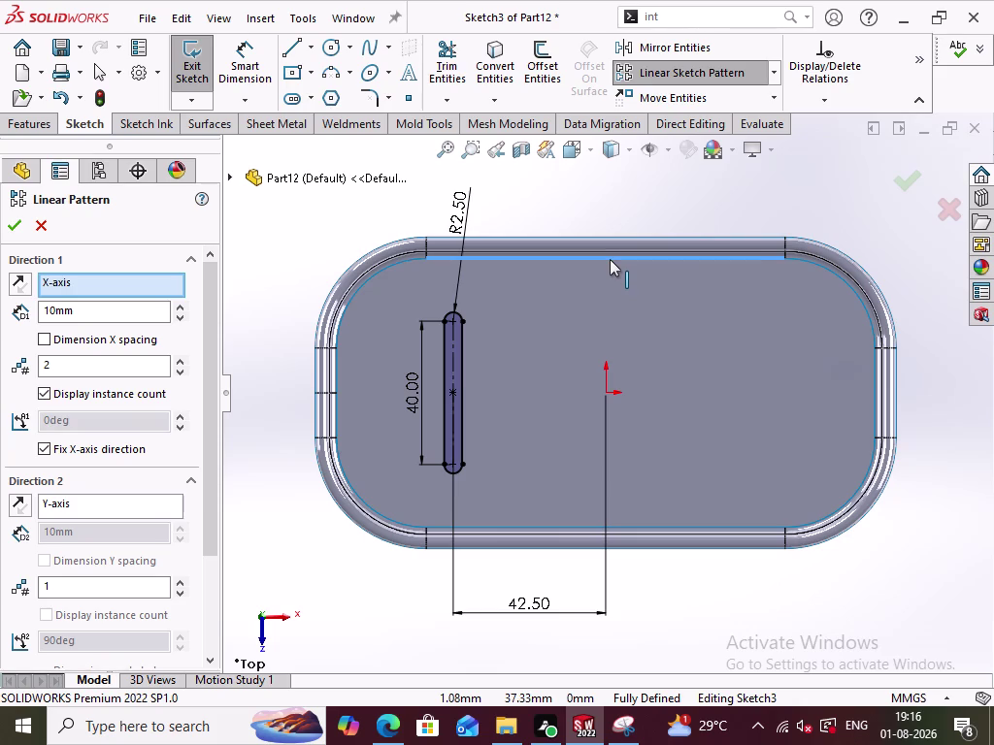
scroll(down, 3)
click(125, 596)
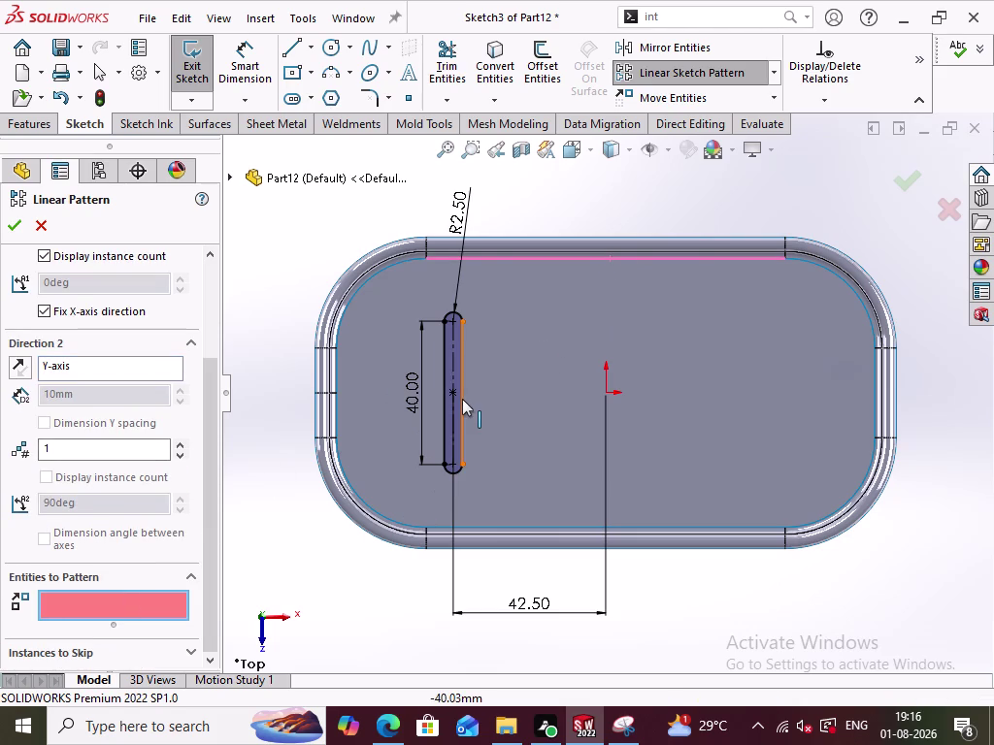
click(462, 399)
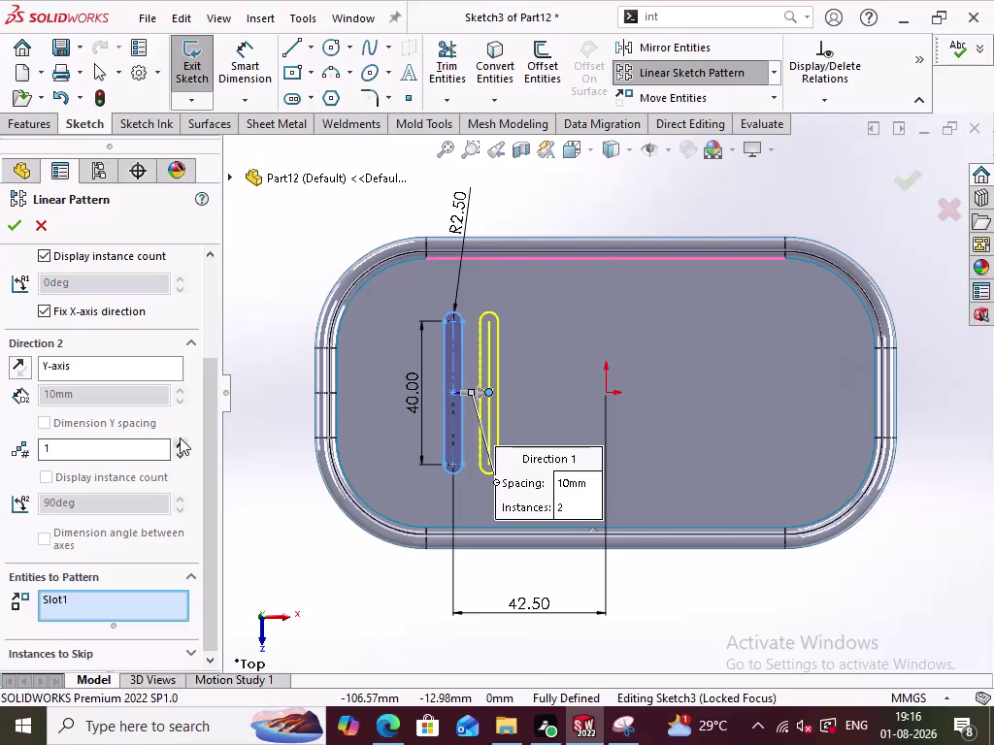
Set the pattern to 3 instances with 42.5 mm spacing and confirm it.
scroll(up, 3)
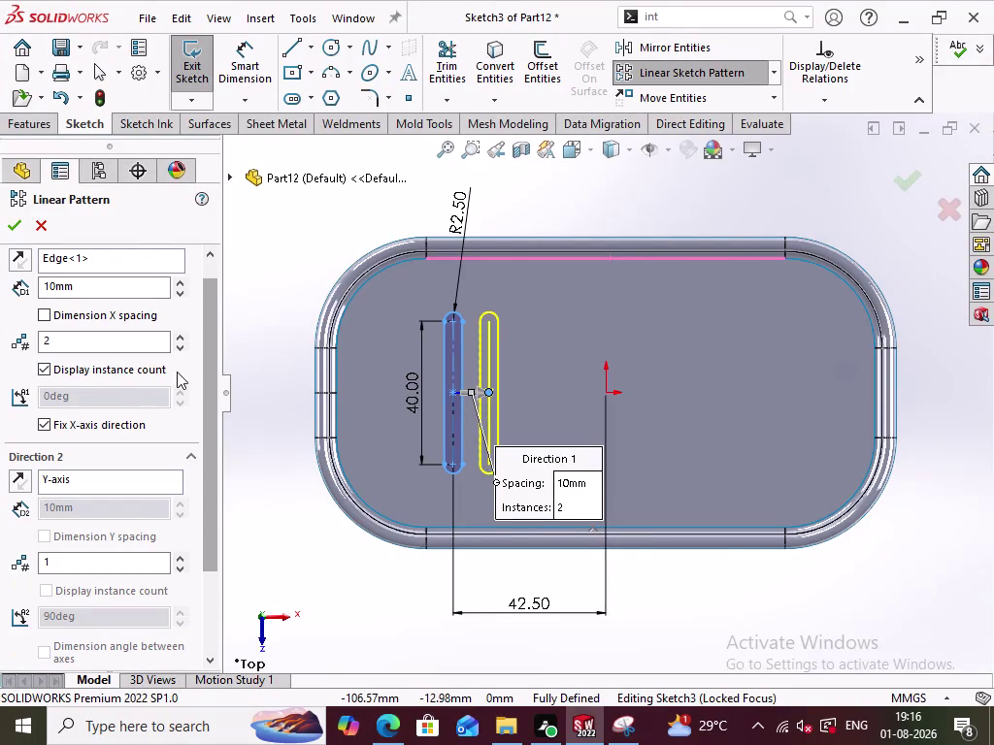
click(179, 336)
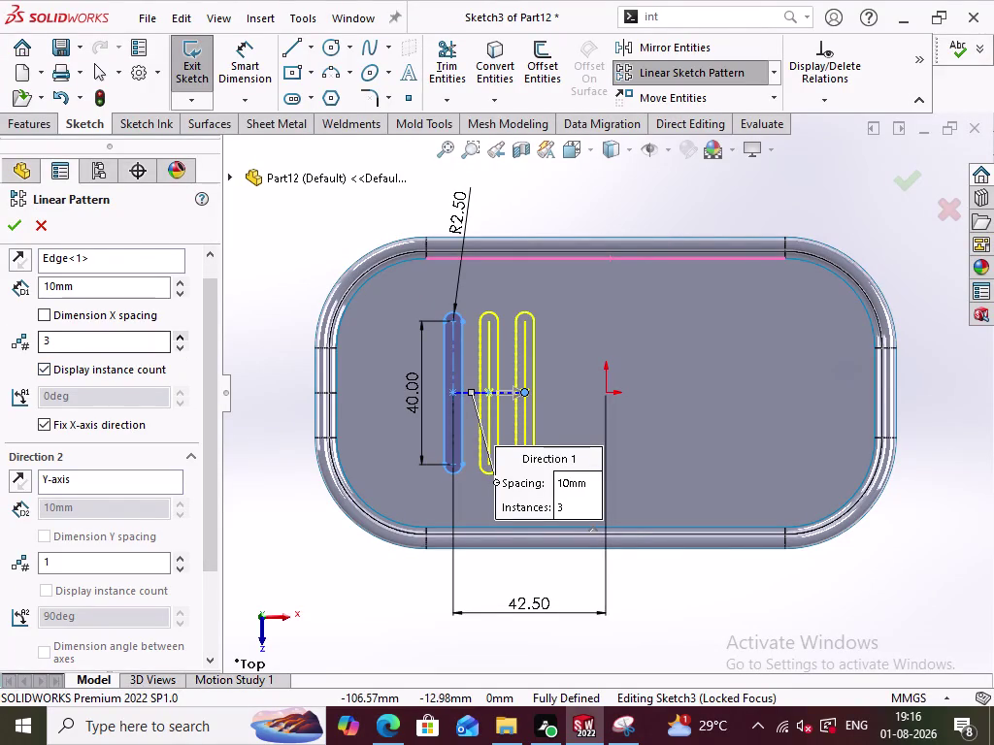
drag(134, 289, 50, 286)
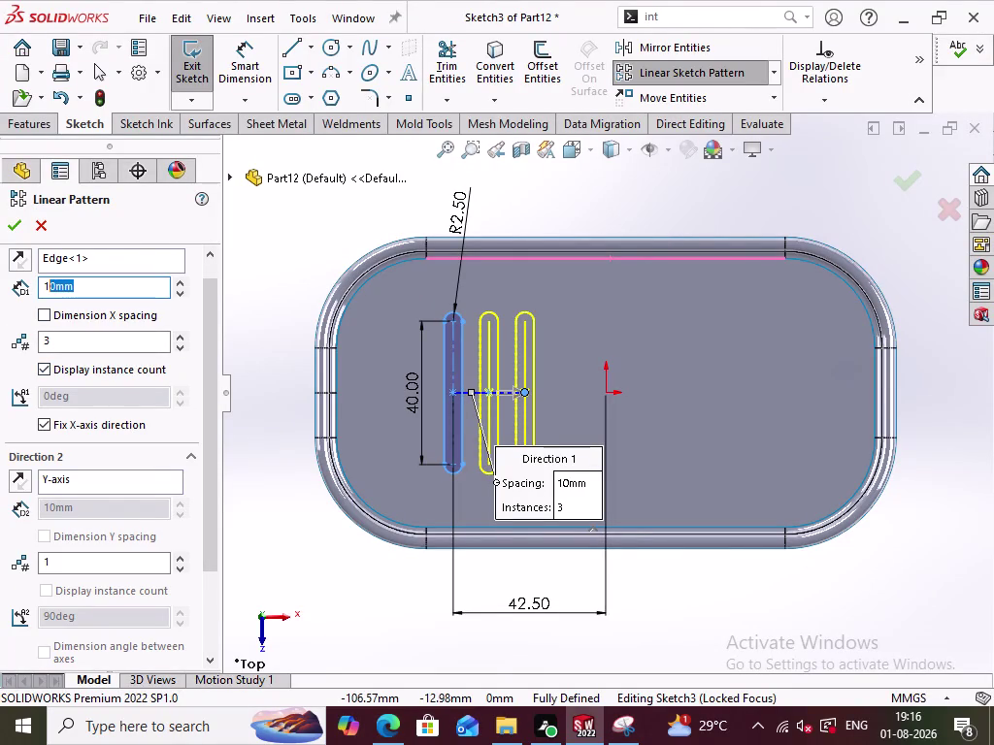
drag(110, 288, 3, 293)
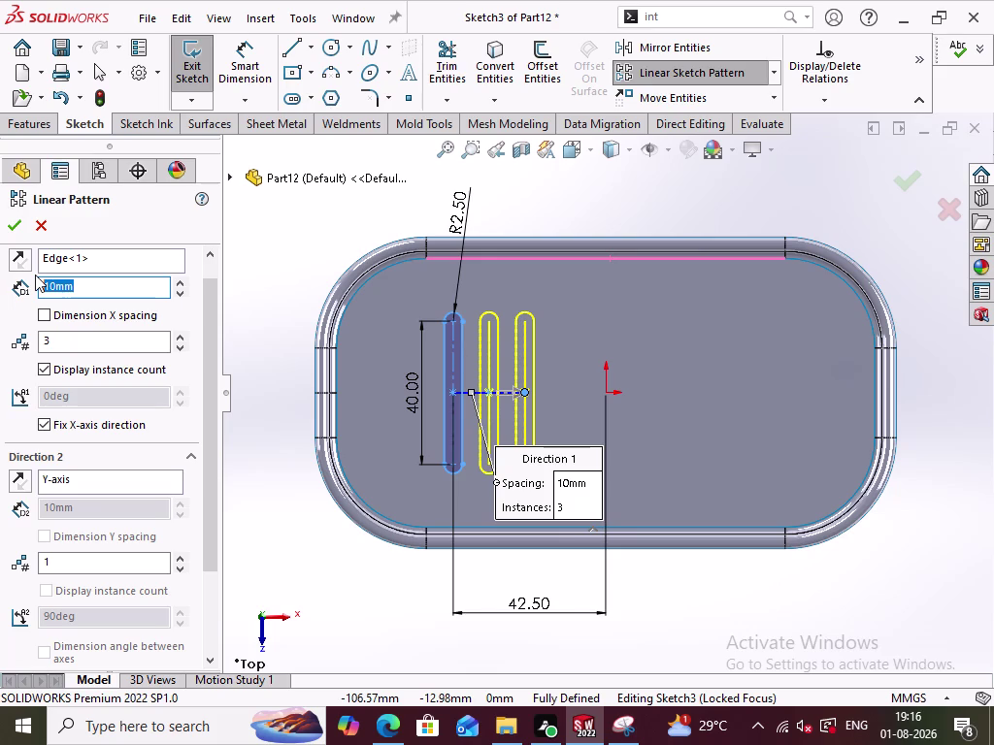
text(42)
key(period)
key(5)
click(310, 238)
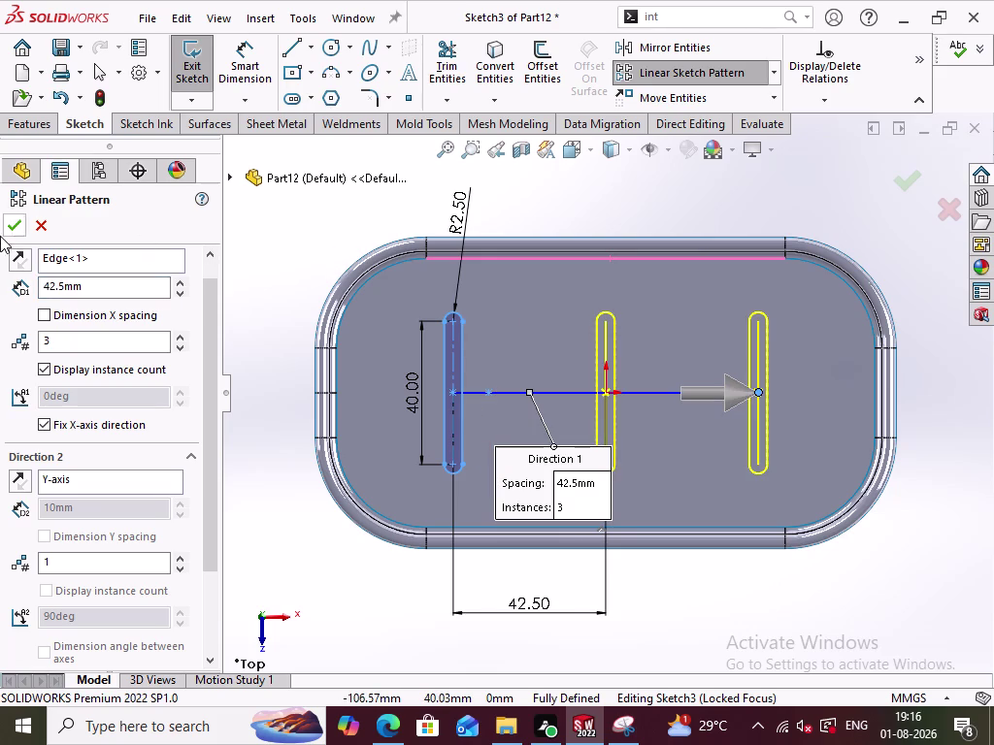
click(17, 224)
scroll(up, 3)
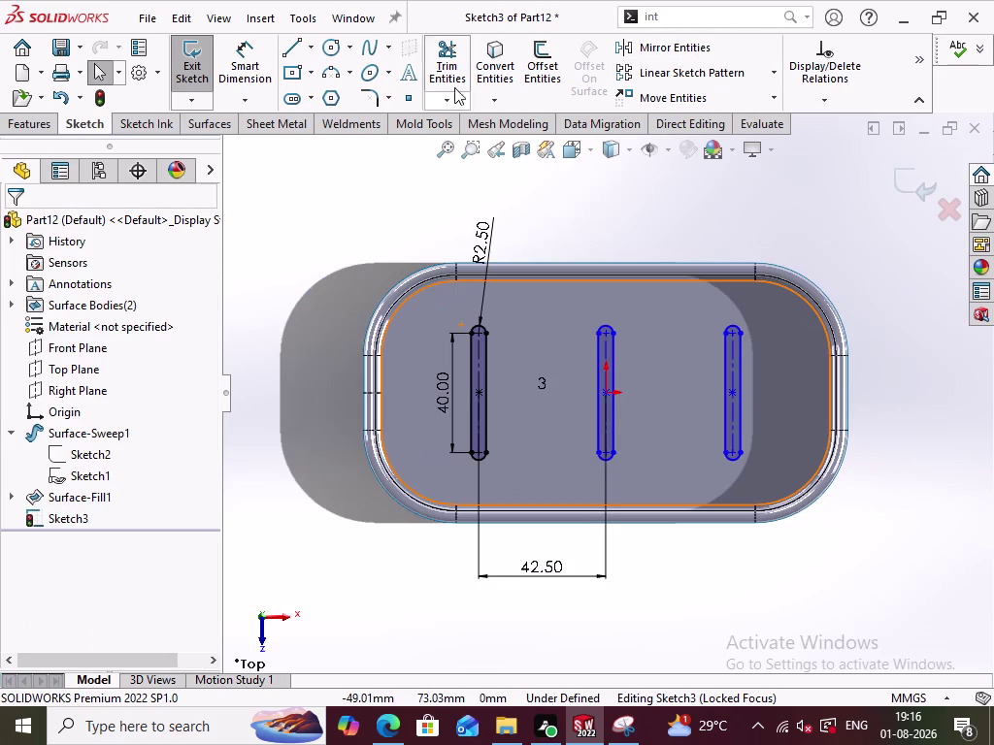
Dimension the third slot's centre 42.50 mm from the middle slot, fully defining the sketch.
click(251, 66)
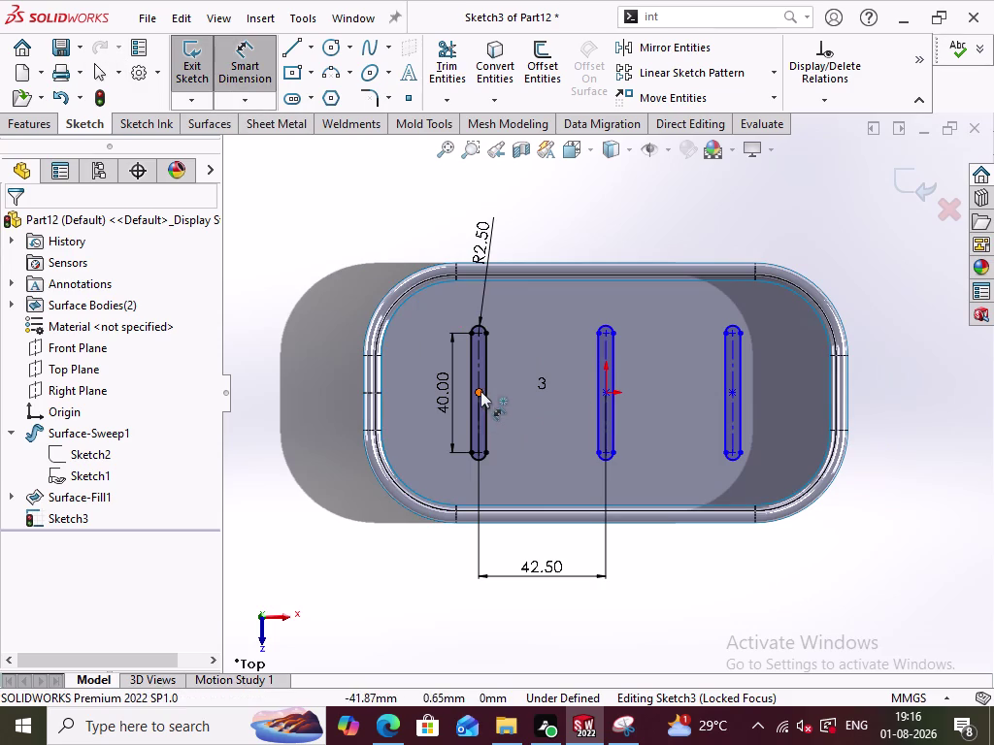
click(480, 392)
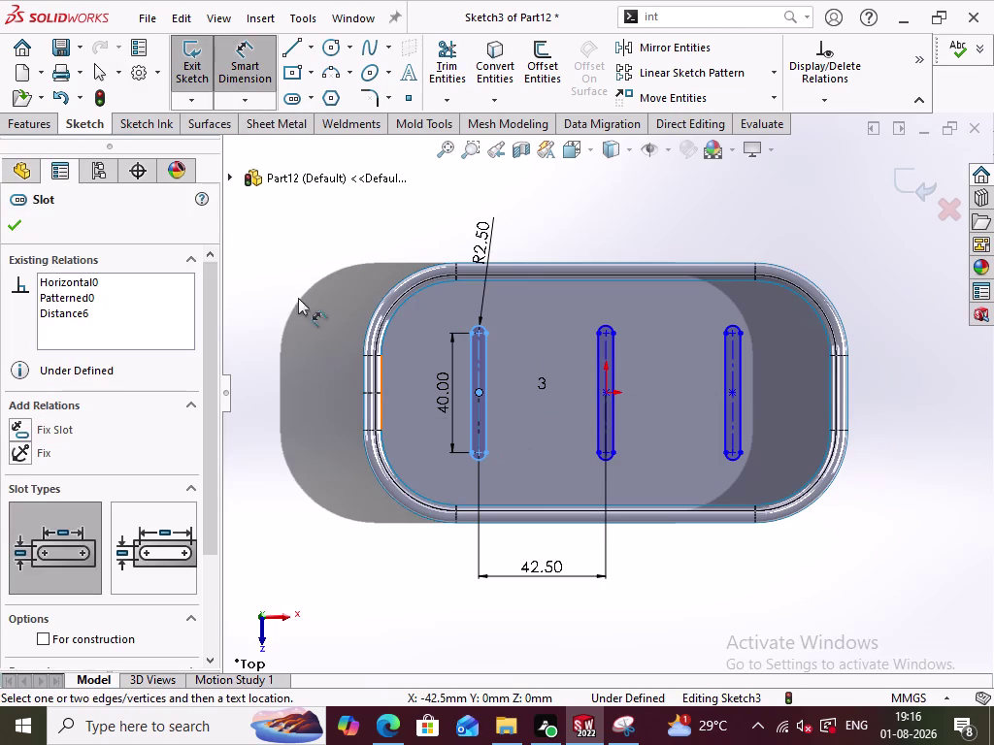
click(306, 263)
click(606, 394)
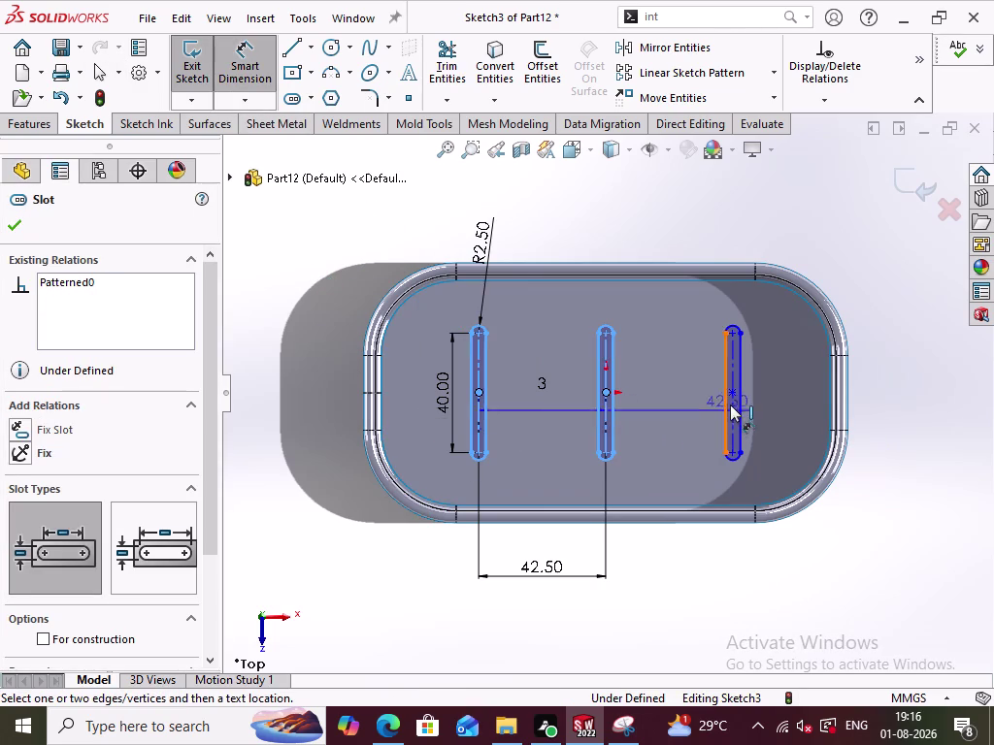
click(247, 71)
click(252, 71)
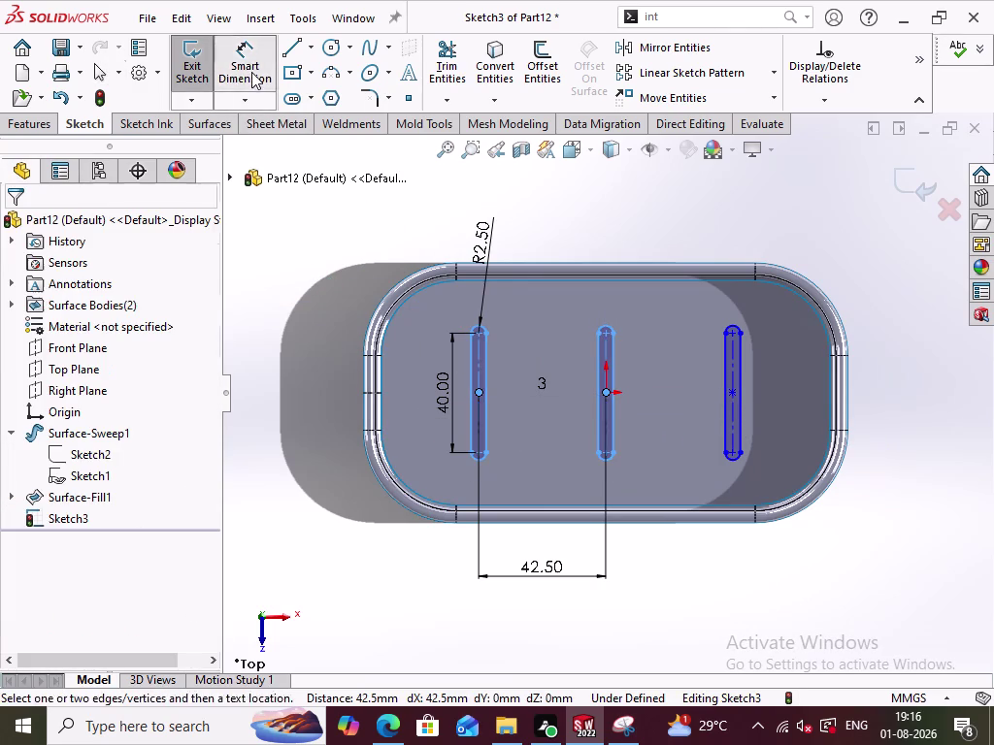
click(608, 392)
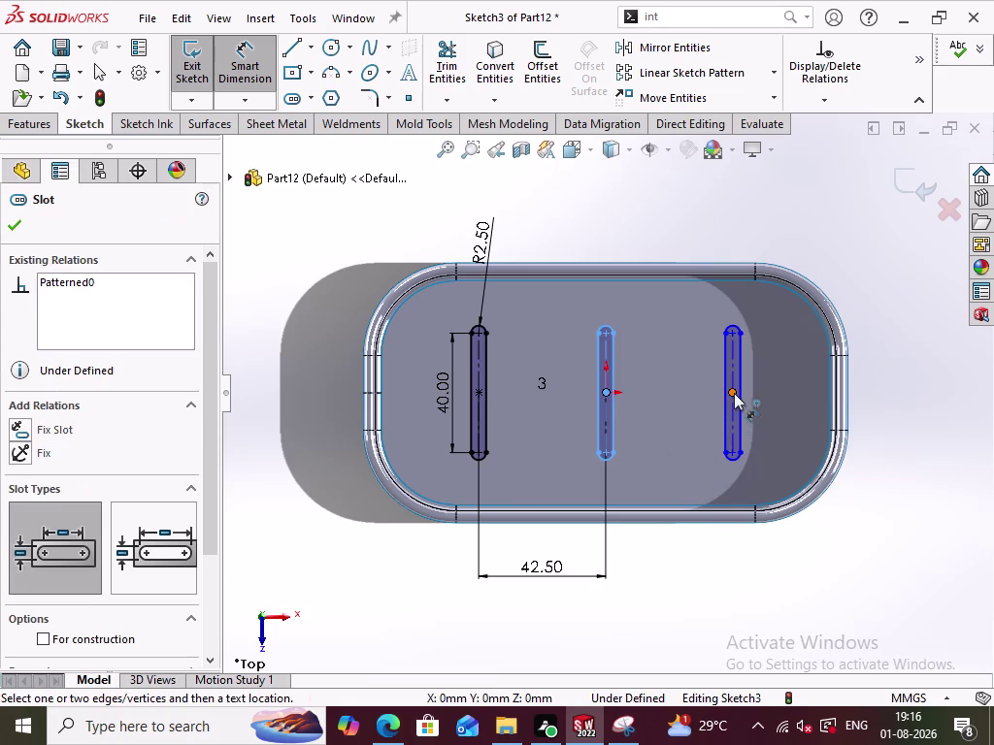
click(734, 394)
click(664, 573)
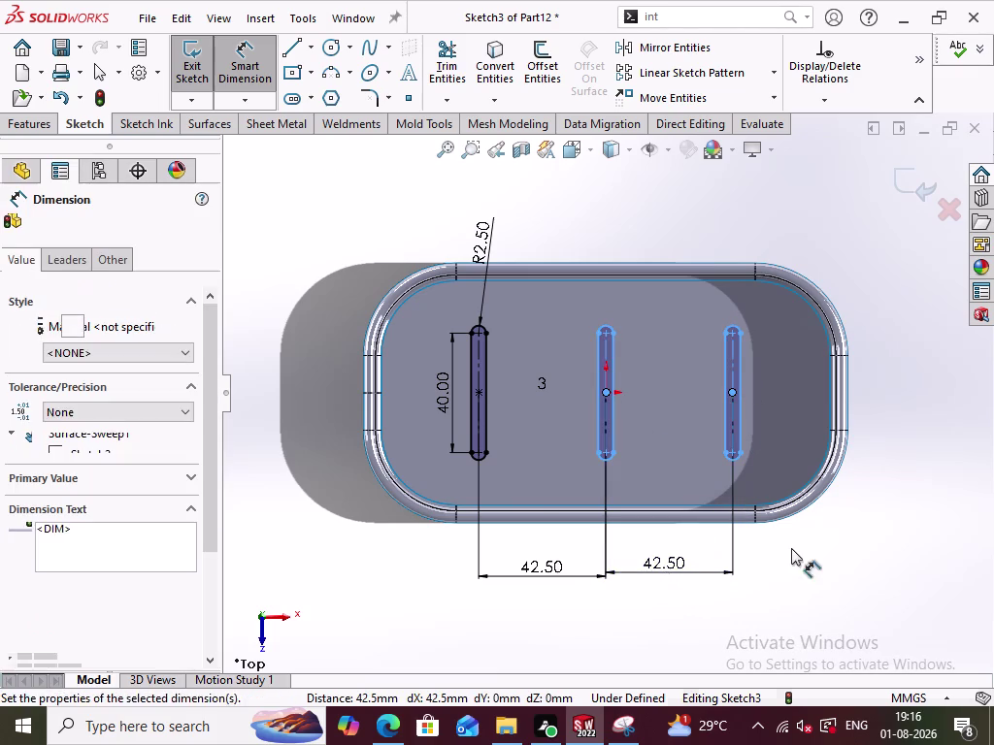
click(587, 544)
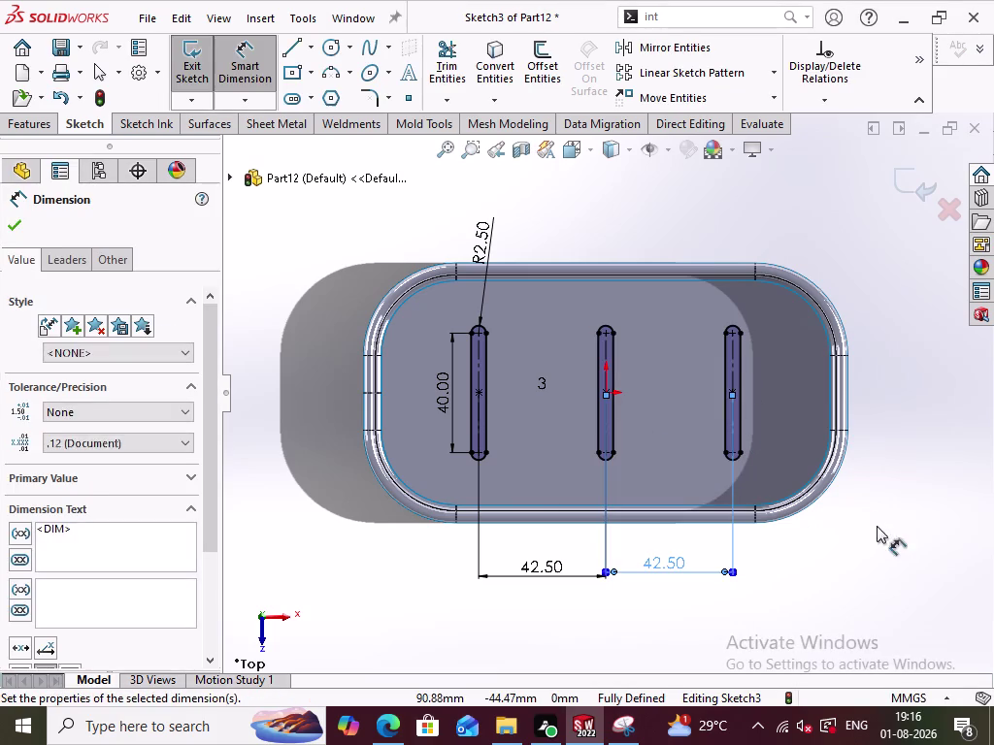
Exit Sketch3 and return to the part.
click(877, 526)
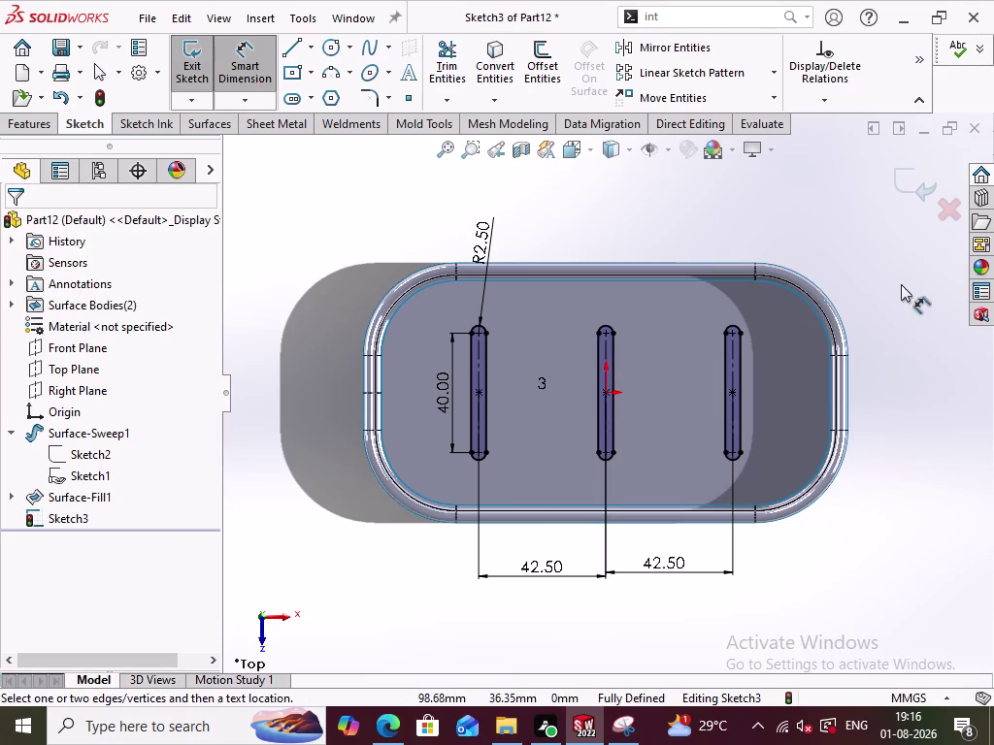
click(908, 184)
click(897, 453)
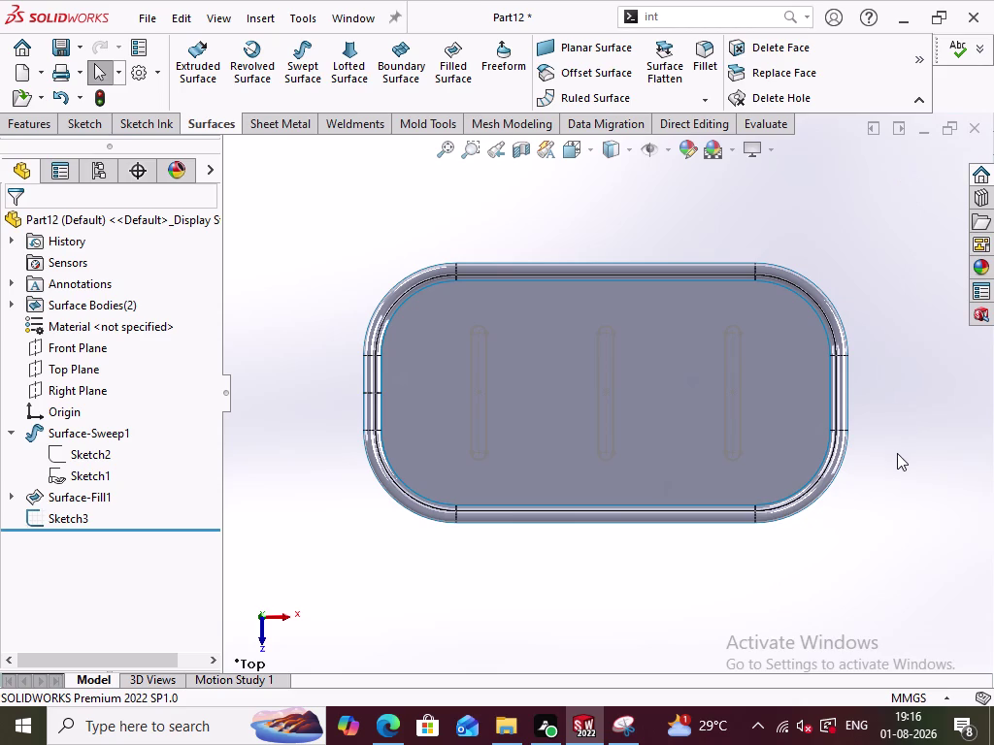
Select Sketch3 in the FeatureManager tree to show its three slots and 42.50 mm spacings.
click(921, 64)
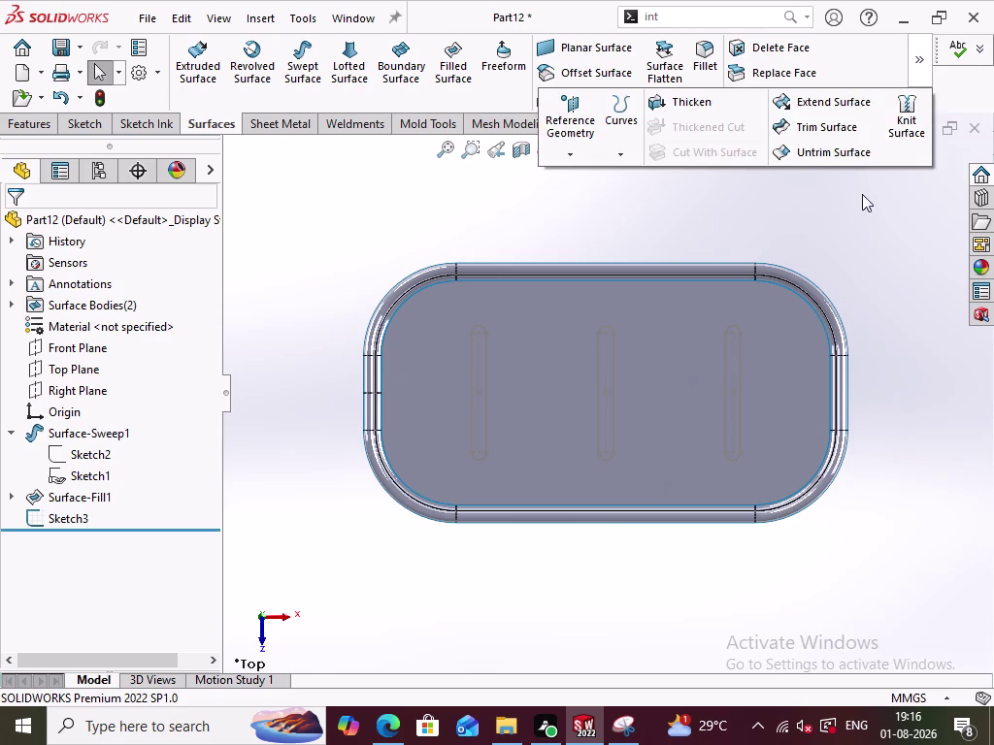
click(863, 242)
click(744, 363)
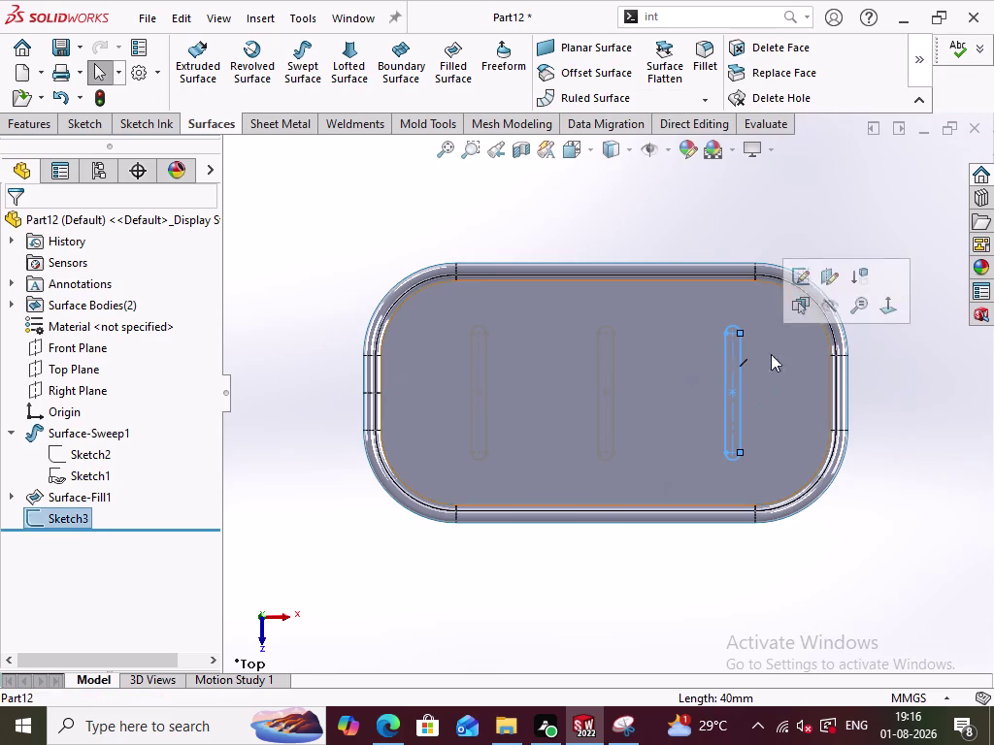
click(902, 317)
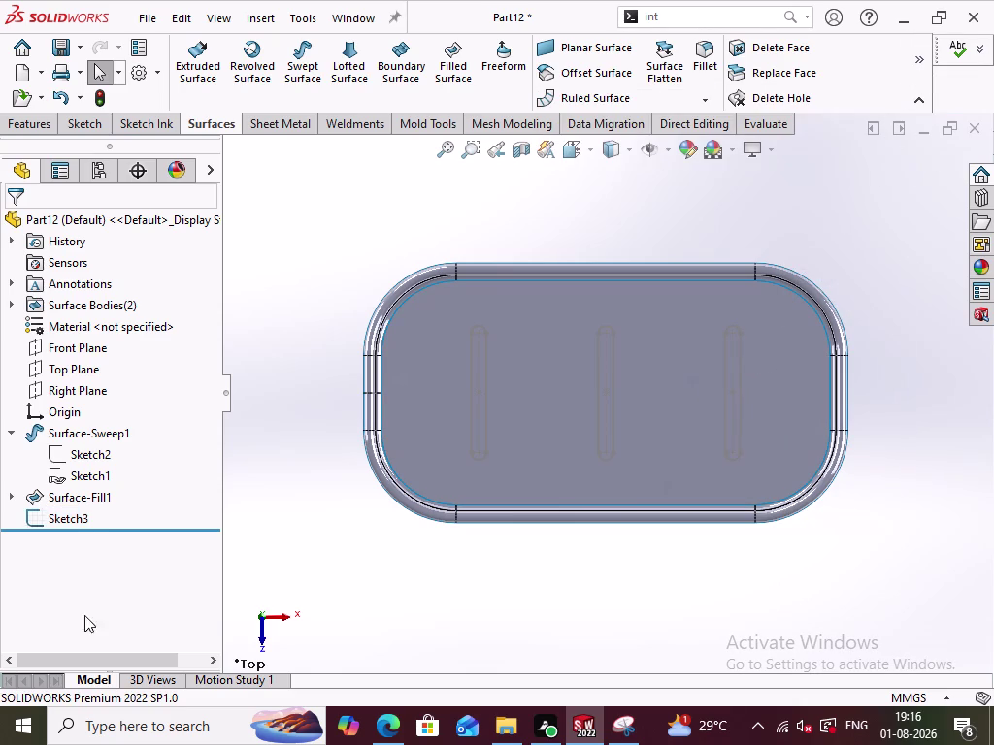
click(77, 515)
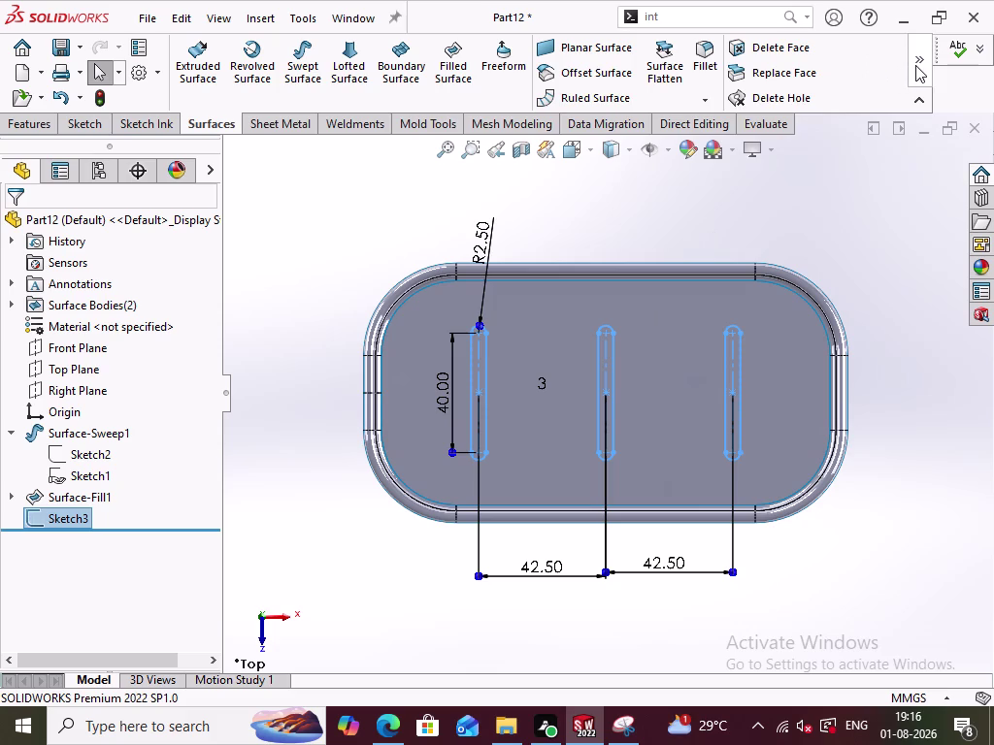
click(915, 64)
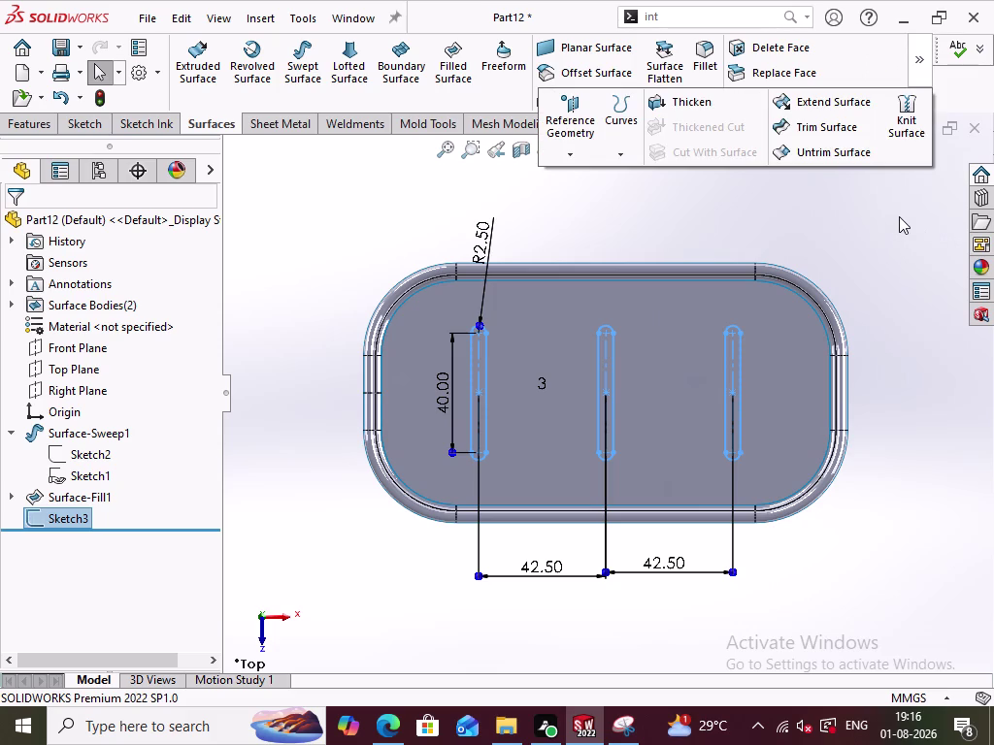
click(873, 224)
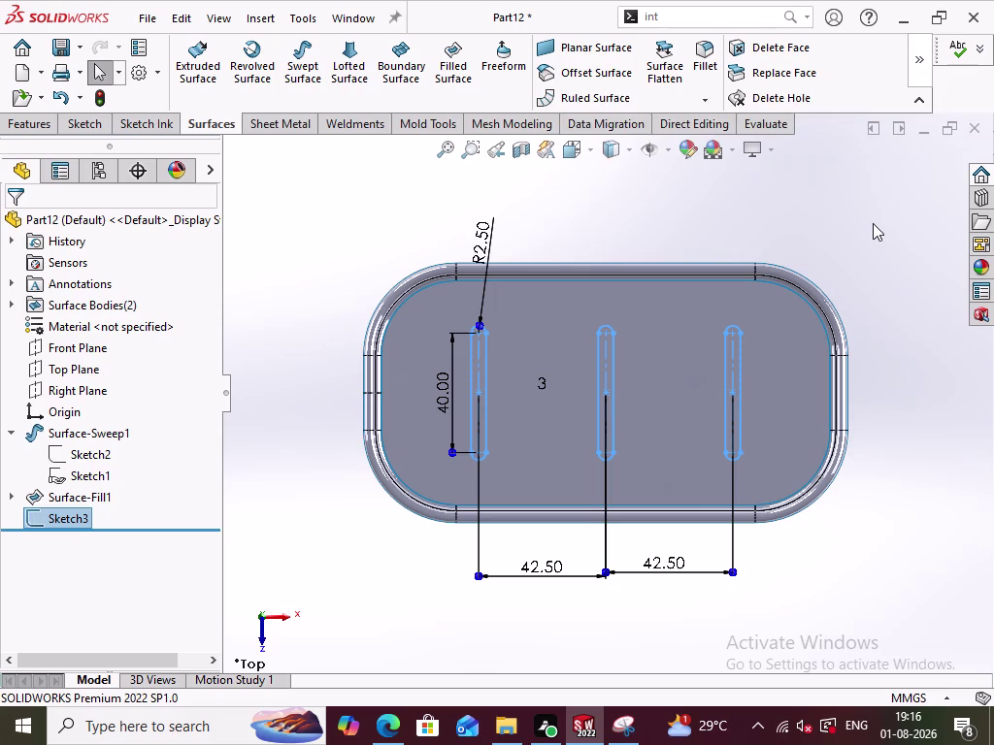
middle_drag(336, 554, 327, 381)
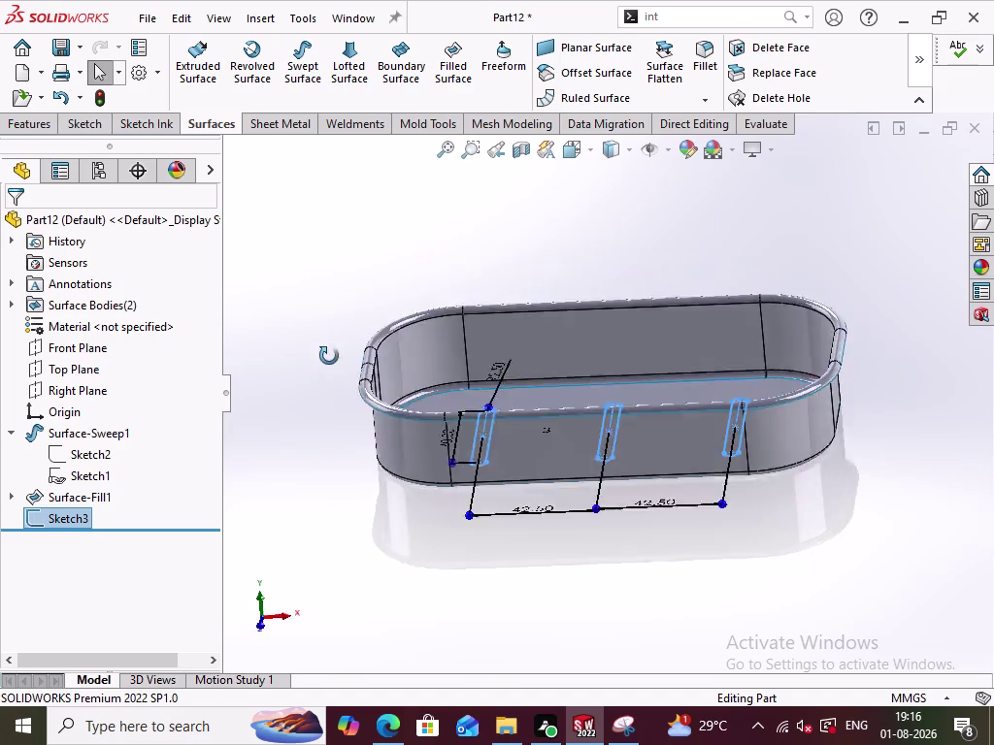
Orbit the frame to inspect Sketch3's three slots from the sides, underside and top.
middle_drag(328, 382, 300, 348)
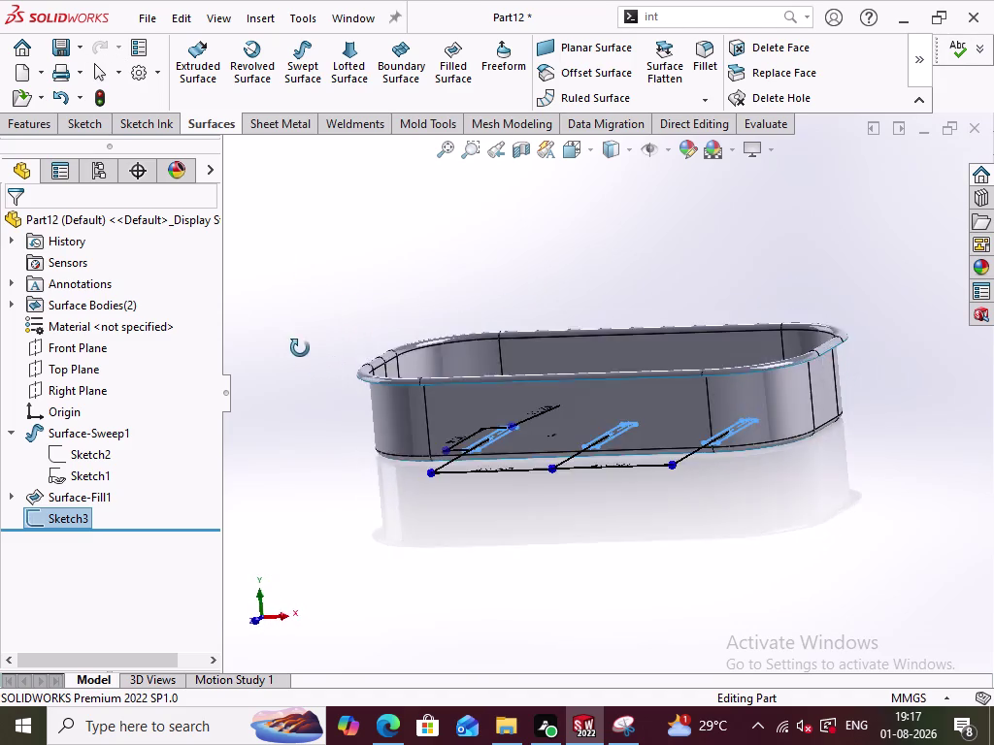
middle_drag(300, 348, 315, 404)
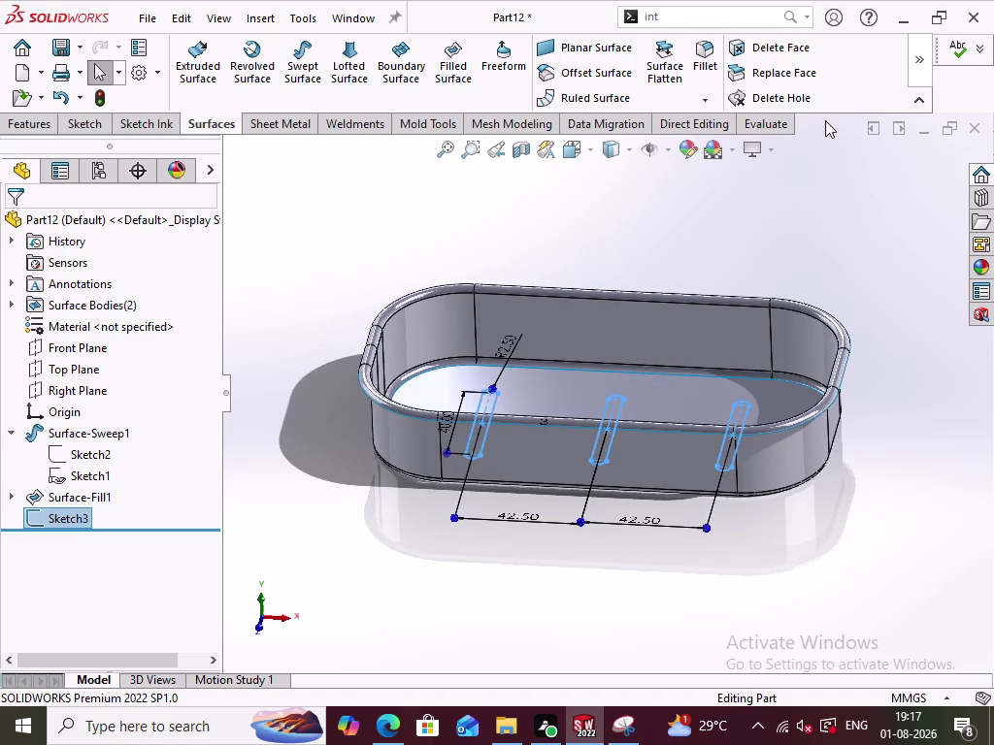
middle_drag(891, 392, 825, 344)
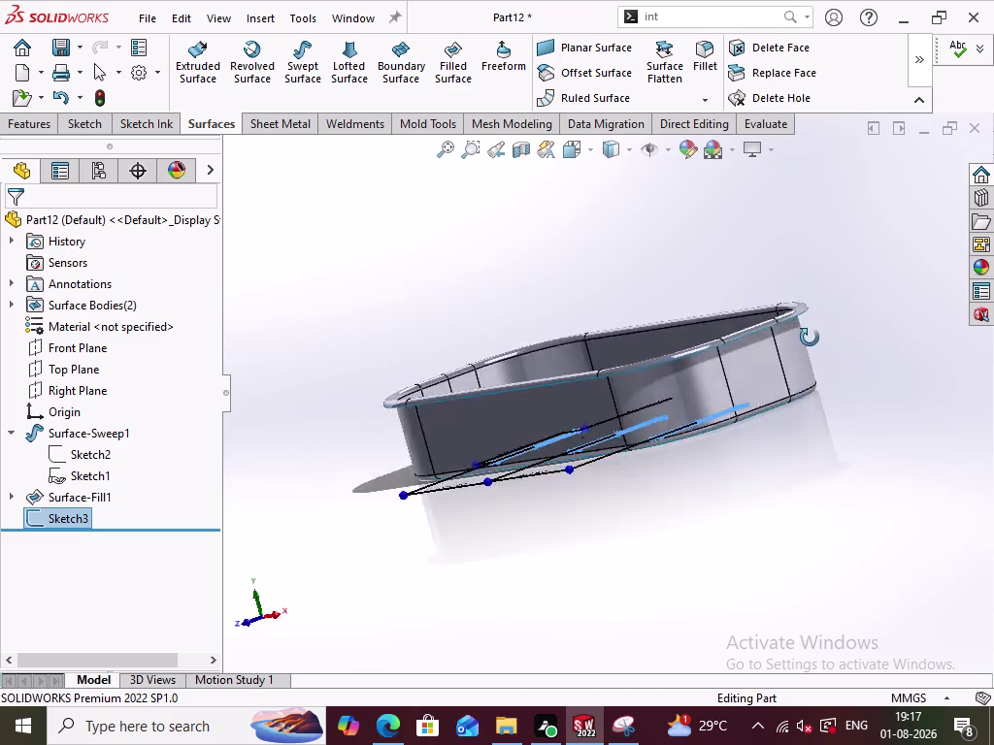
middle_drag(825, 344, 835, 308)
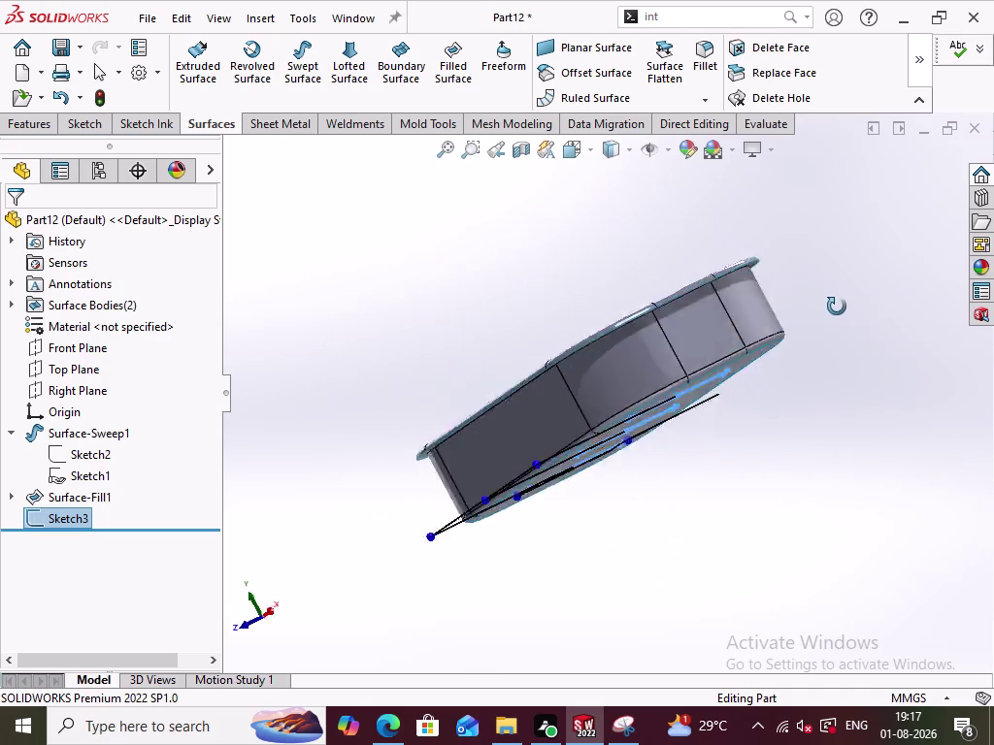
middle_drag(834, 308, 887, 432)
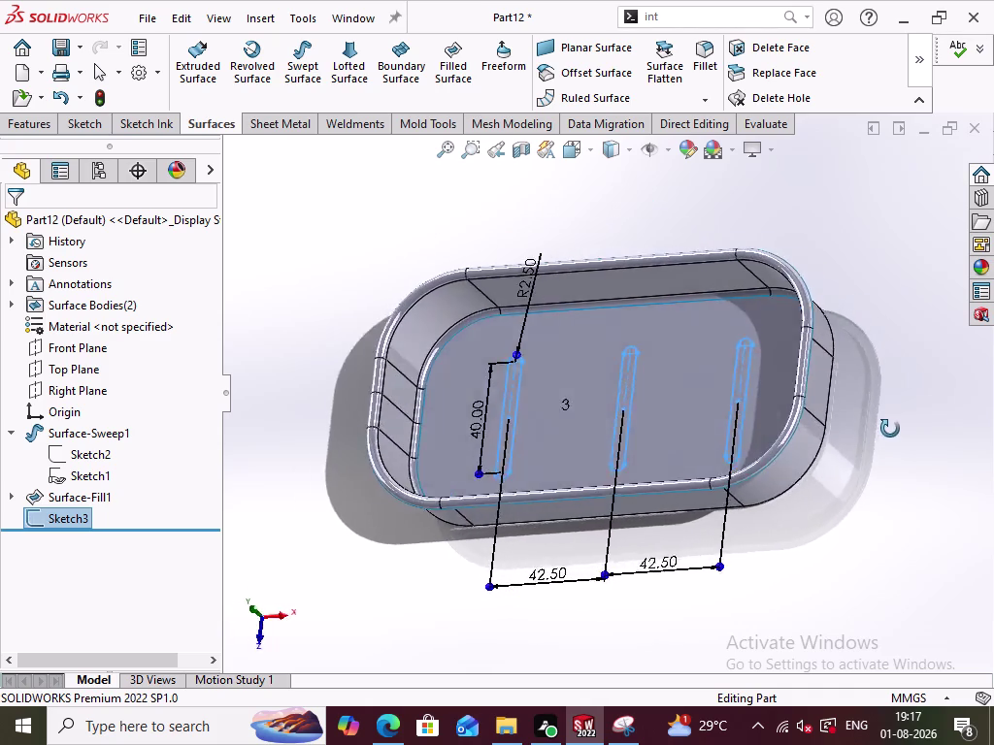
middle_drag(887, 432, 792, 197)
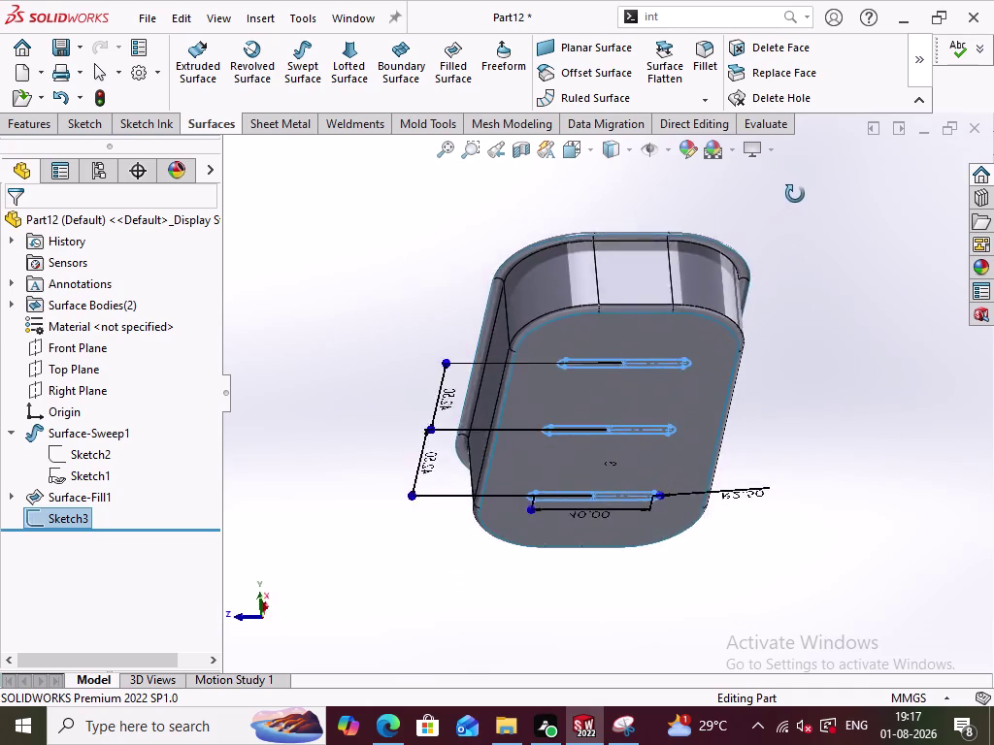
middle_drag(791, 197, 969, 93)
middle_drag(773, 534, 761, 391)
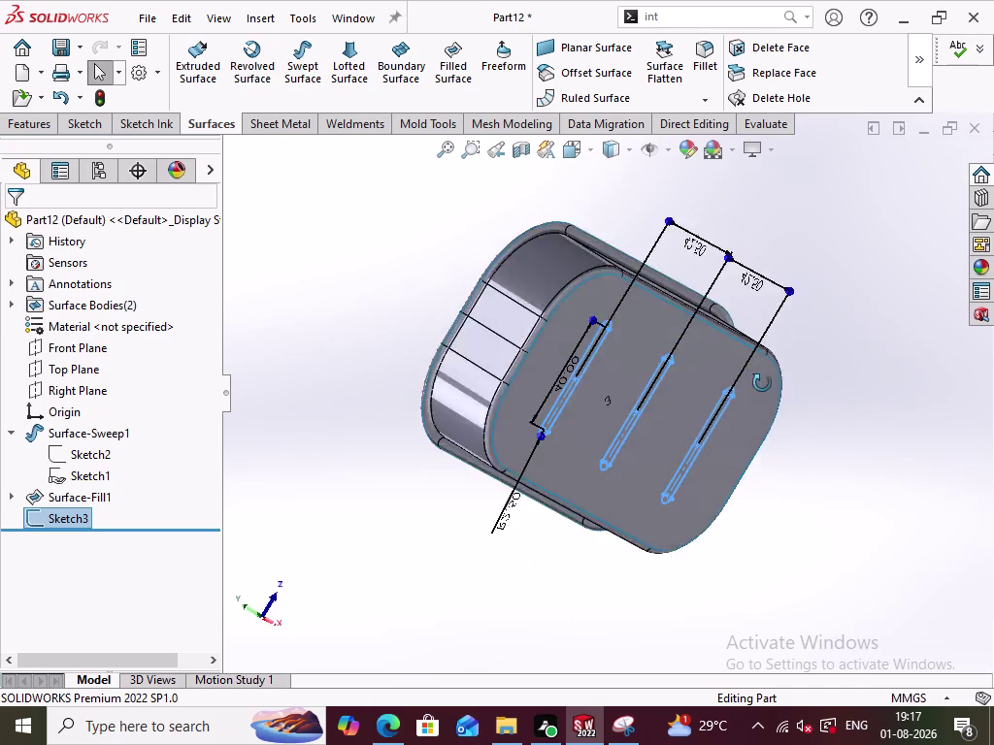
middle_drag(761, 391, 748, 367)
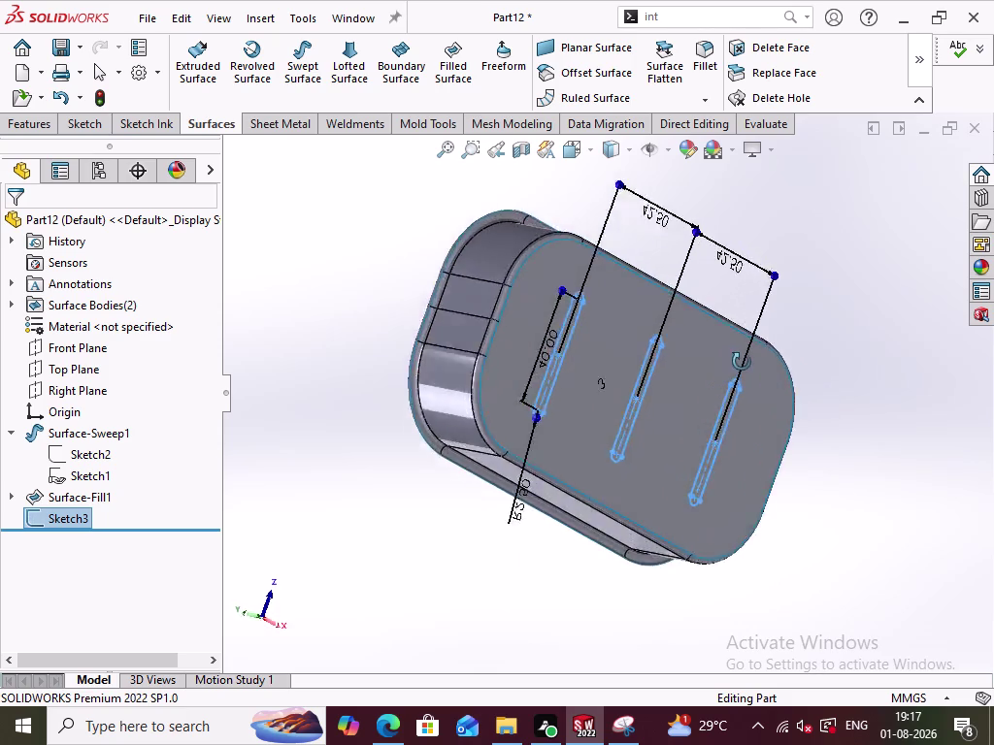
middle_drag(748, 367, 562, 408)
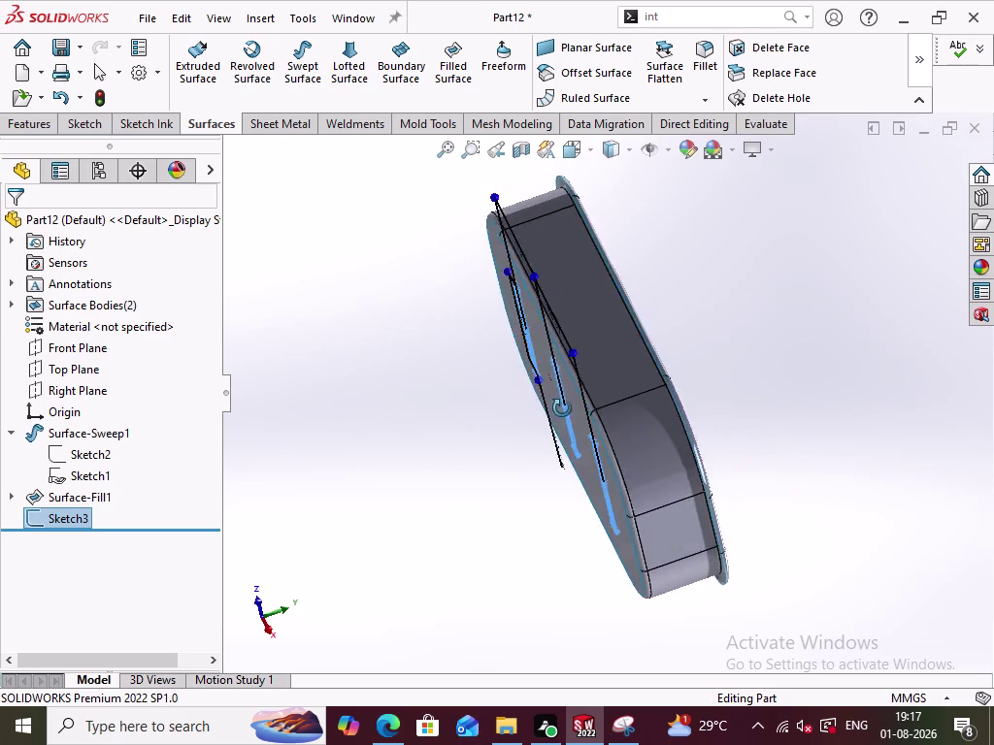
middle_drag(562, 409, 610, 610)
middle_drag(455, 334, 400, 438)
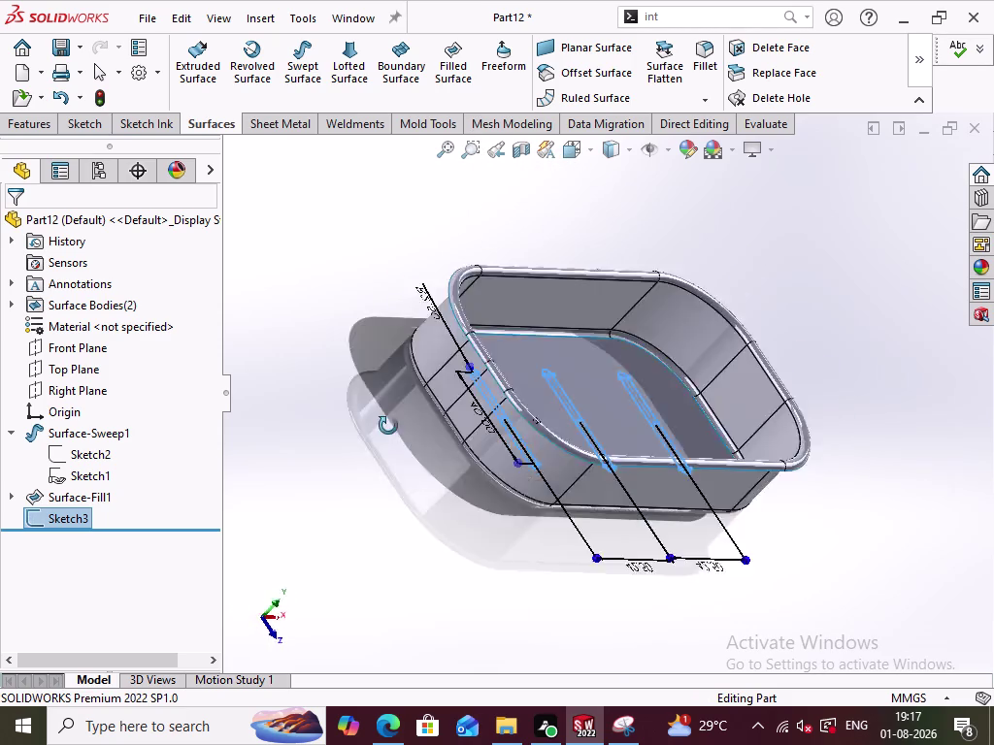
middle_drag(401, 438, 345, 462)
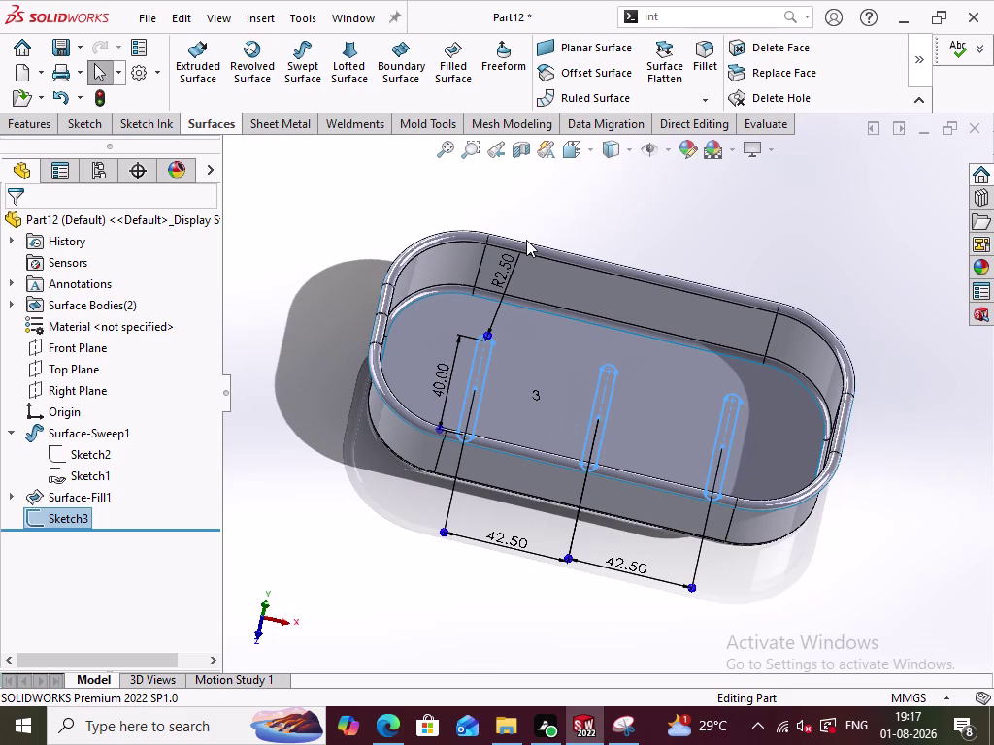